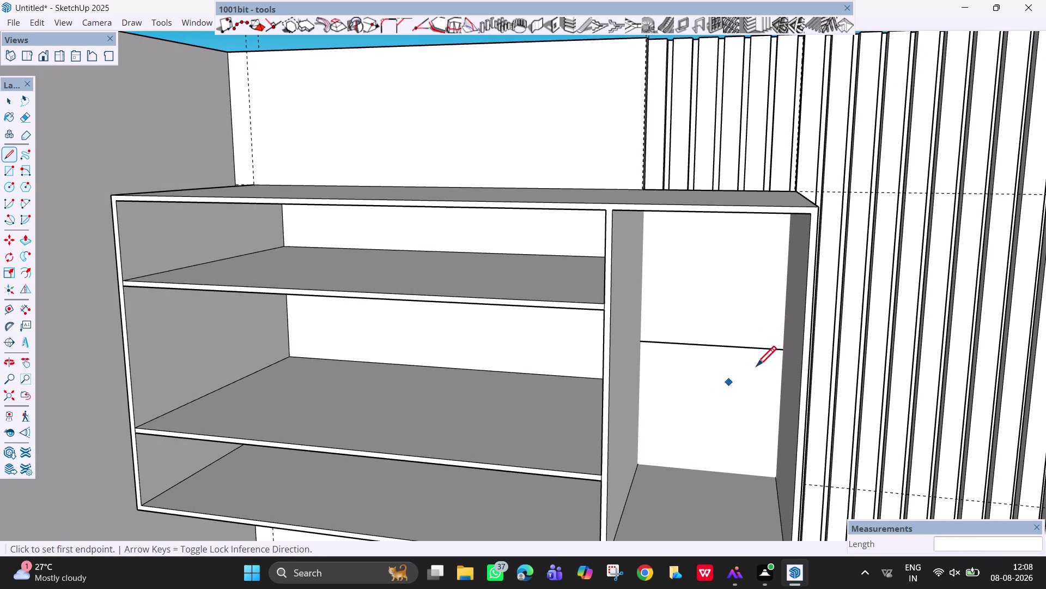
Orbit down onto the shelf unit and dismiss the security notification.
scroll(up, 3)
middle_drag(780, 350, 663, 447)
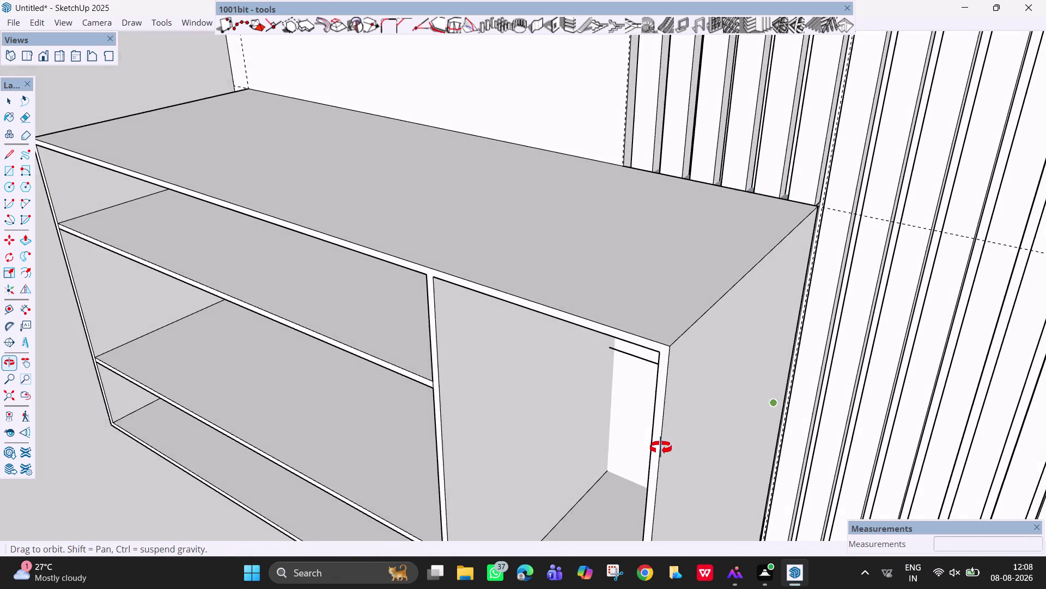
middle_drag(663, 446, 654, 442)
scroll(up, 3)
middle_drag(653, 331, 650, 351)
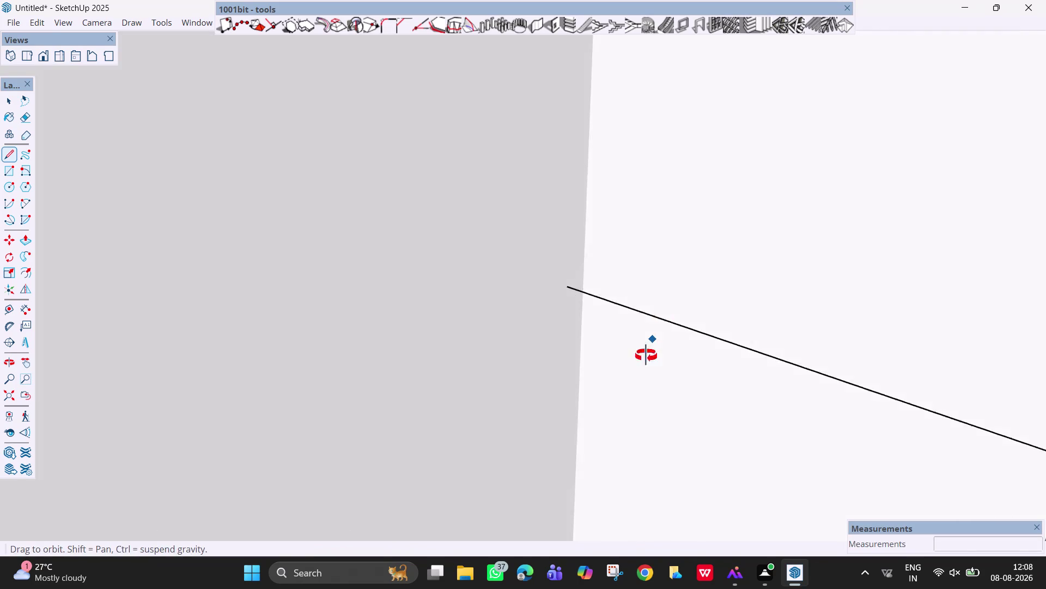
middle_drag(650, 351, 610, 382)
scroll(down, 3)
scroll(down, 3)
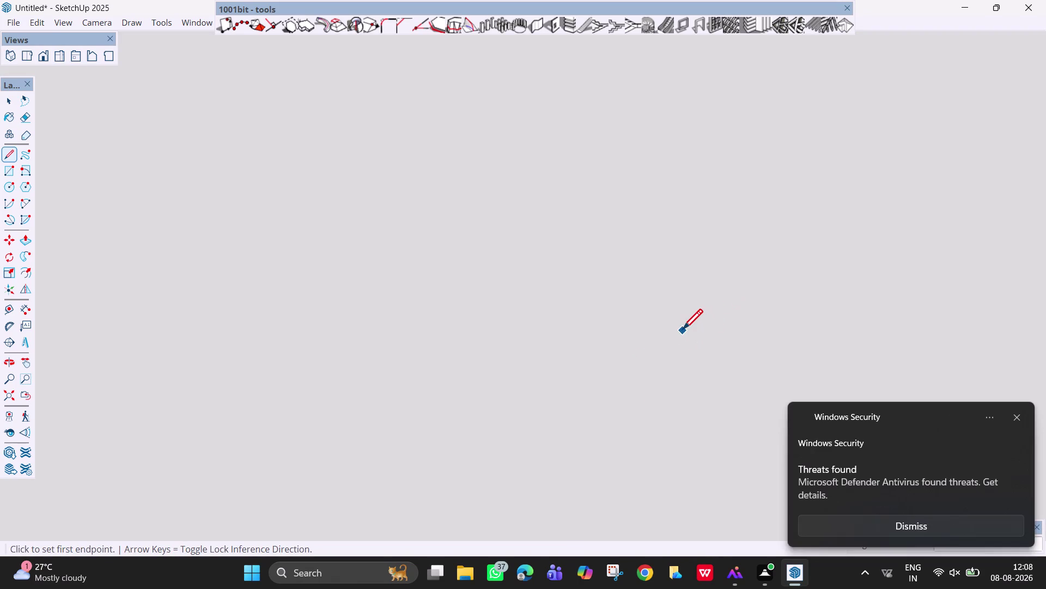
scroll(down, 3)
scroll(down, 3)
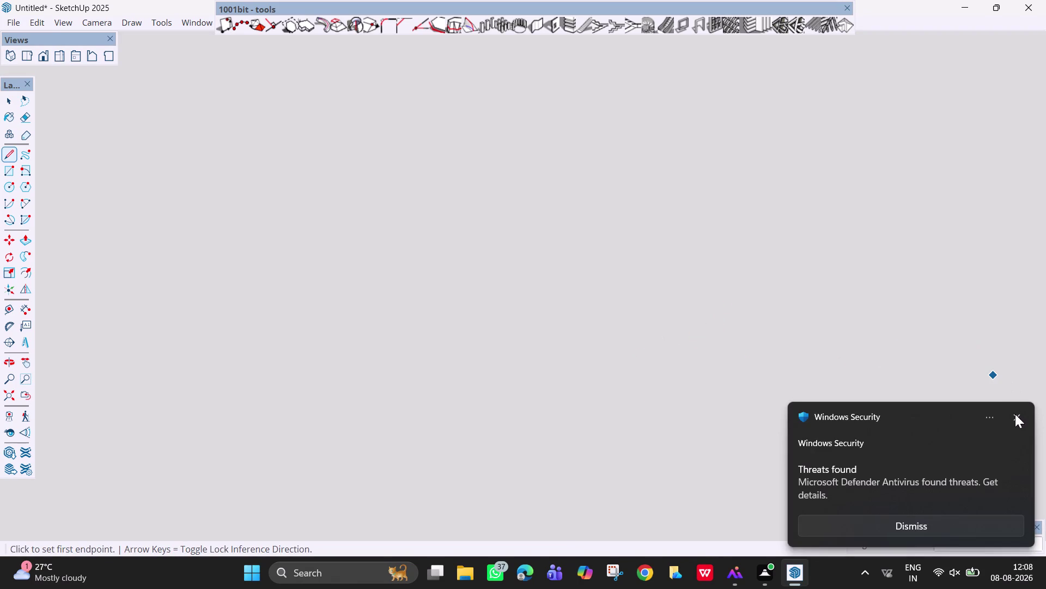
click(1015, 413)
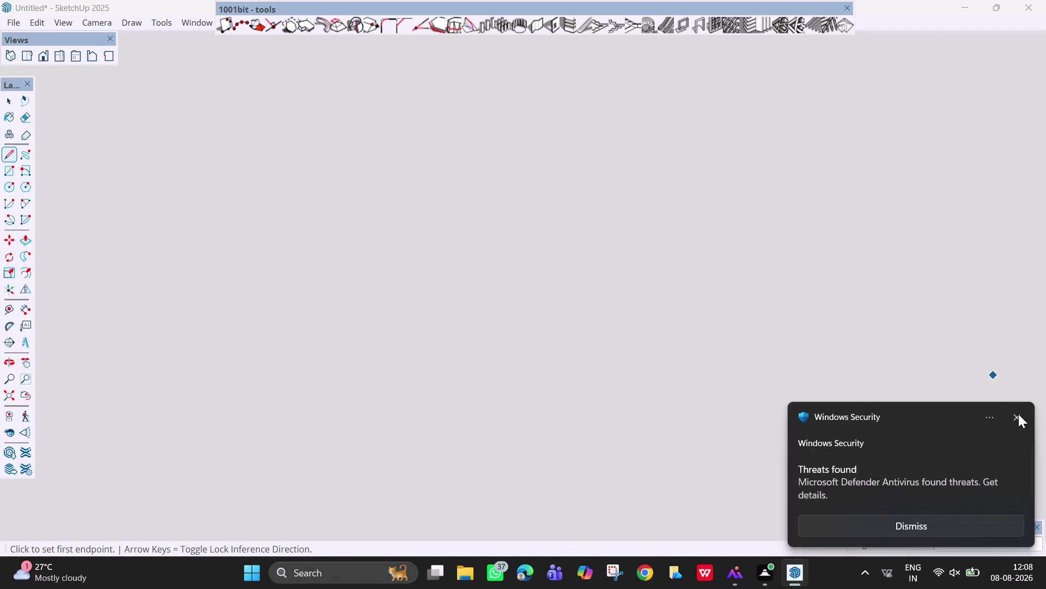
click(1018, 417)
click(1014, 418)
Erase the stray horizontal line at the back of the right compartment.
scroll(down, 3)
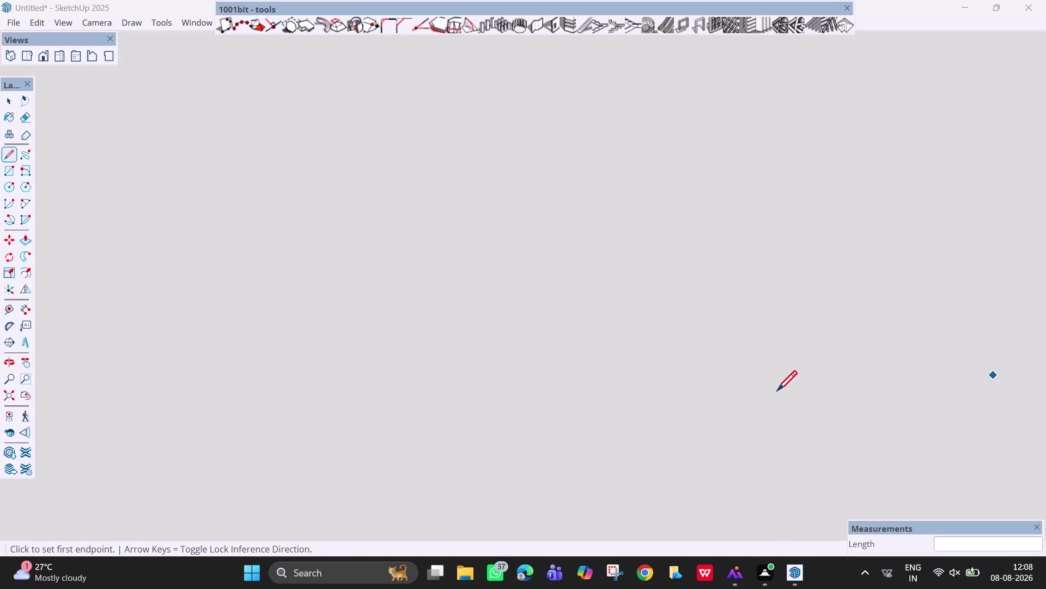
scroll(down, 3)
scroll(down, 3)
scroll(down, 3)
scroll(down, 3)
scroll(down, 3)
scroll(down, 3)
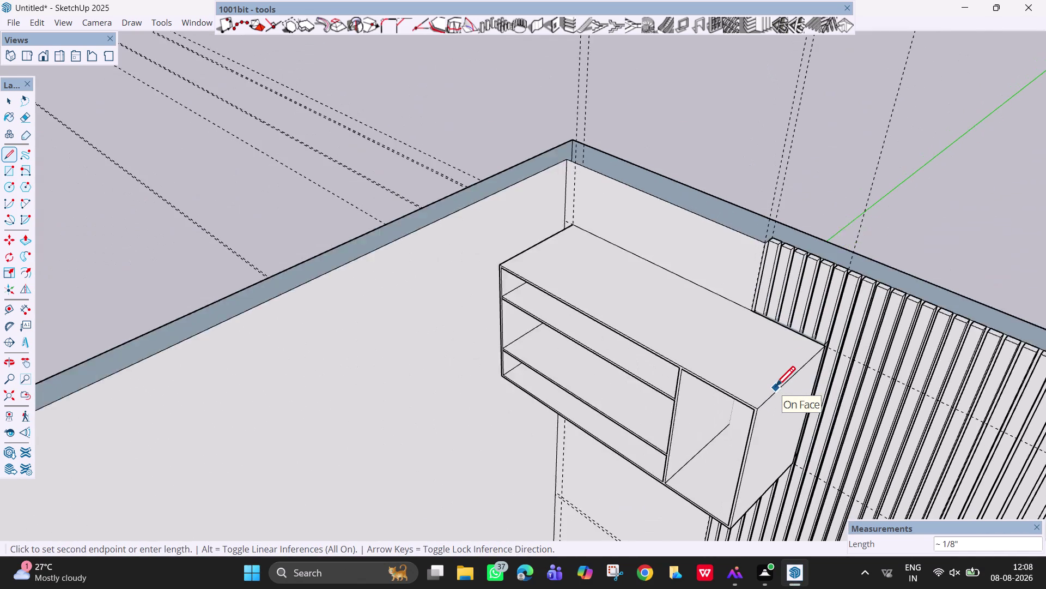
scroll(down, 3)
middle_drag(752, 412, 847, 335)
key(Escape)
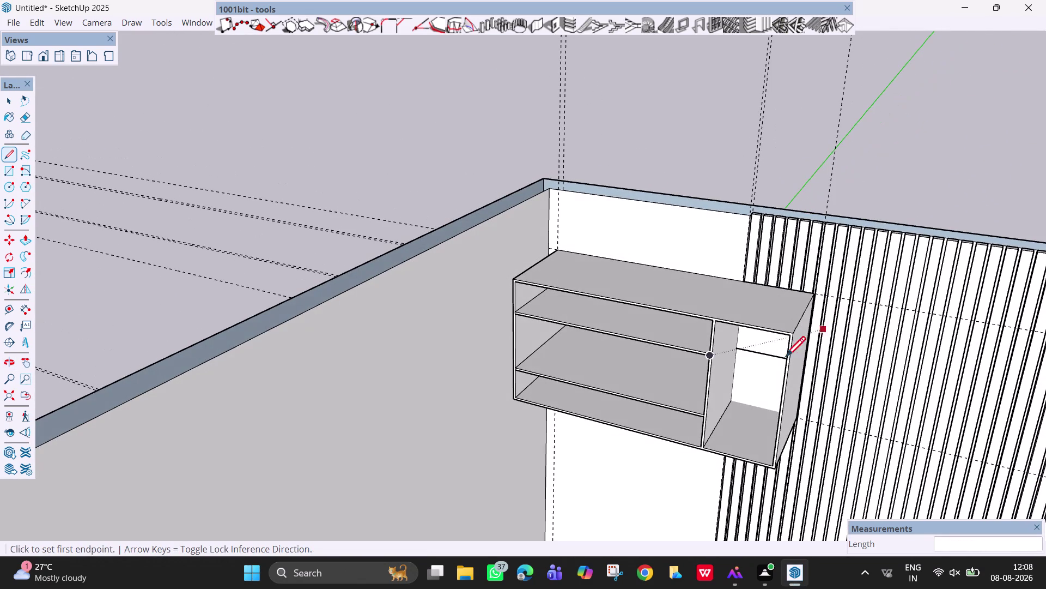
key(space)
key(e)
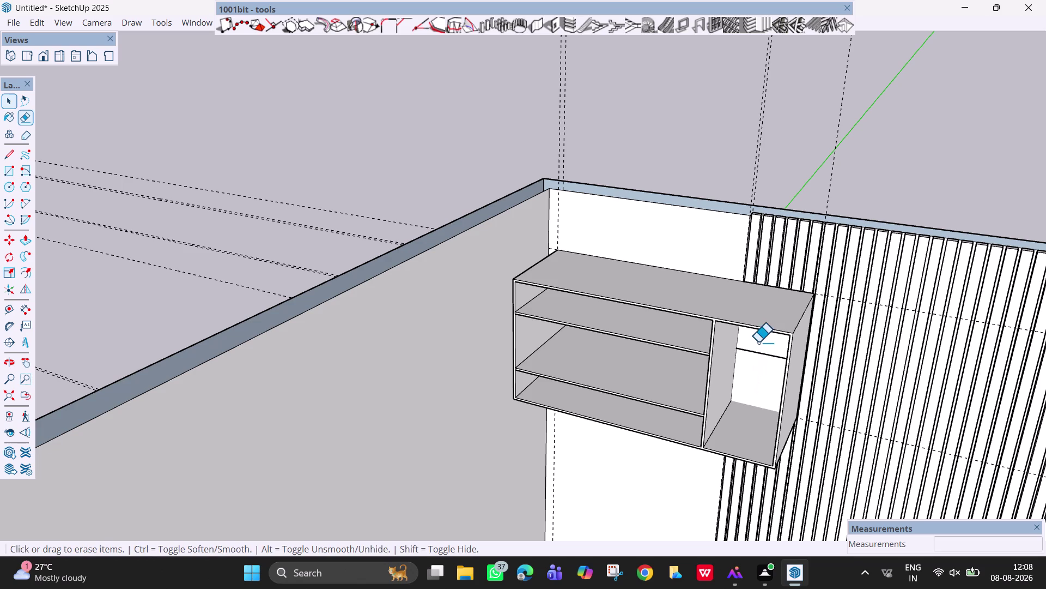
drag(760, 341, 757, 375)
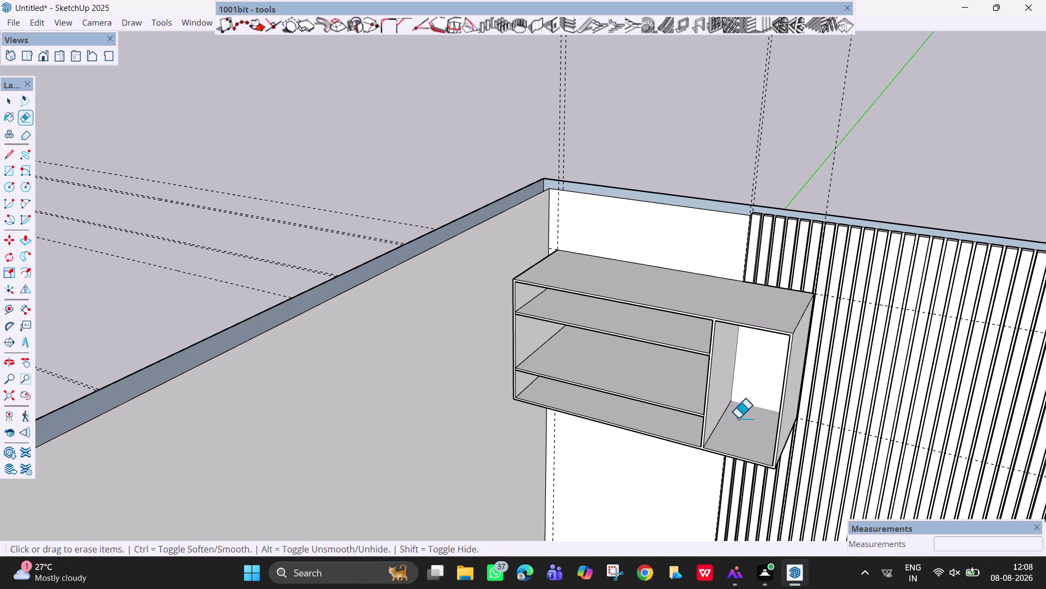
Retrace the compartment's inner corner edge with a vertical line from bottom to top.
middle_drag(740, 418, 783, 325)
scroll(up, 3)
middle_drag(730, 318, 694, 322)
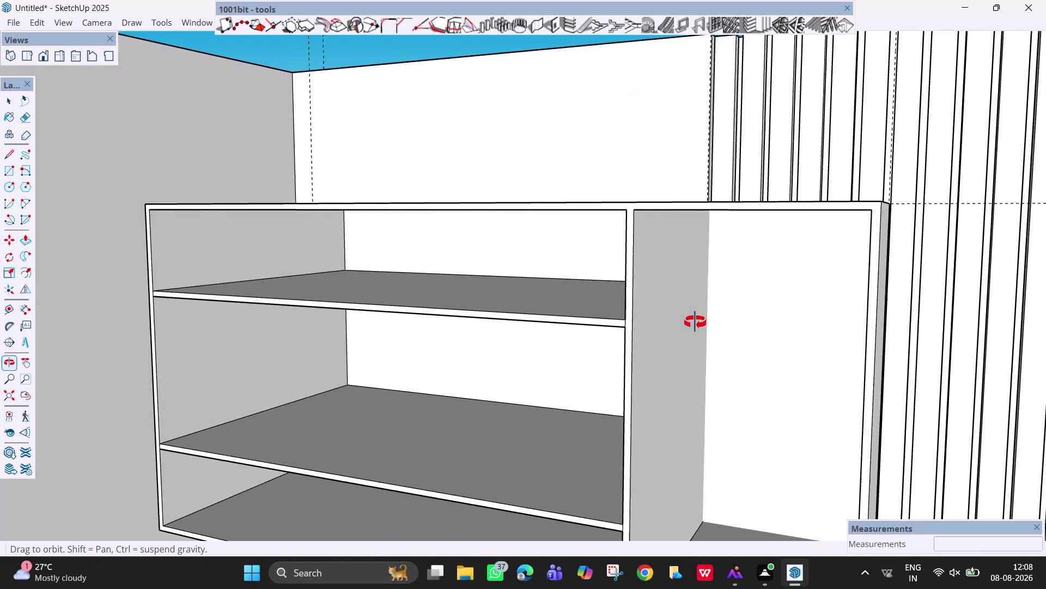
middle_drag(693, 322, 687, 323)
key(l)
middle_drag(711, 347, 712, 345)
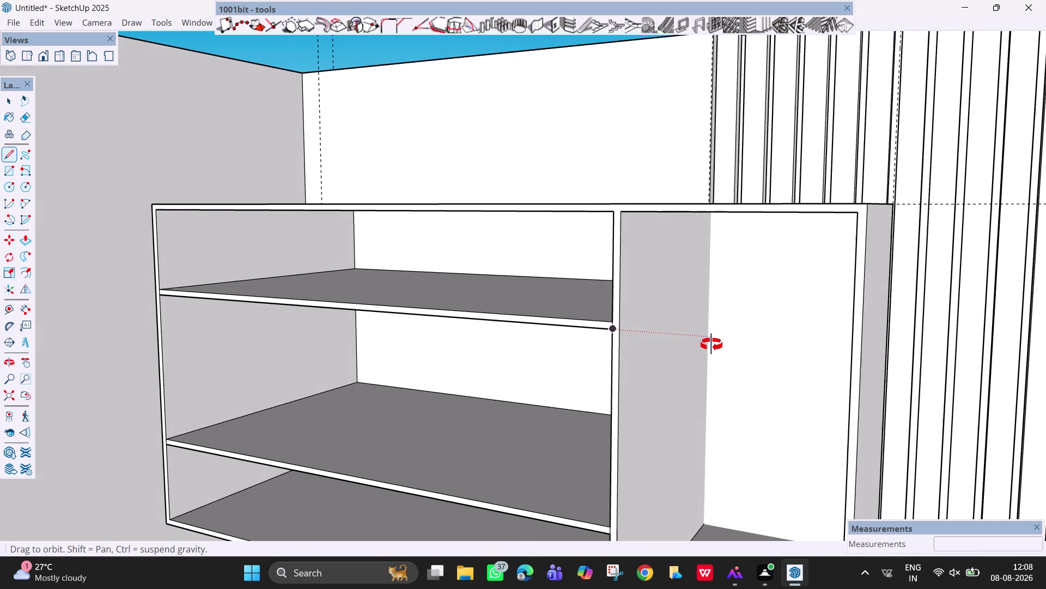
middle_drag(711, 345, 711, 327)
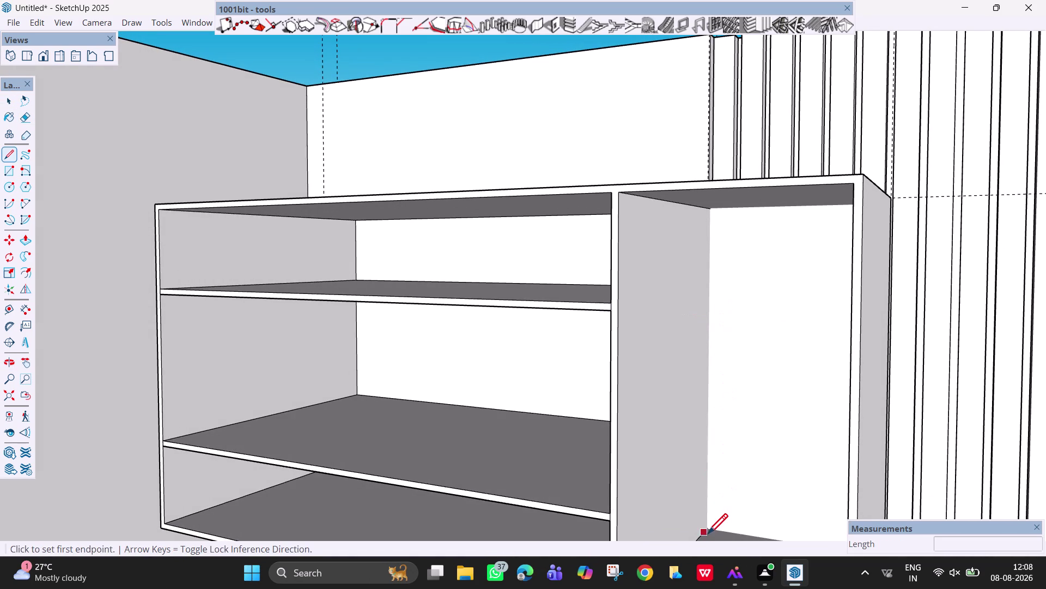
click(710, 529)
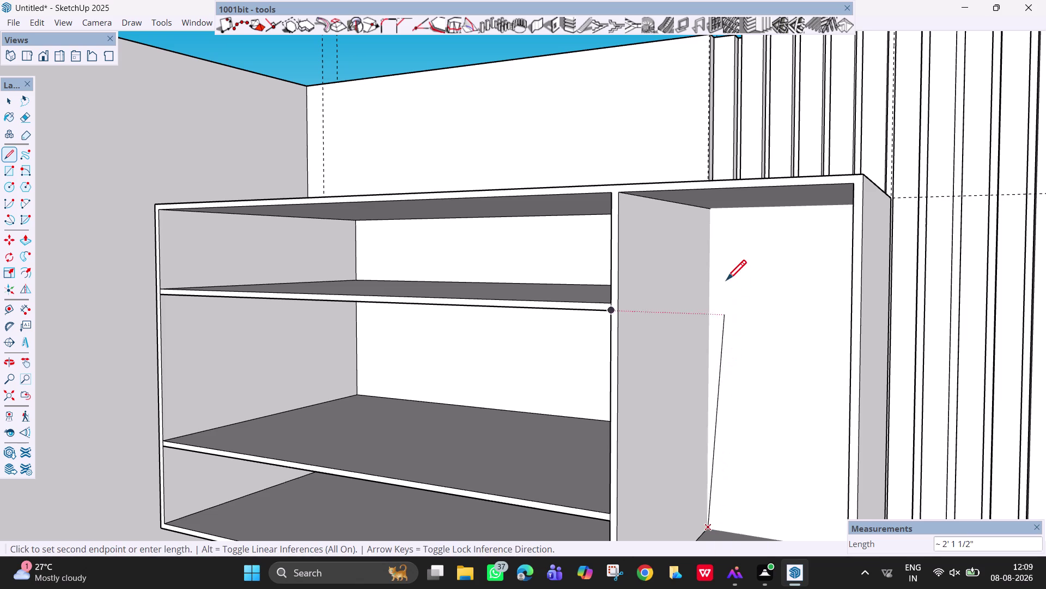
click(711, 211)
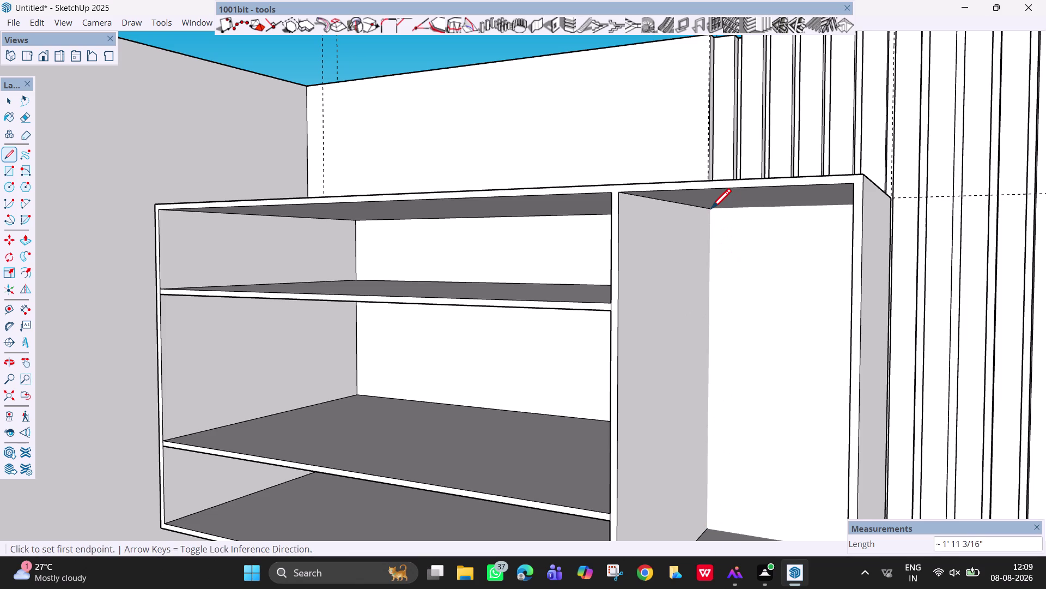
click(711, 211)
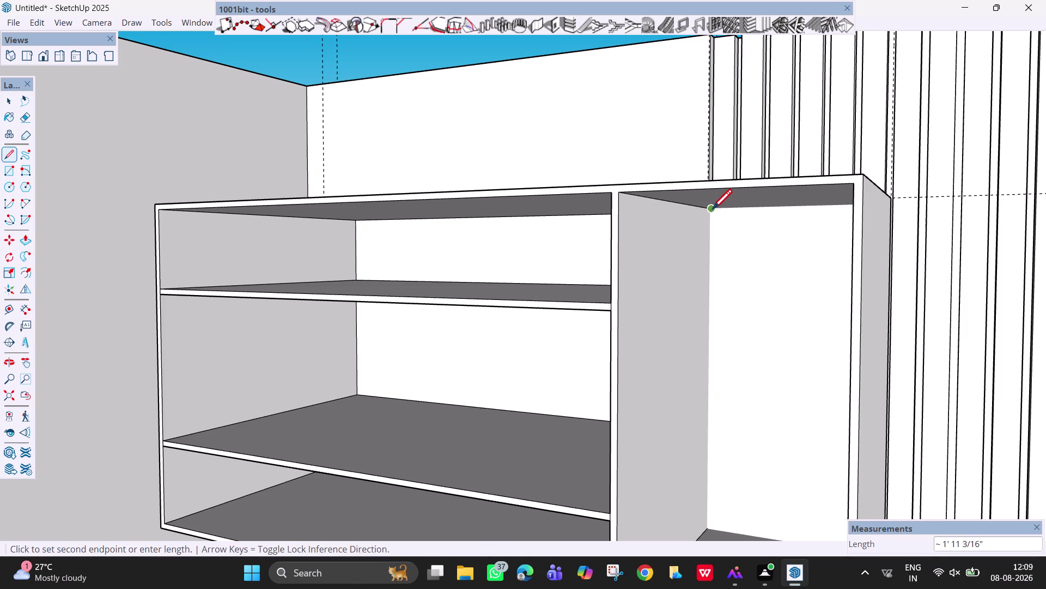
click(710, 528)
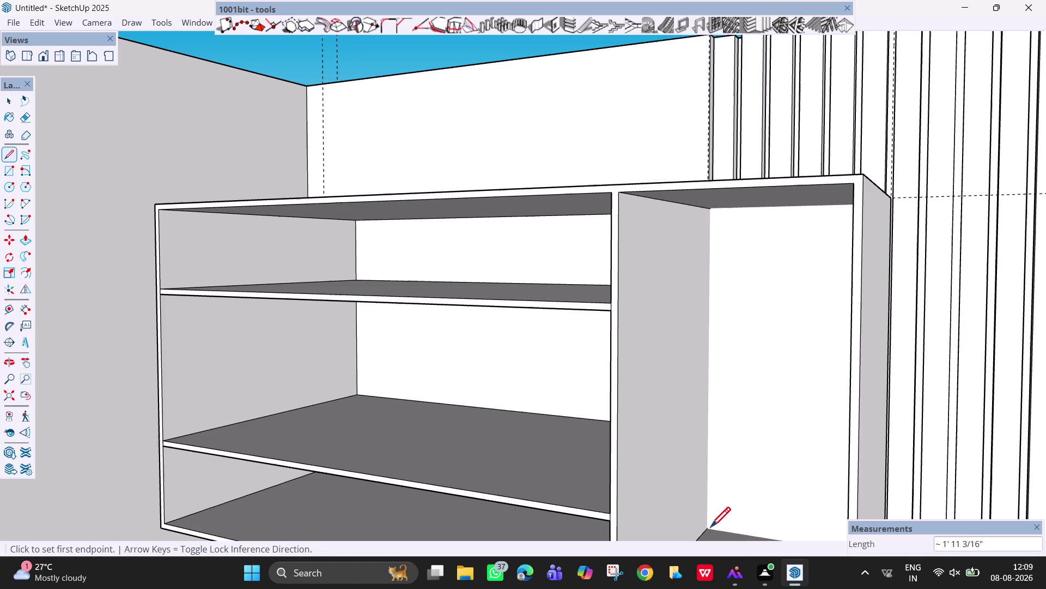
scroll(down, 3)
middle_drag(747, 387, 880, 389)
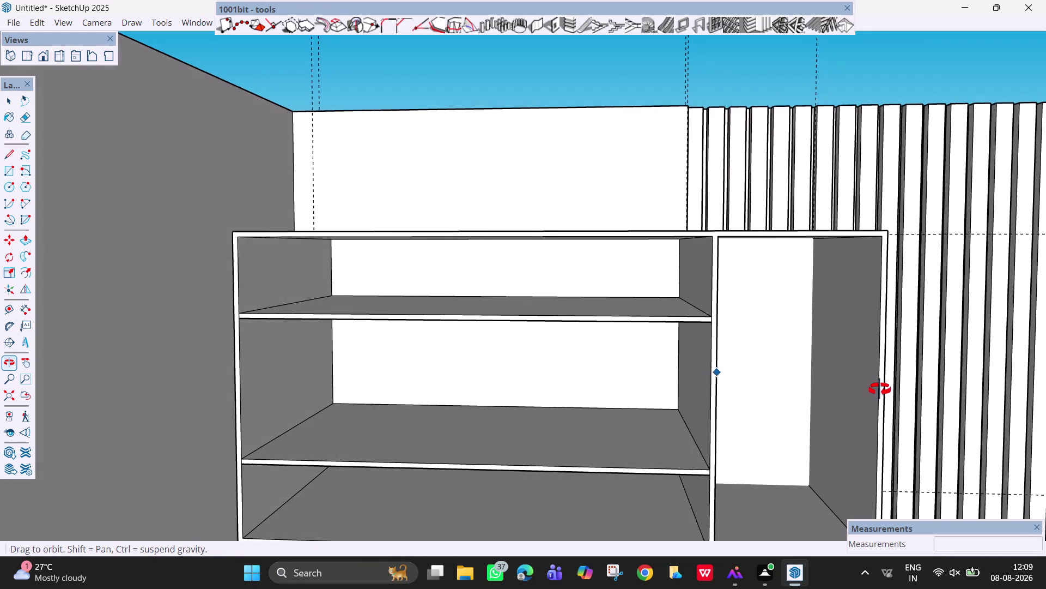
middle_drag(880, 389, 881, 389)
scroll(up, 3)
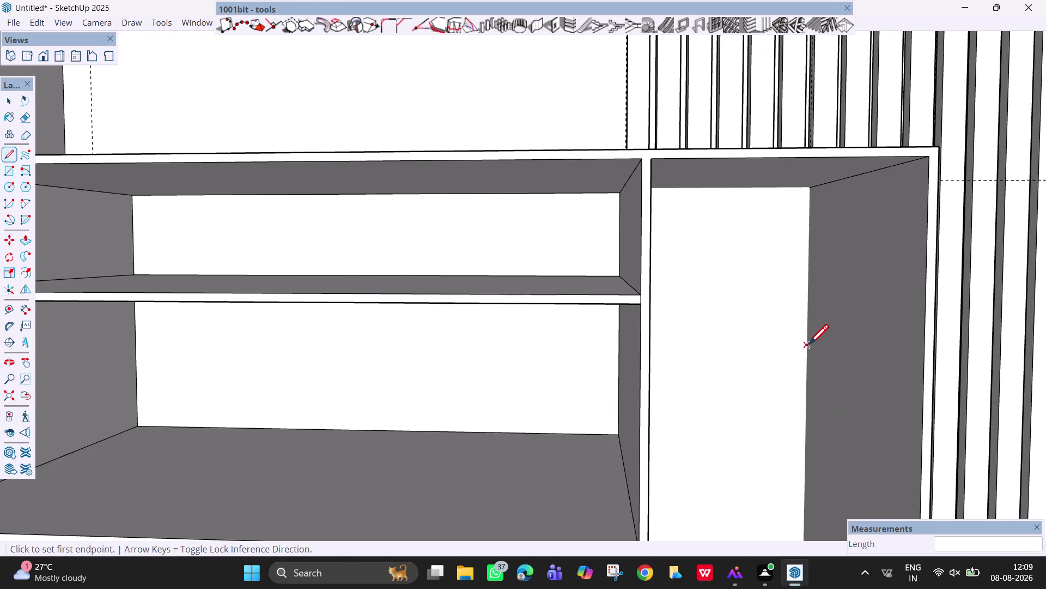
Draw a horizontal line across the back panel from its right edge to its left edge.
click(808, 346)
middle_drag(715, 362, 651, 357)
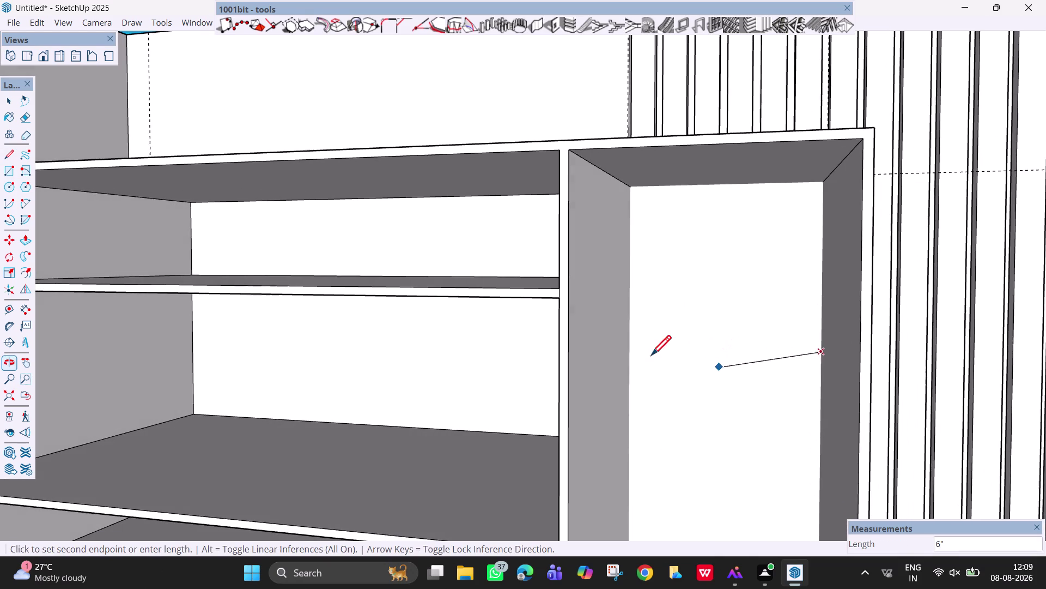
click(630, 348)
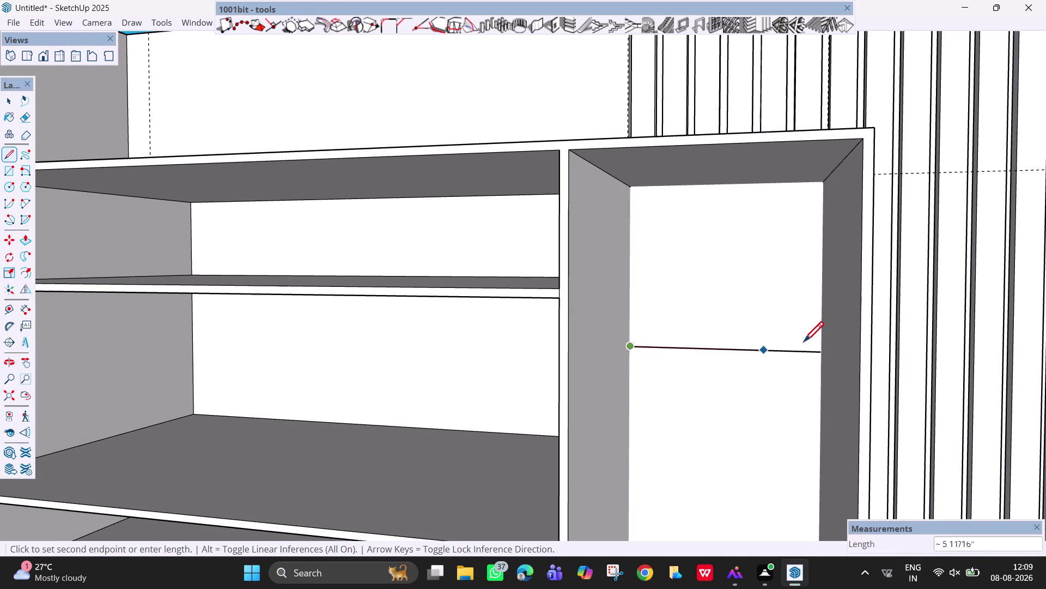
scroll(up, 3)
scroll(up, 3)
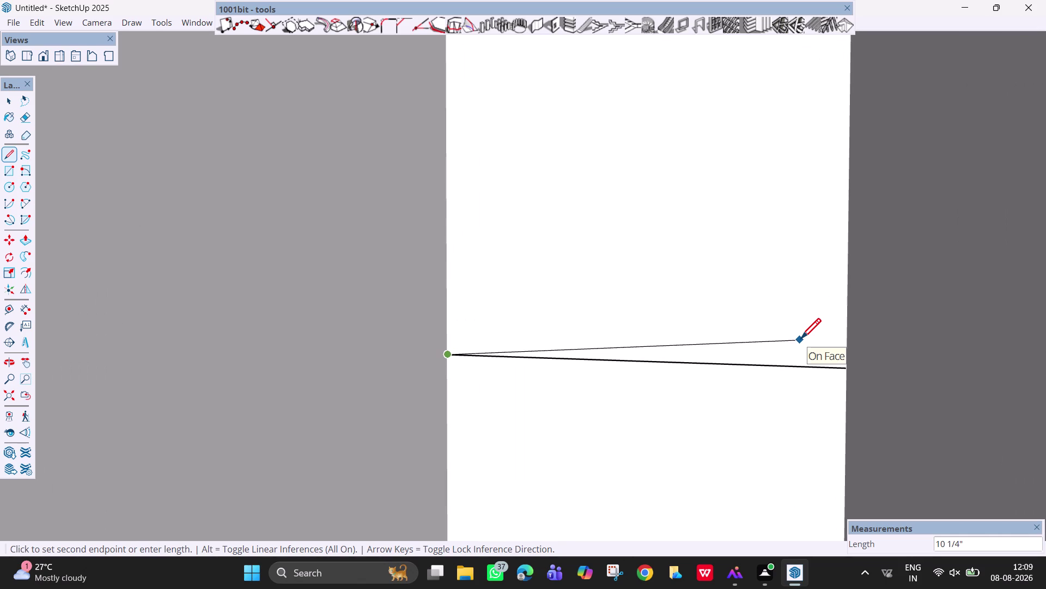
key(ctrl+z)
key(ctrl+z)
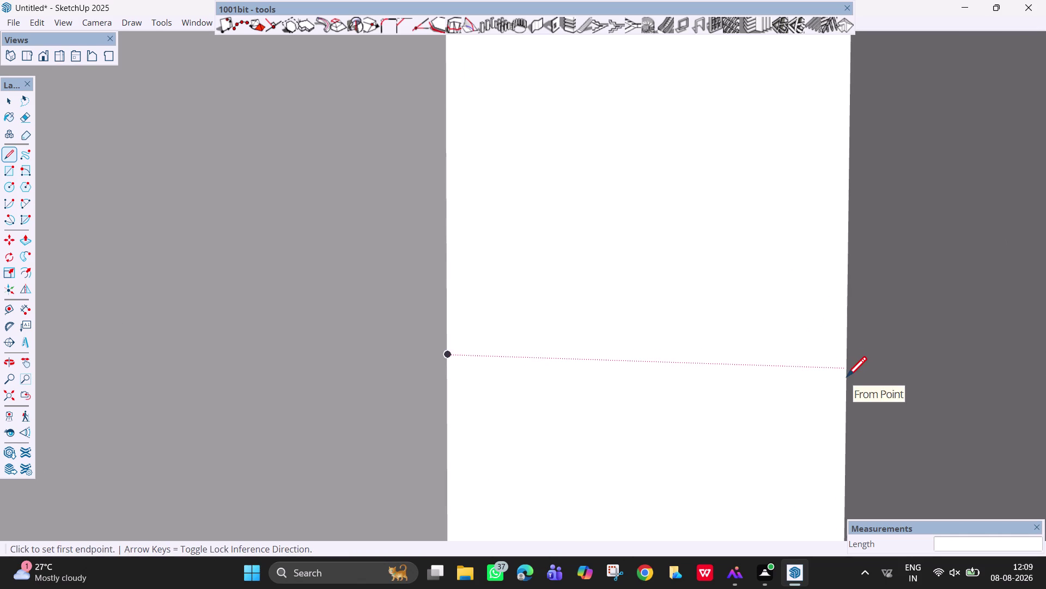
click(849, 362)
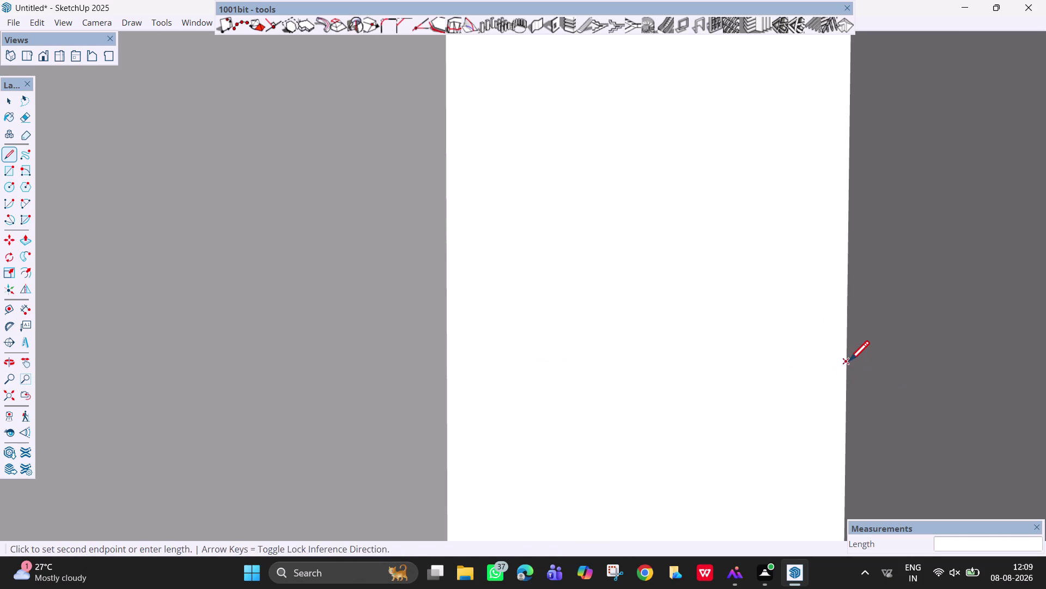
key(Right)
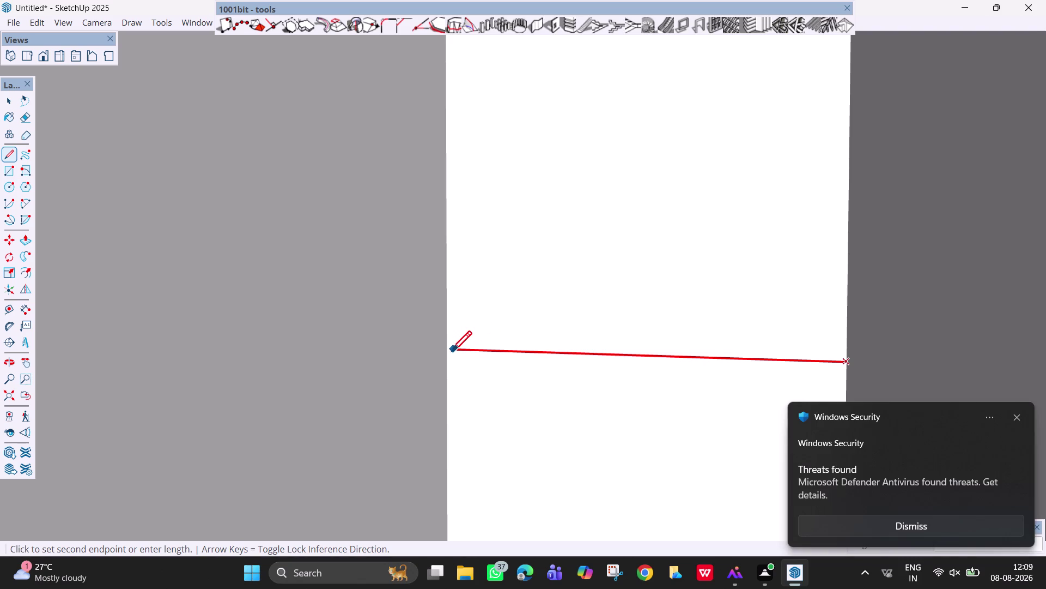
click(447, 349)
scroll(down, 3)
key(Escape)
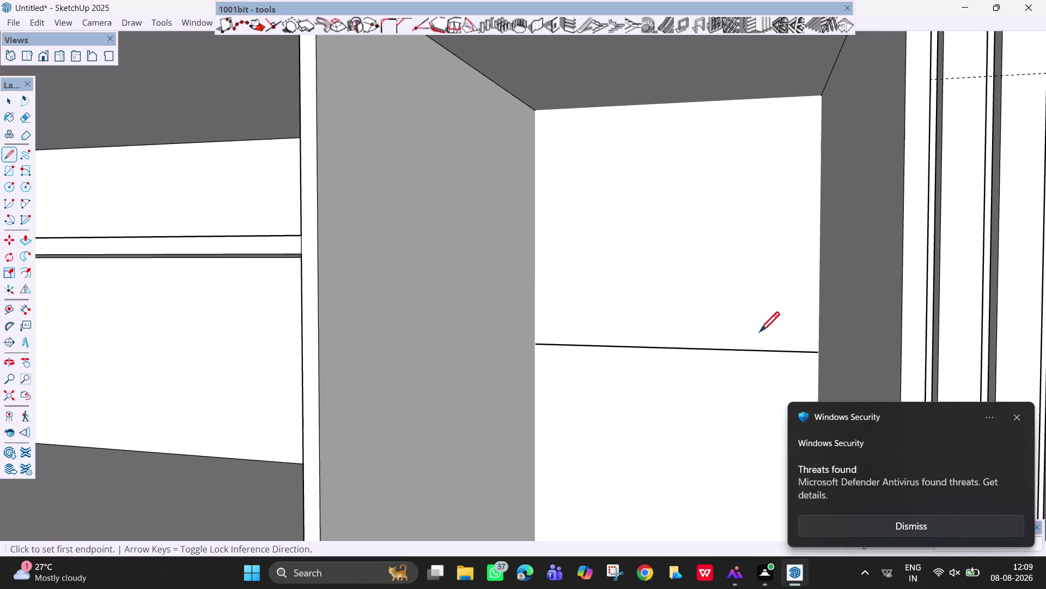
click(1019, 419)
scroll(up, 3)
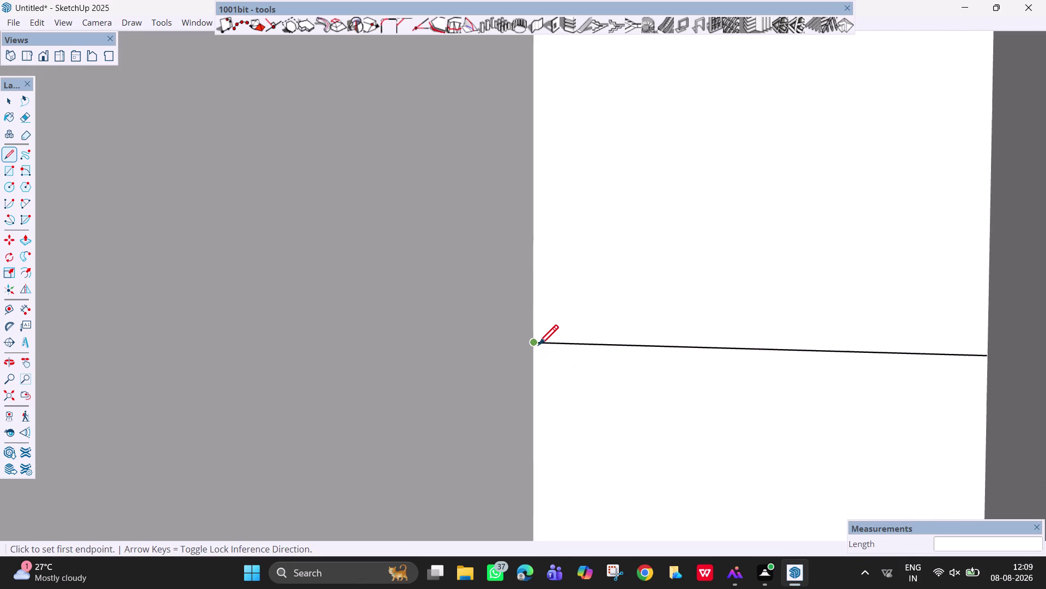
scroll(up, 3)
scroll(up, 3)
key(Escape)
Orbit out to view the whole compartment alongside the slatted wall panel.
middle_drag(770, 217, 707, 279)
scroll(down, 3)
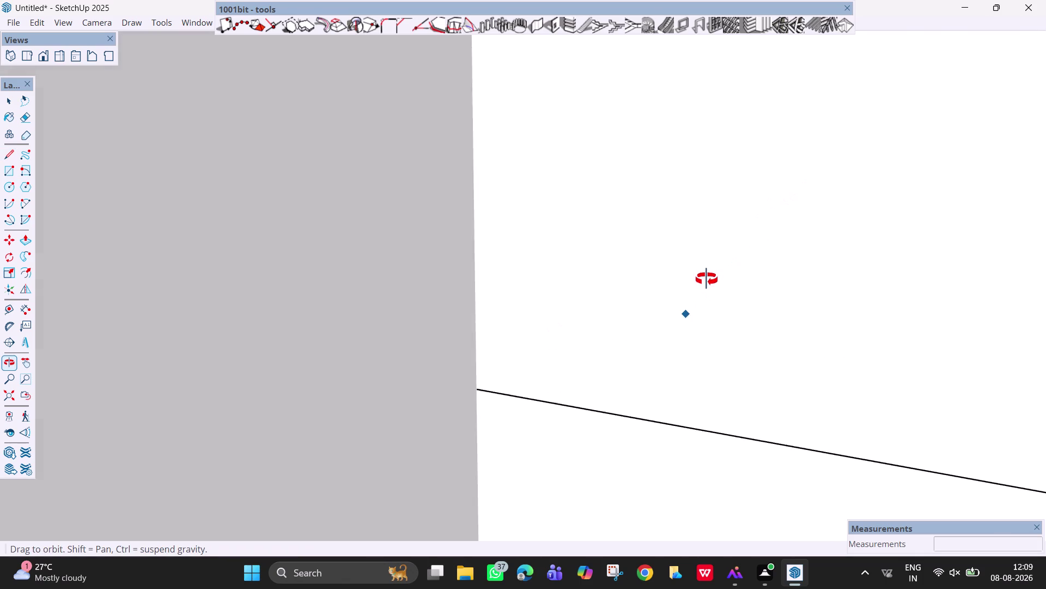
middle_drag(706, 279, 653, 299)
scroll(down, 3)
scroll(down, 3)
scroll(down, 3)
scroll(down, 3)
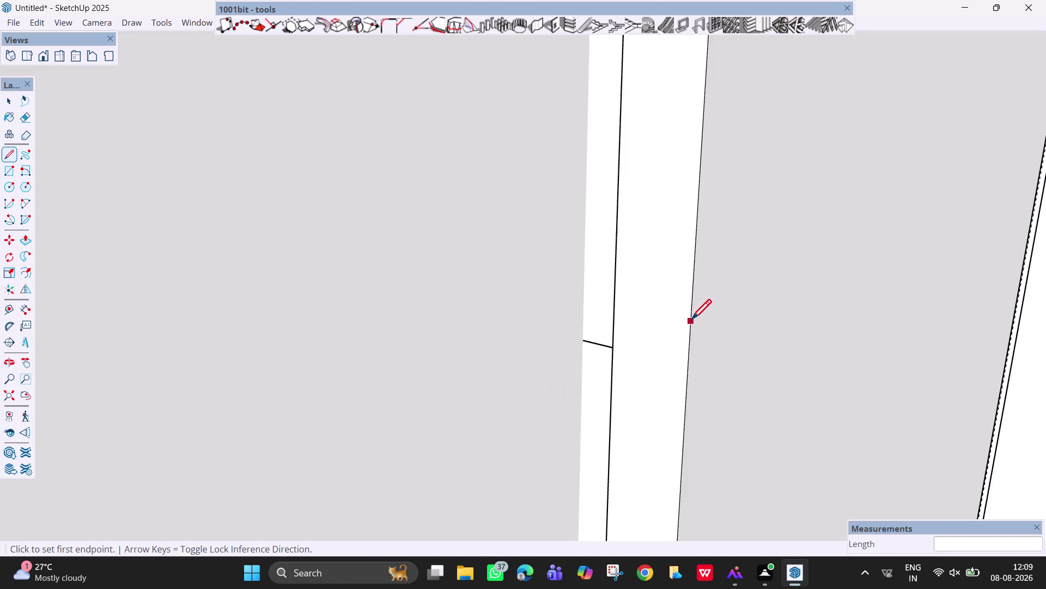
scroll(down, 3)
middle_drag(698, 327, 811, 323)
middle_drag(676, 354, 748, 365)
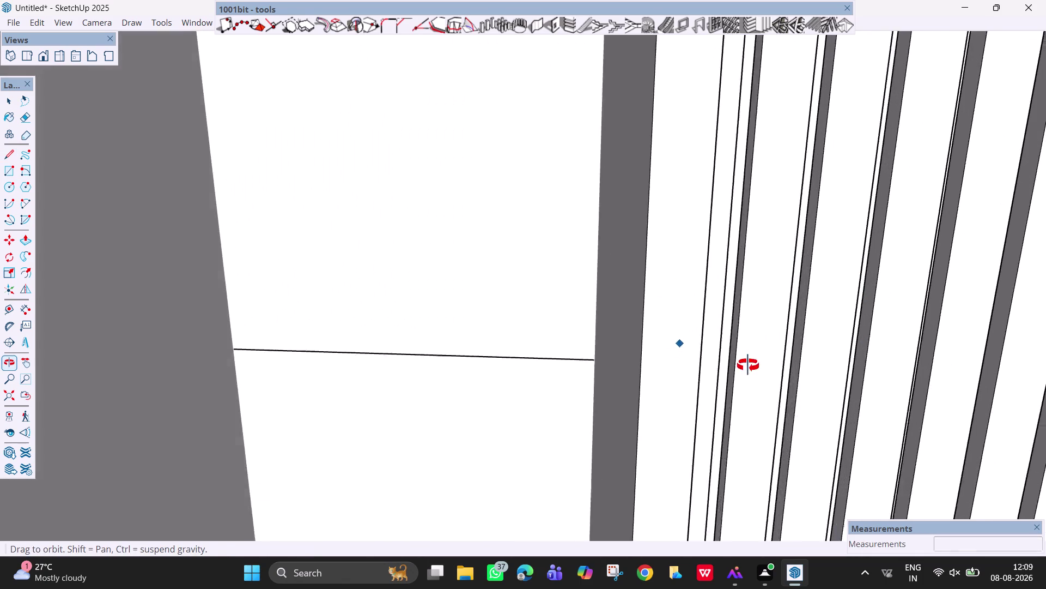
middle_drag(748, 365, 753, 359)
middle_click(739, 359)
scroll(down, 3)
scroll(down, 3)
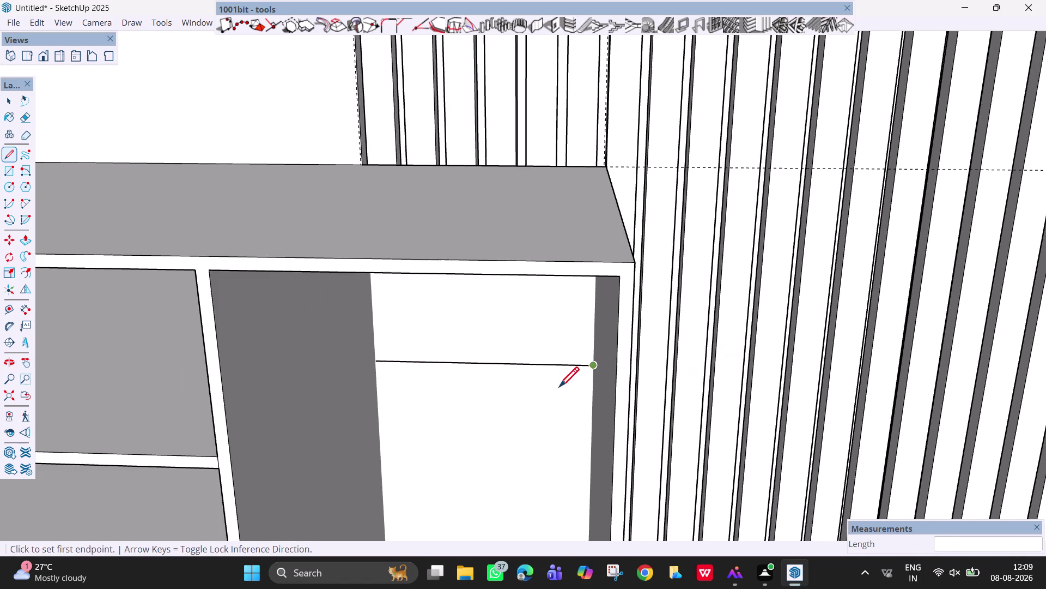
middle_drag(532, 399, 553, 317)
scroll(down, 3)
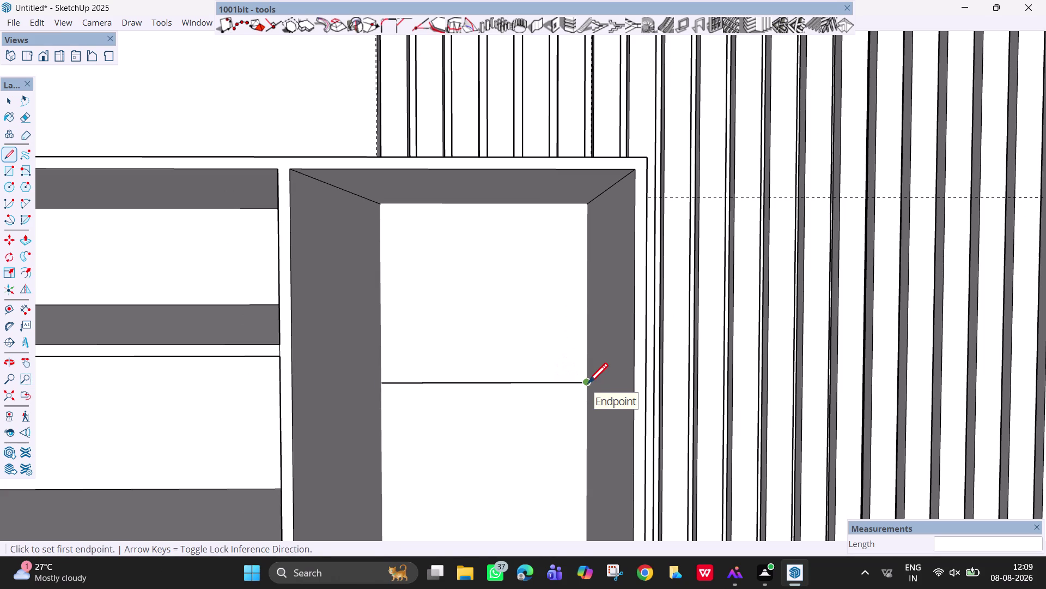
Try a move-copy from the line's end, cancelling twice when it grabs the wrong edge.
key(m)
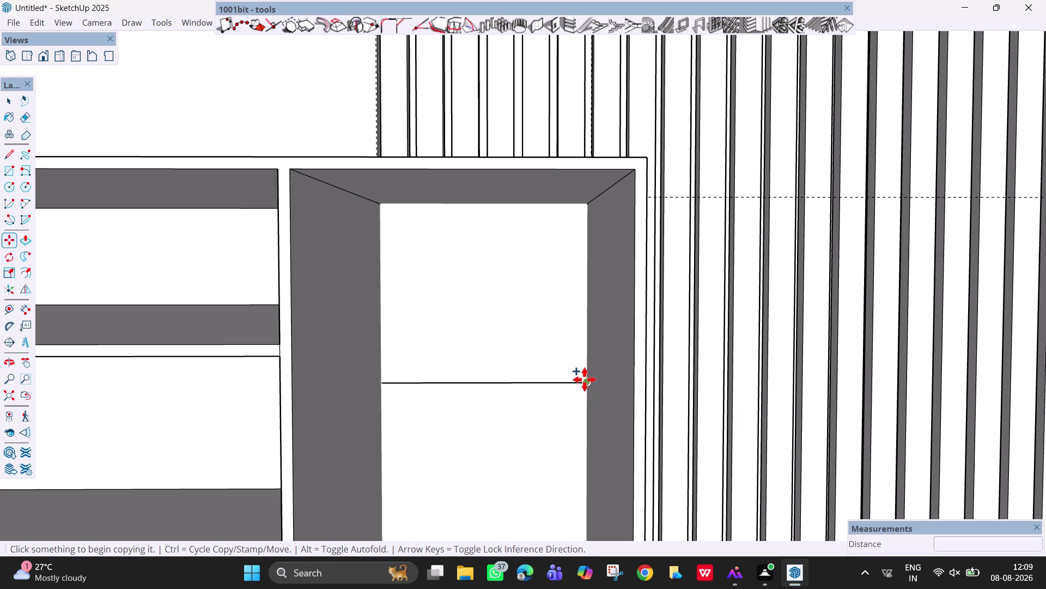
click(585, 379)
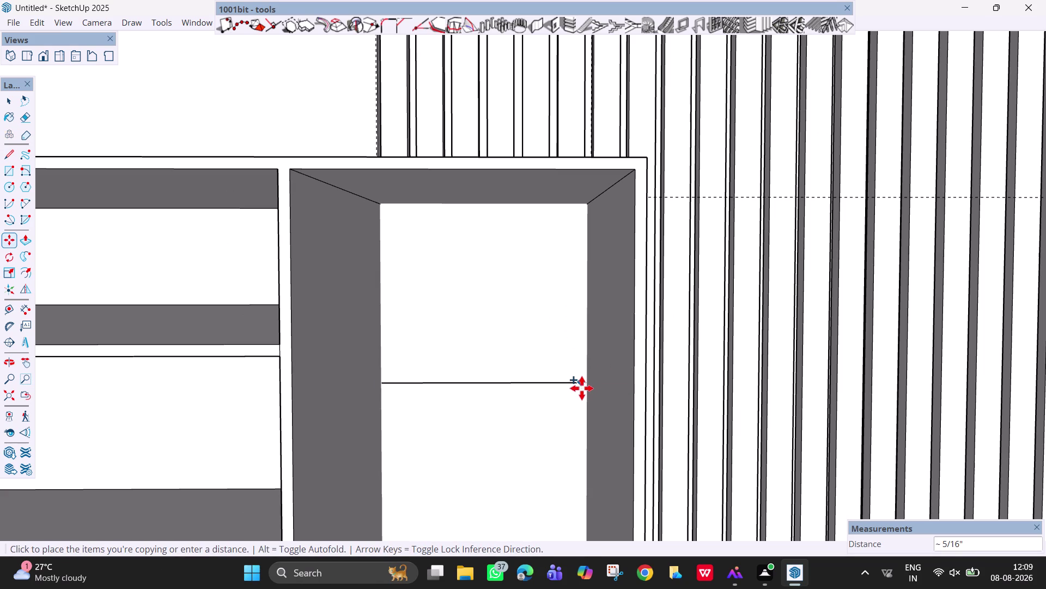
key(Escape)
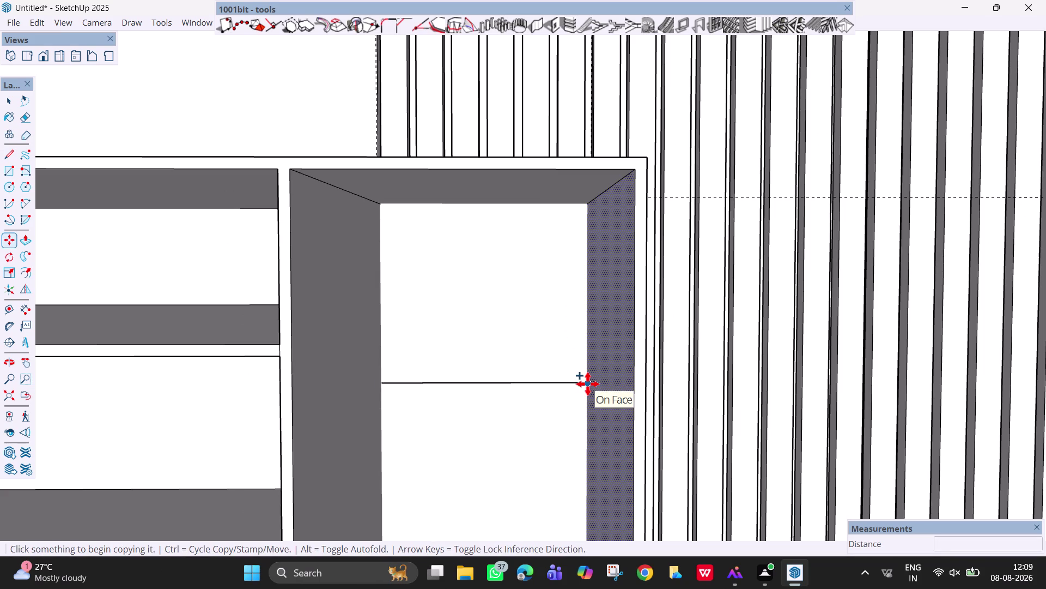
click(588, 383)
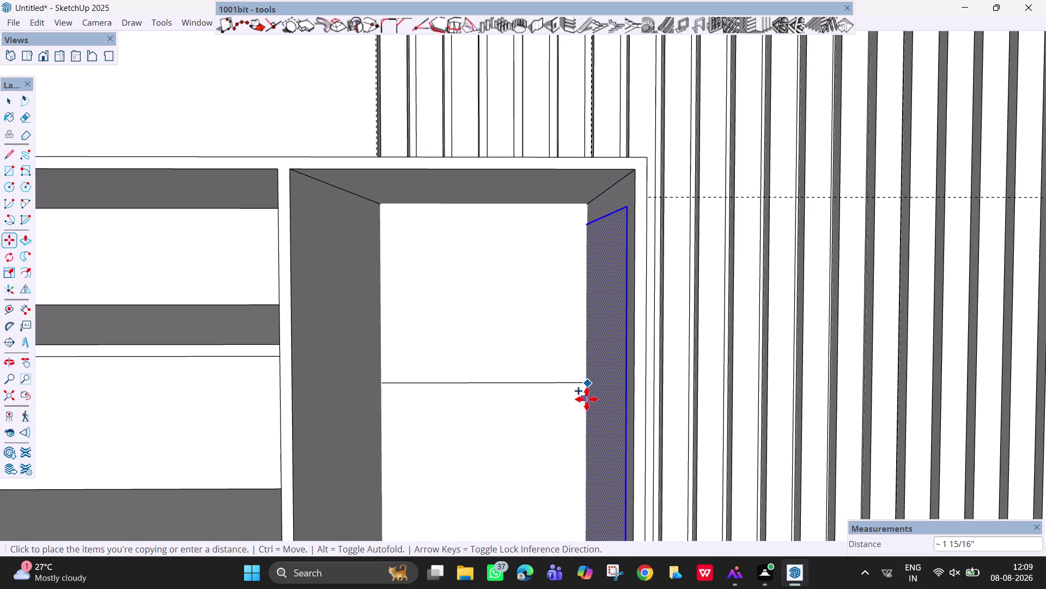
key(Escape)
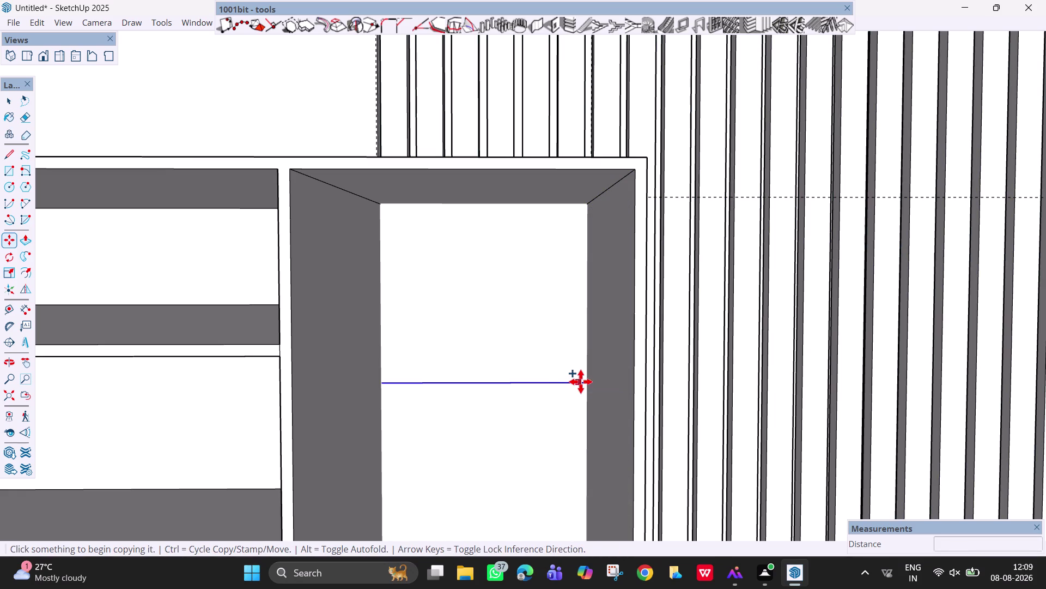
Select the horizontal line and make a first 10 mm copy attempt.
key(space)
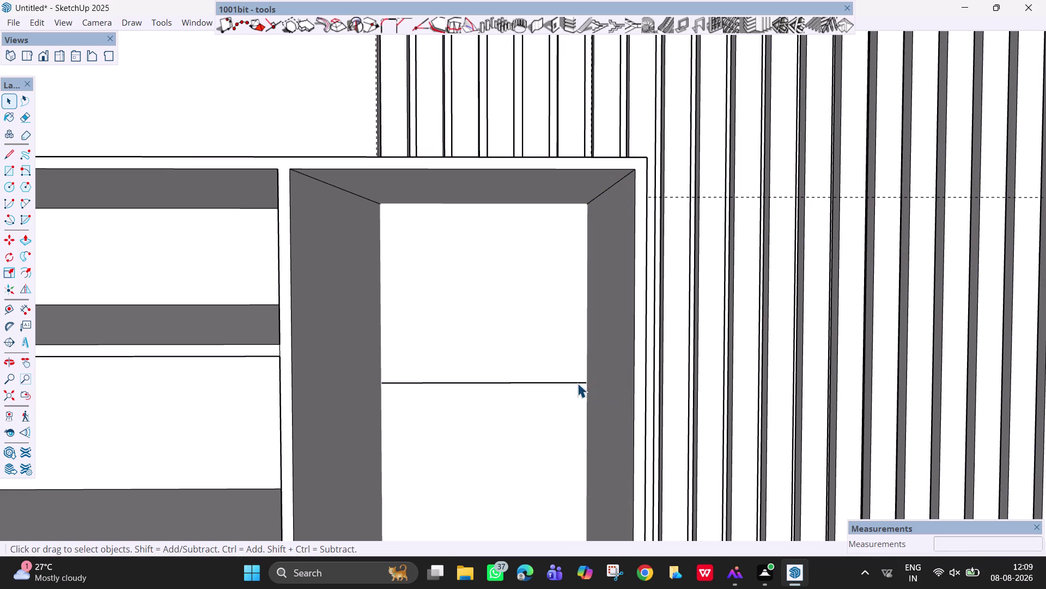
click(578, 382)
key(m)
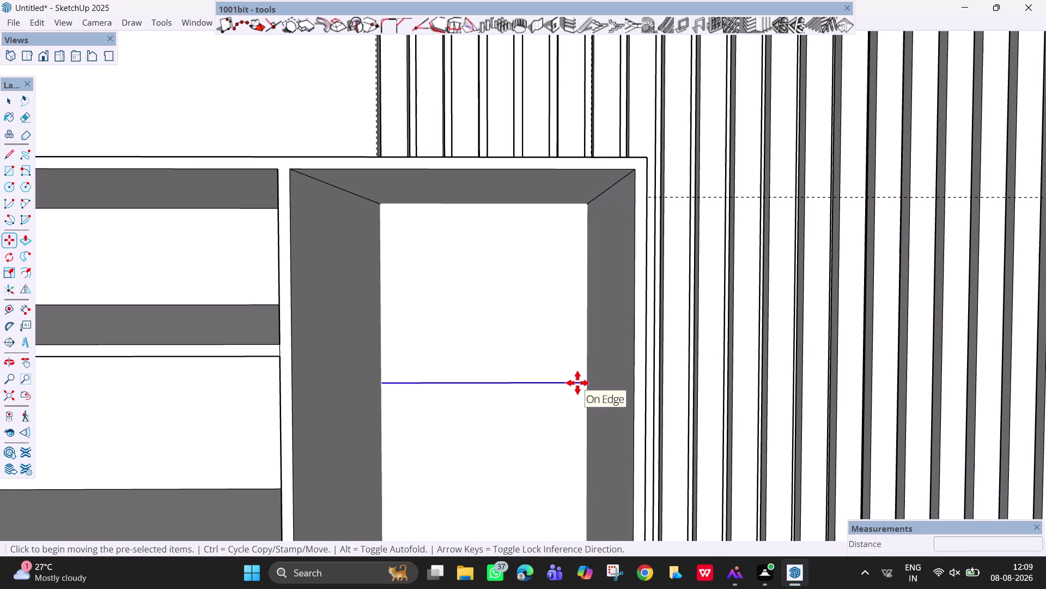
click(582, 382)
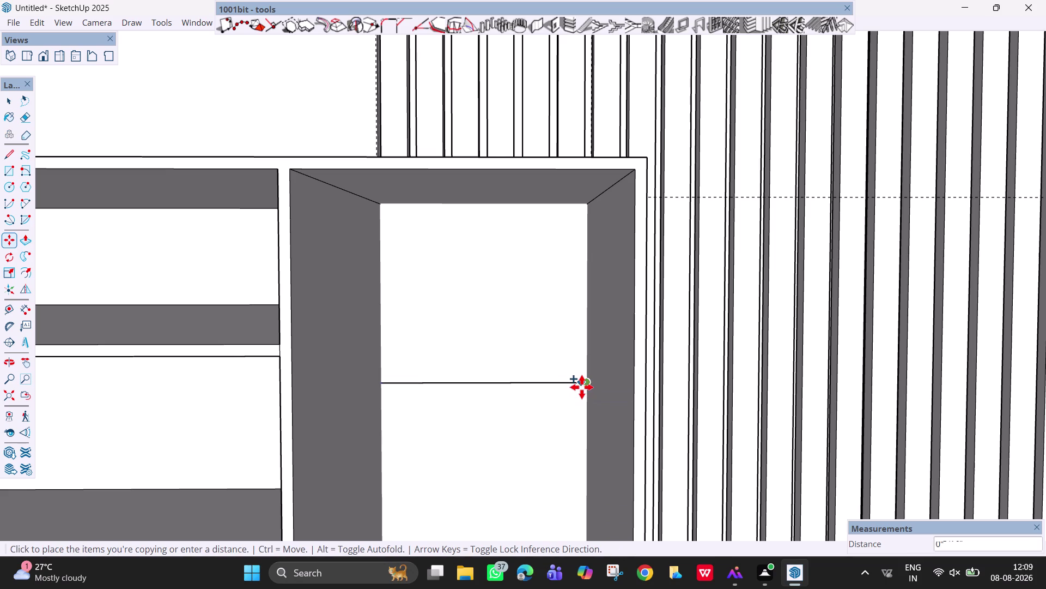
text(1)
text(0mm)
key(Return)
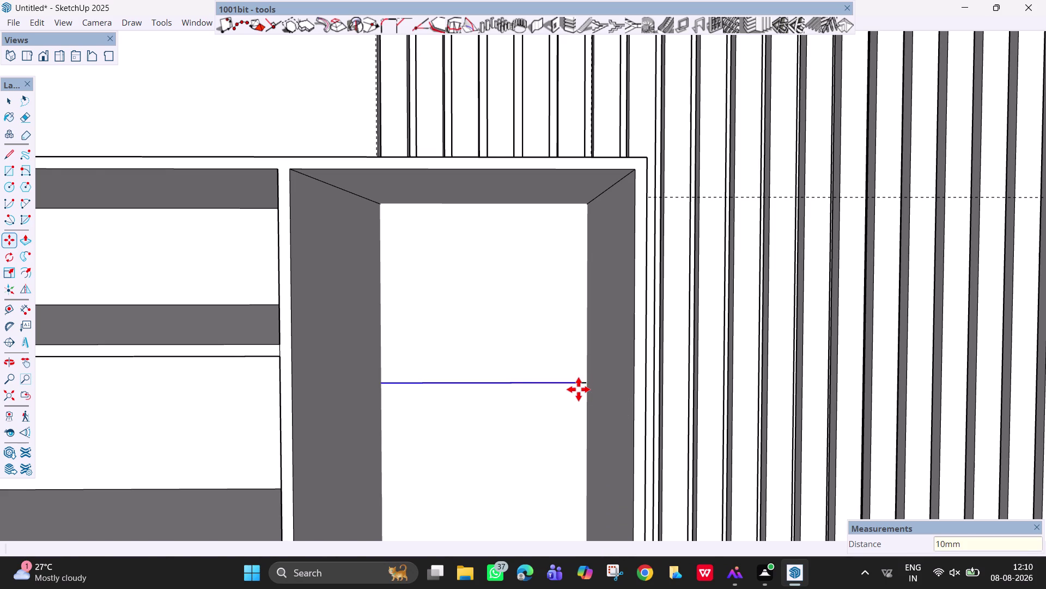
scroll(up, 3)
key(Escape)
scroll(up, 3)
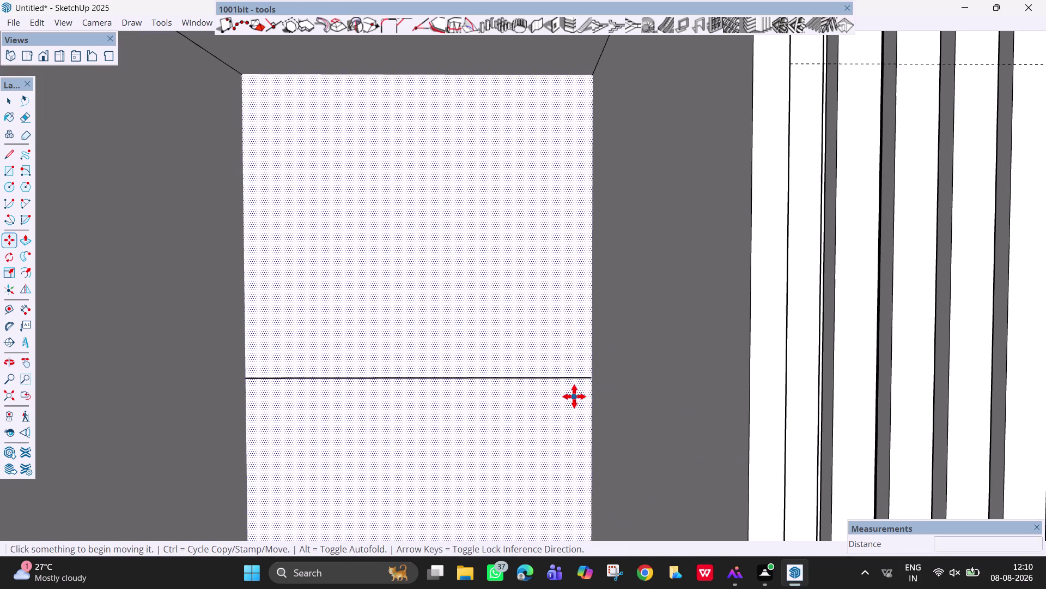
Reselect the line and place a copy 10 mm below it, then inspect both lines.
key(space)
click(590, 370)
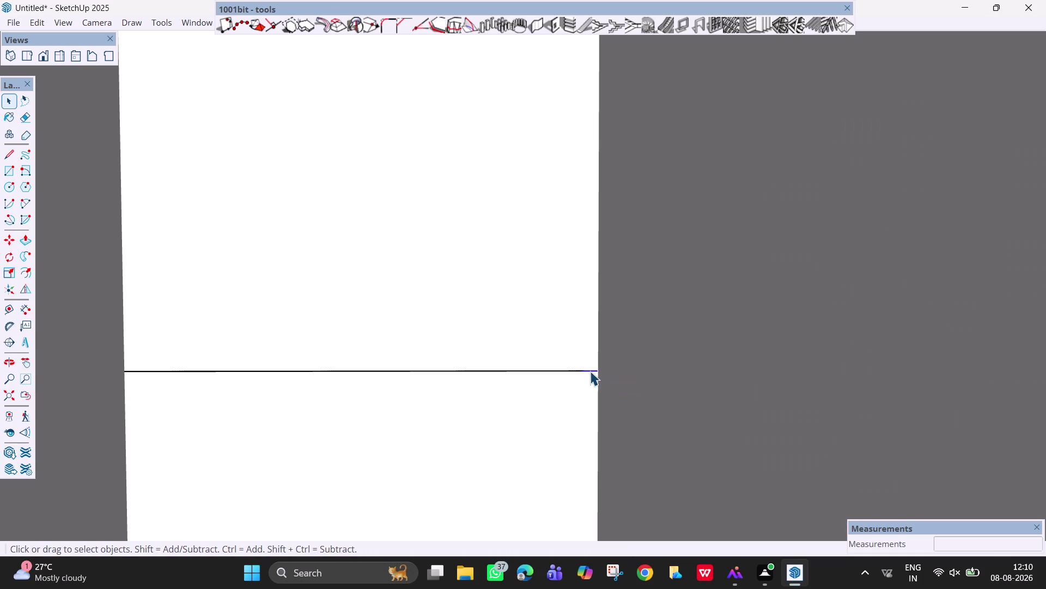
click(578, 371)
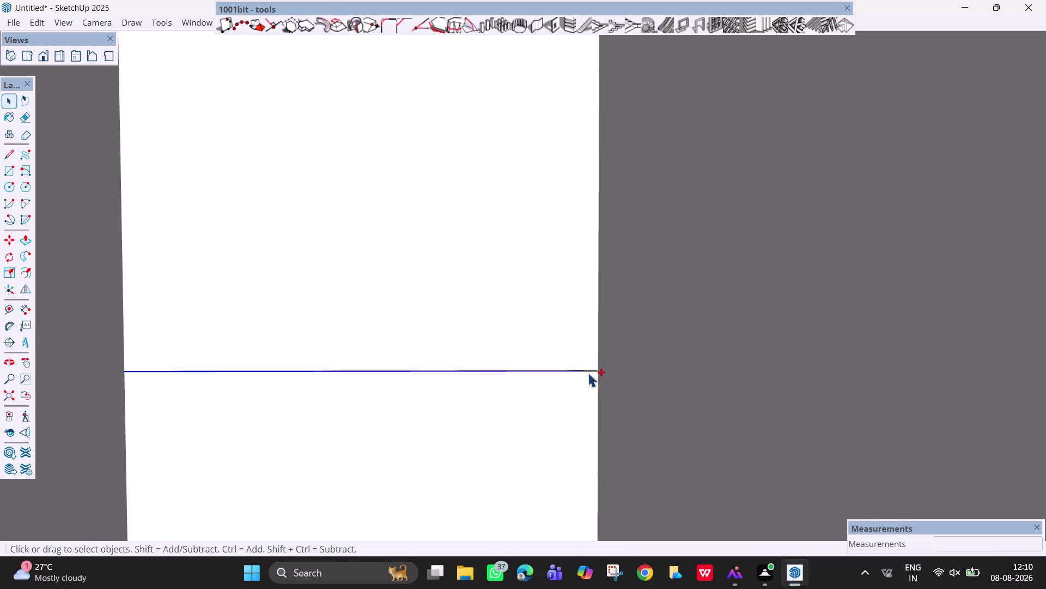
click(590, 371)
key(m)
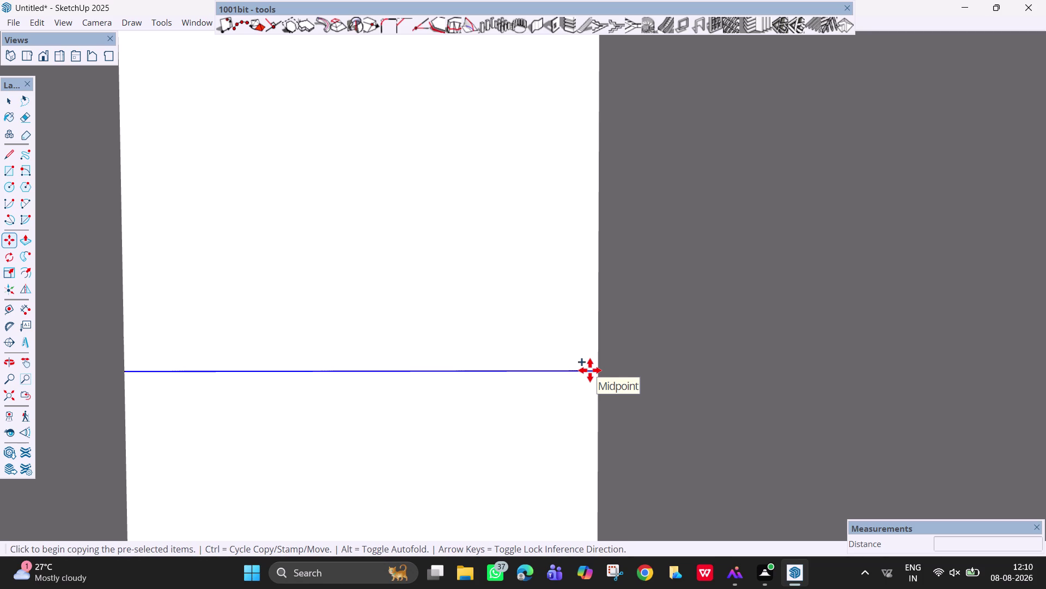
click(596, 370)
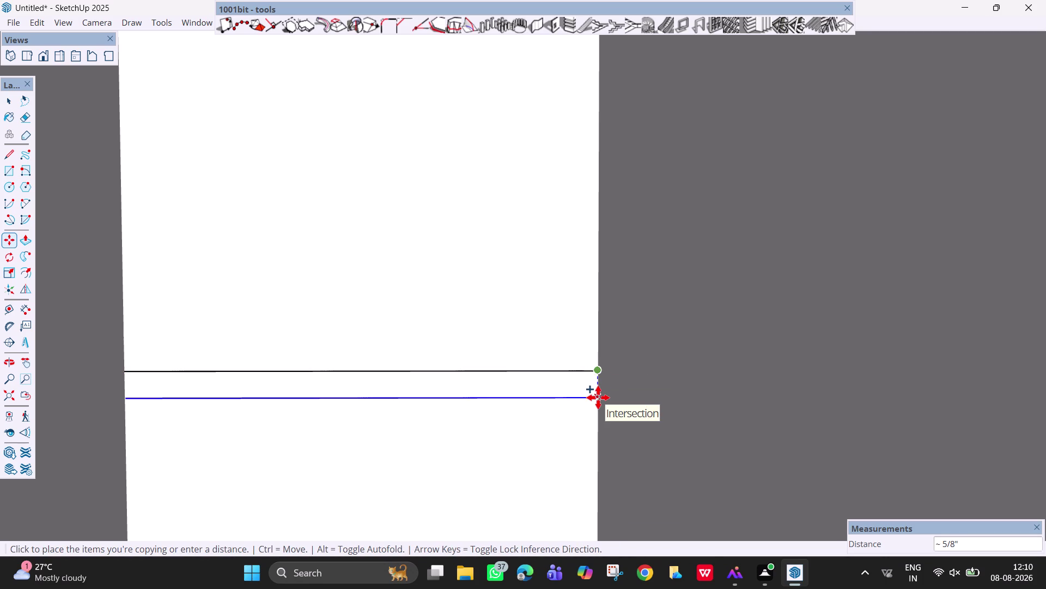
scroll(up, 3)
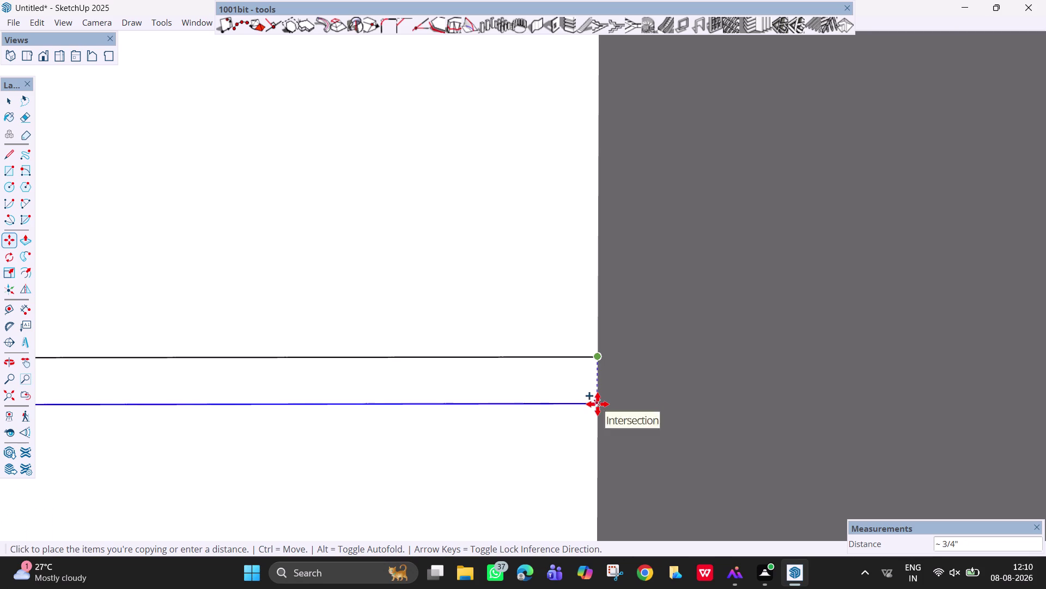
text(10m)
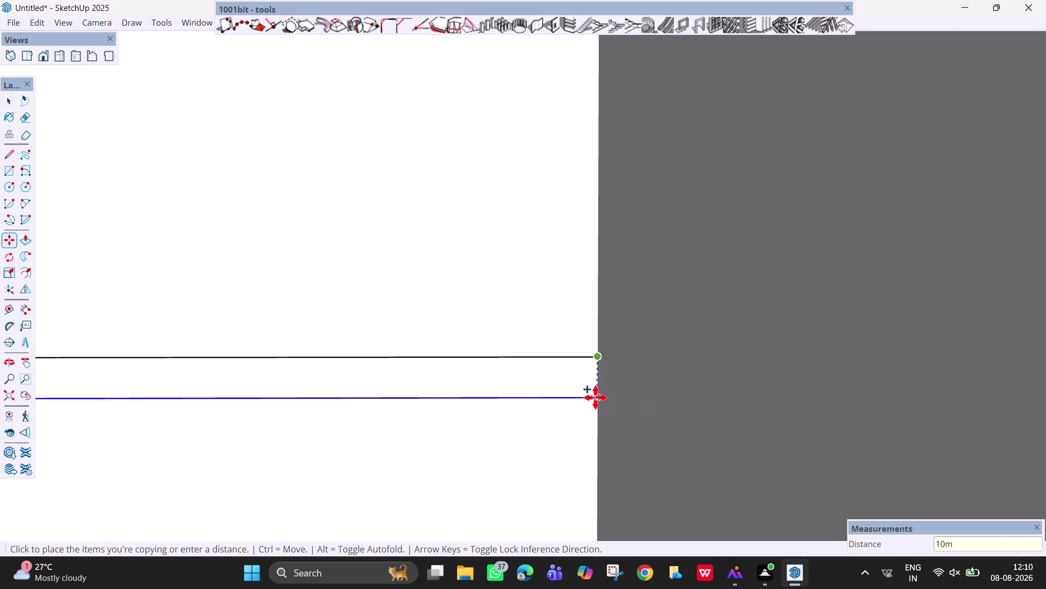
text(m)
key(Return)
scroll(down, 3)
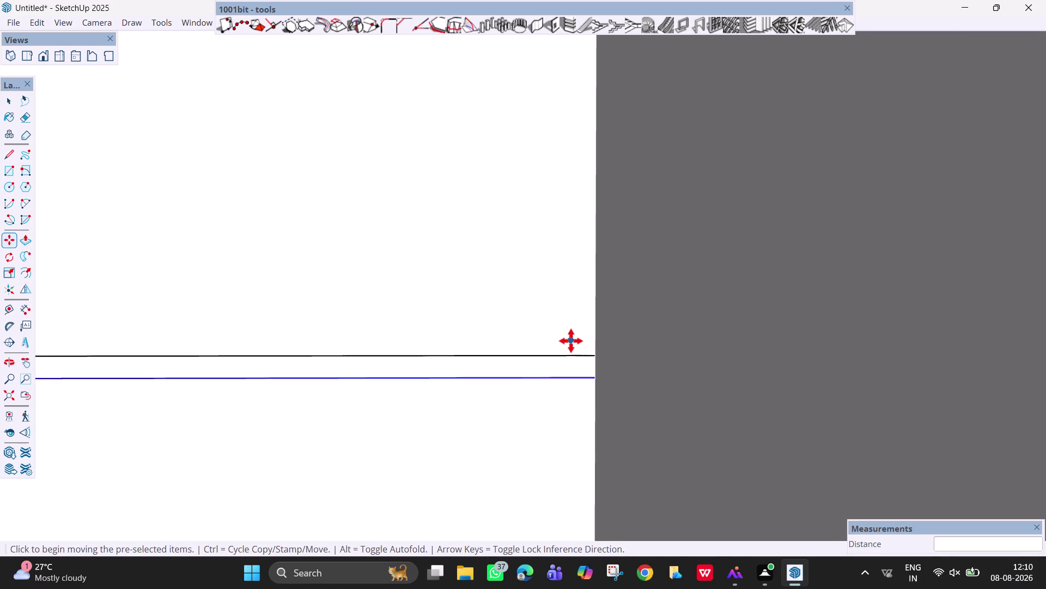
scroll(up, 3)
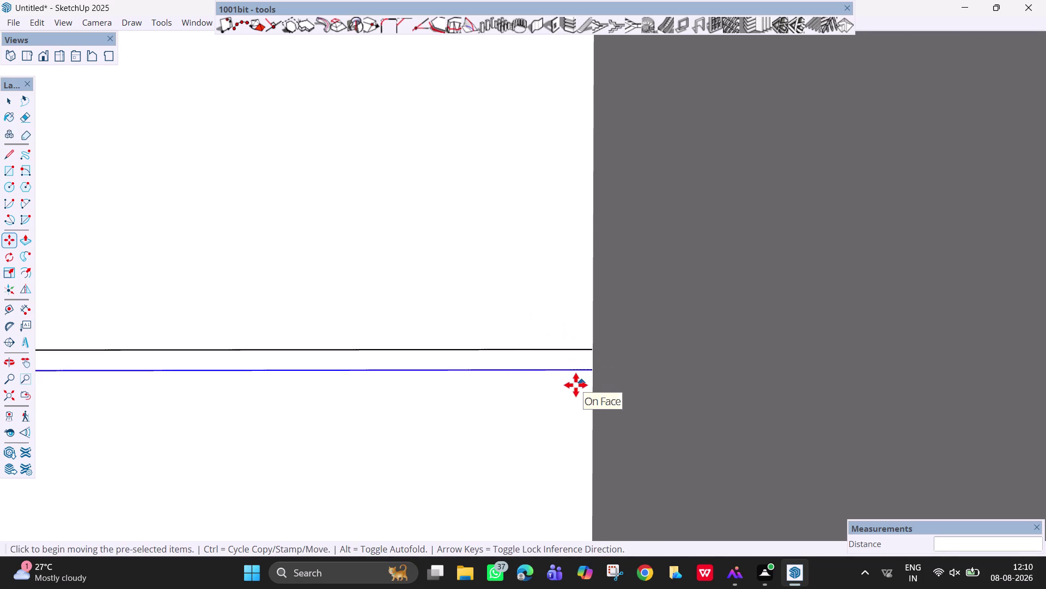
key(Escape)
scroll(up, 3)
key(space)
scroll(up, 3)
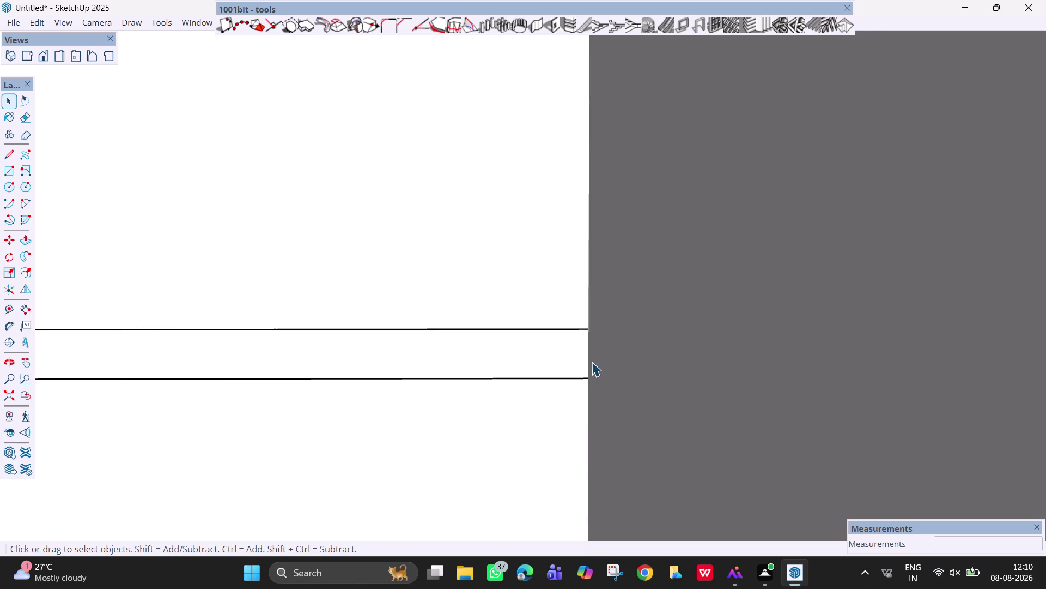
scroll(up, 3)
middle_drag(592, 361, 612, 373)
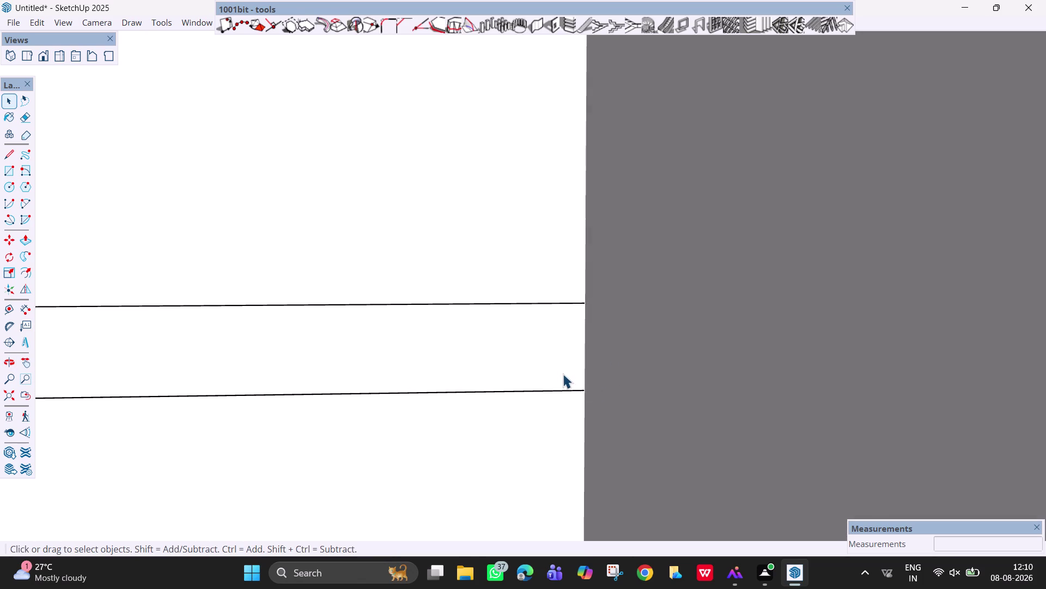
Draw a line joining the right ends of the strip's two lines.
scroll(down, 3)
scroll(down, 3)
scroll(up, 3)
key(l)
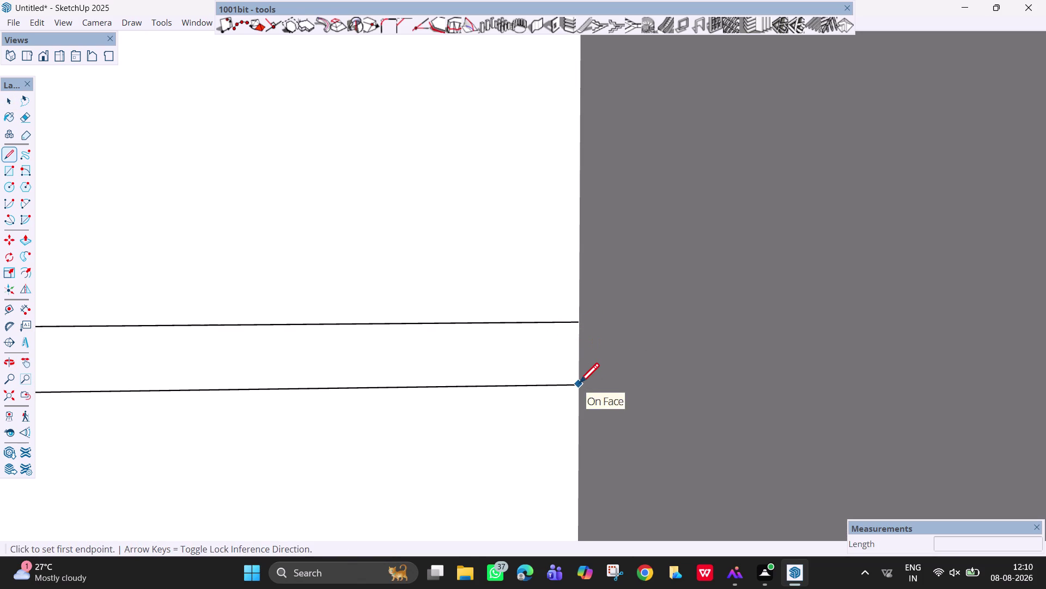
click(579, 325)
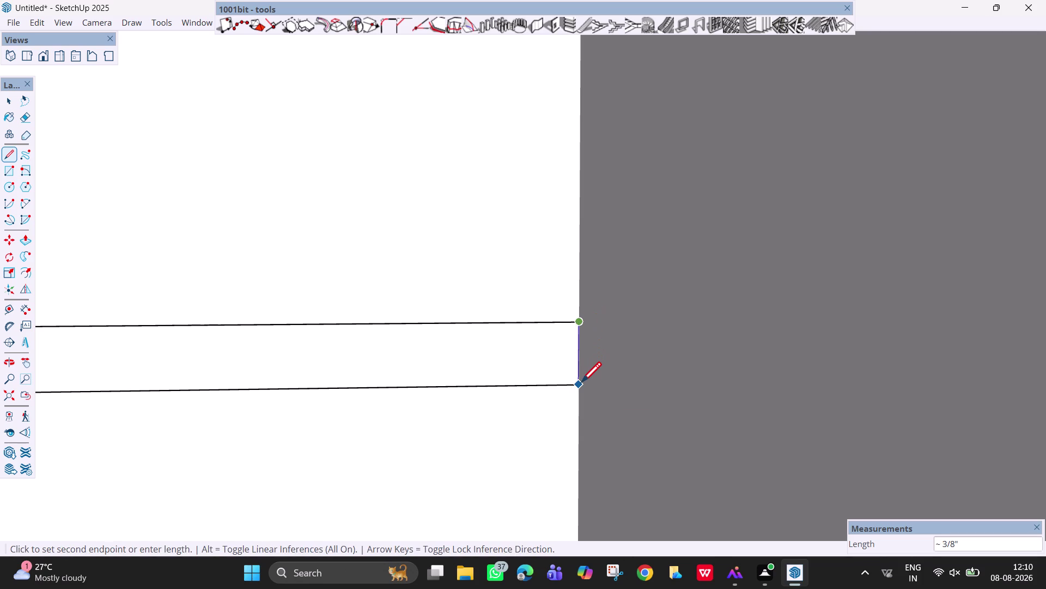
click(581, 386)
scroll(down, 3)
middle_drag(550, 338, 522, 344)
scroll(up, 3)
scroll(up, 3)
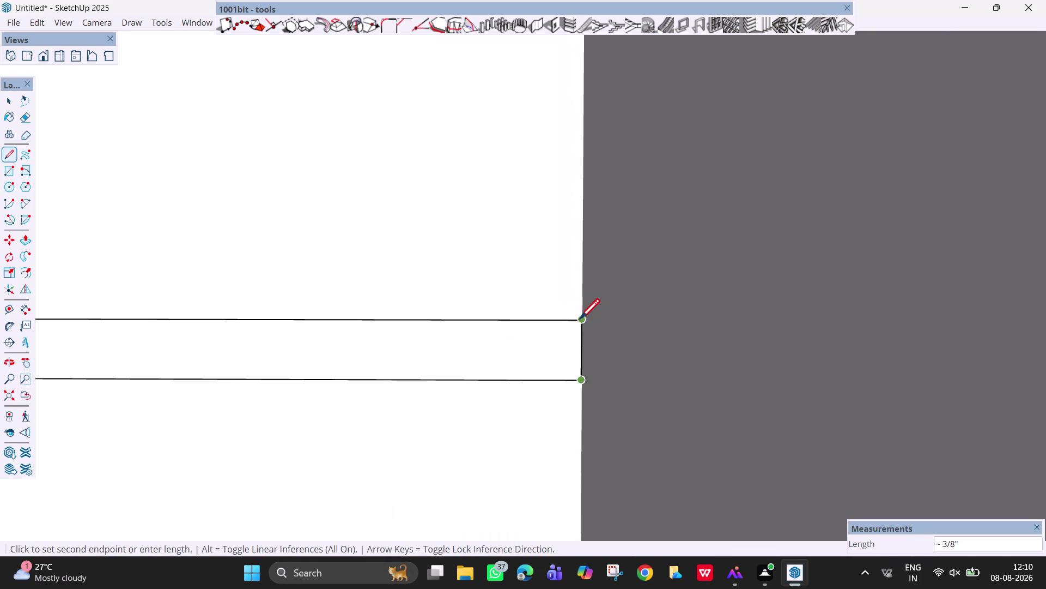
scroll(up, 3)
scroll(up, 3)
middle_drag(580, 321, 549, 321)
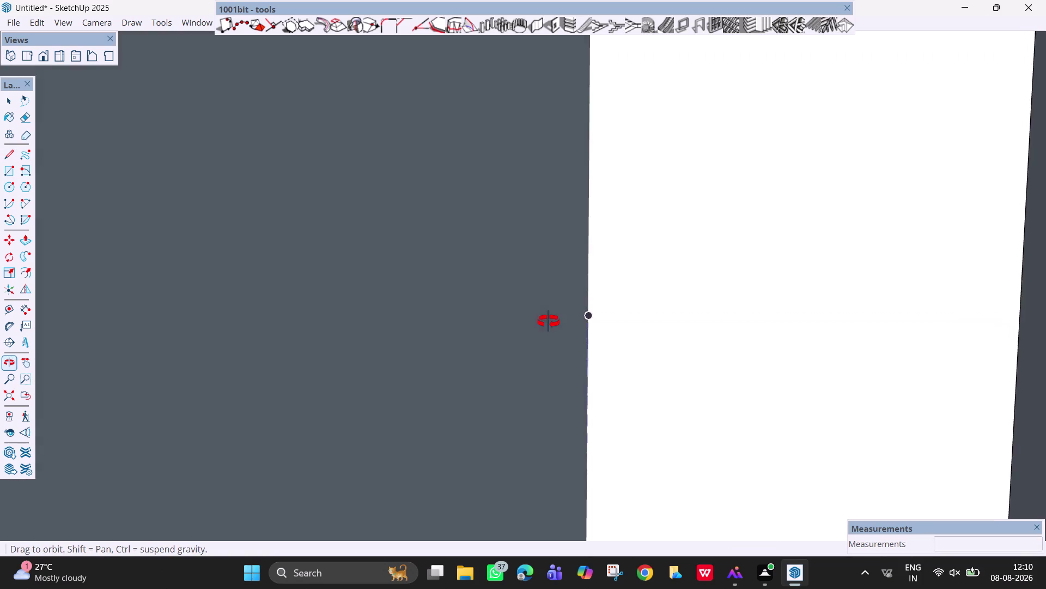
middle_drag(548, 322, 574, 328)
key(Escape)
scroll(down, 3)
scroll(down, 3)
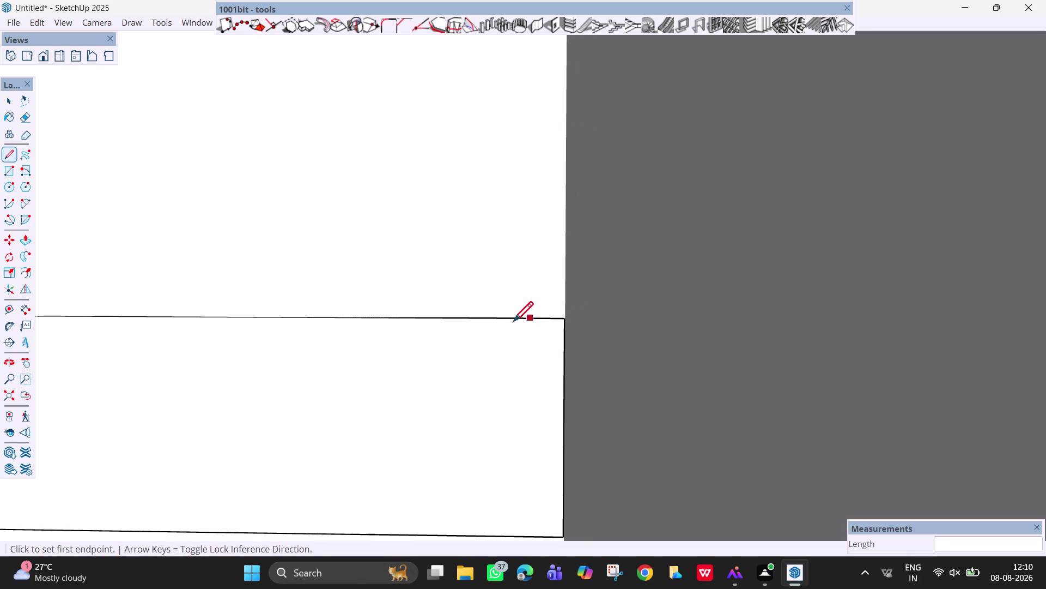
Pan to the strip's left end and close it with a line.
key(h)
drag(317, 343, 723, 327)
drag(105, 415, 568, 389)
drag(185, 438, 629, 397)
drag(269, 423, 656, 432)
drag(173, 452, 620, 473)
drag(168, 484, 553, 463)
drag(156, 499, 679, 476)
drag(292, 501, 601, 534)
drag(234, 488, 660, 505)
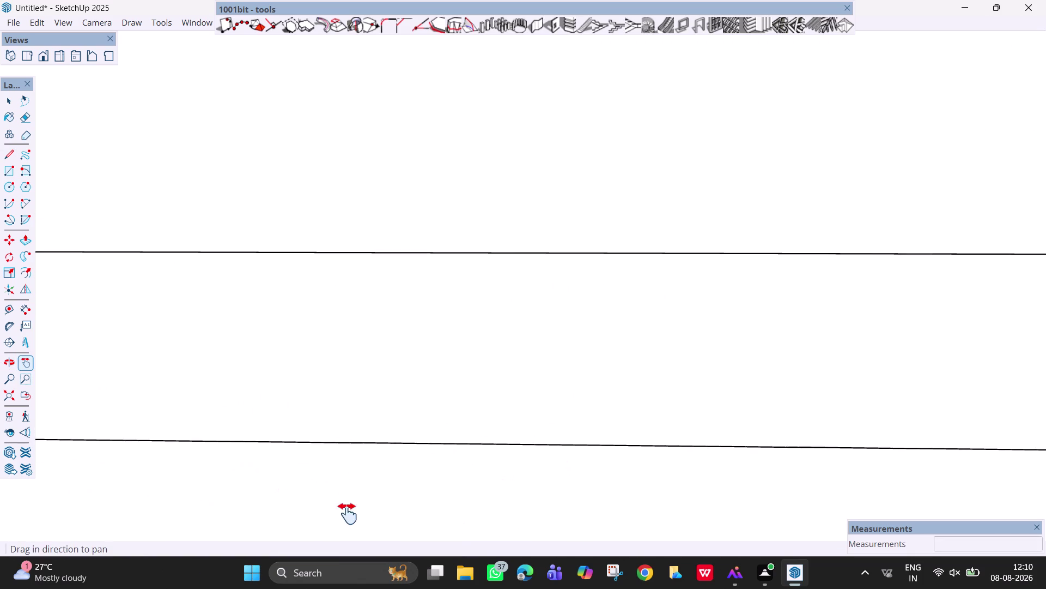
drag(660, 505, 705, 484)
drag(415, 490, 801, 459)
scroll(down, 3)
drag(440, 415, 949, 417)
scroll(up, 3)
key(l)
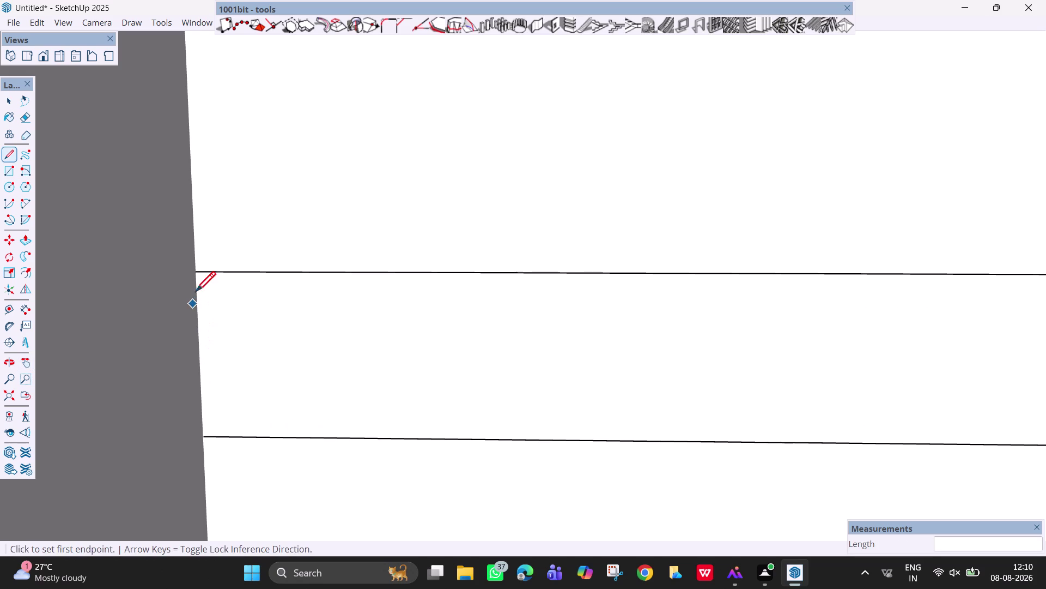
click(197, 273)
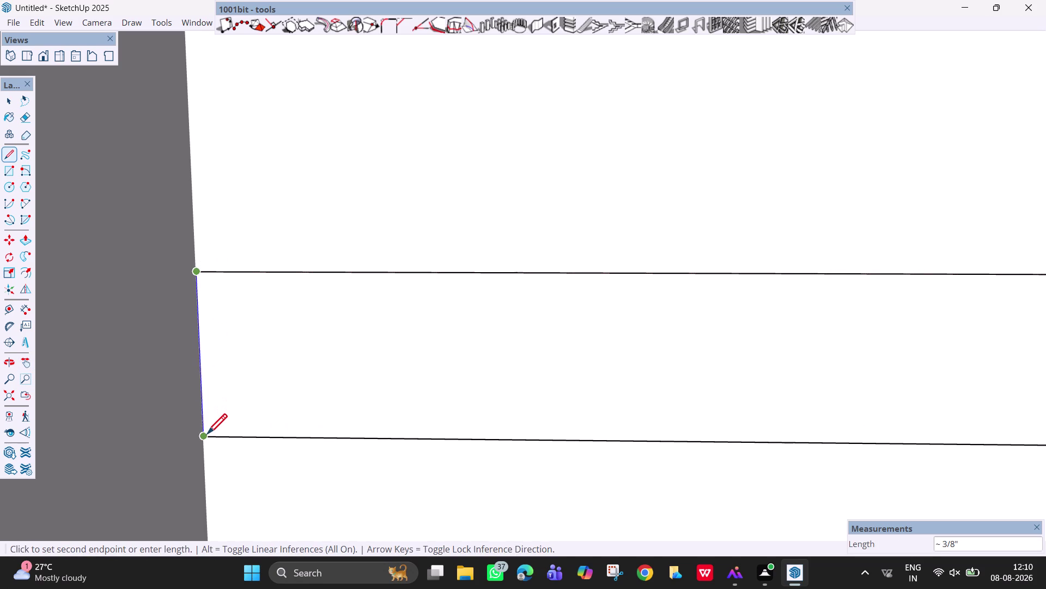
click(205, 437)
scroll(down, 3)
scroll(down, 3)
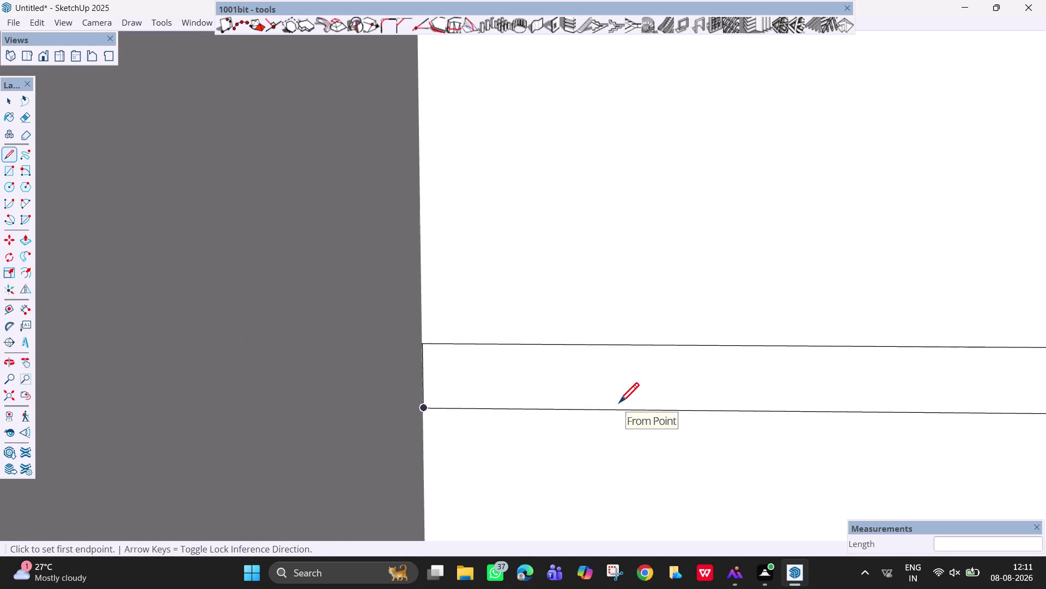
scroll(down, 3)
Erase the stray line crossing the wall panel's edge.
key(h)
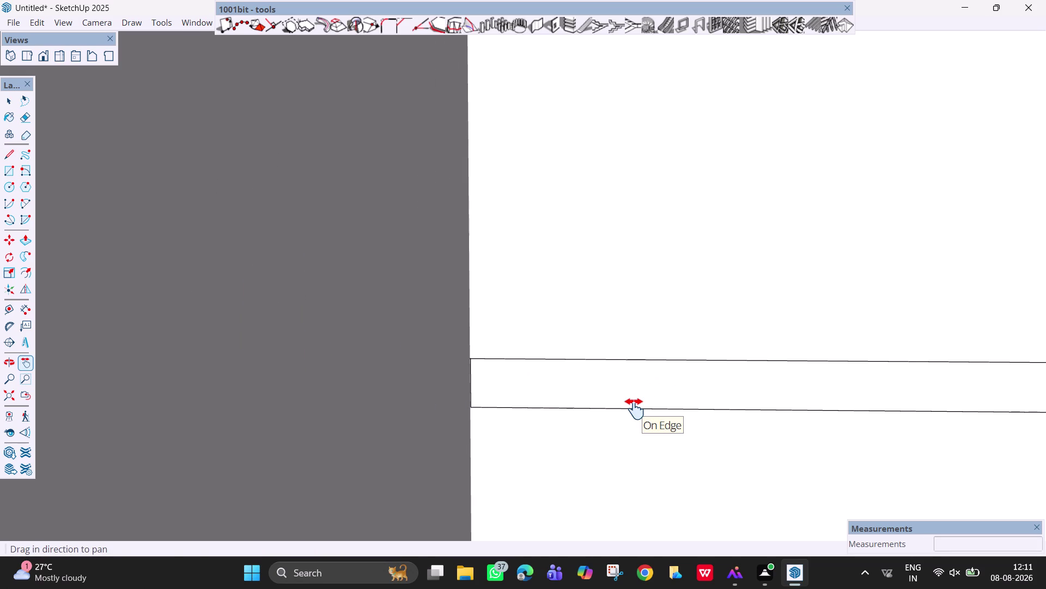
middle_drag(642, 400, 694, 384)
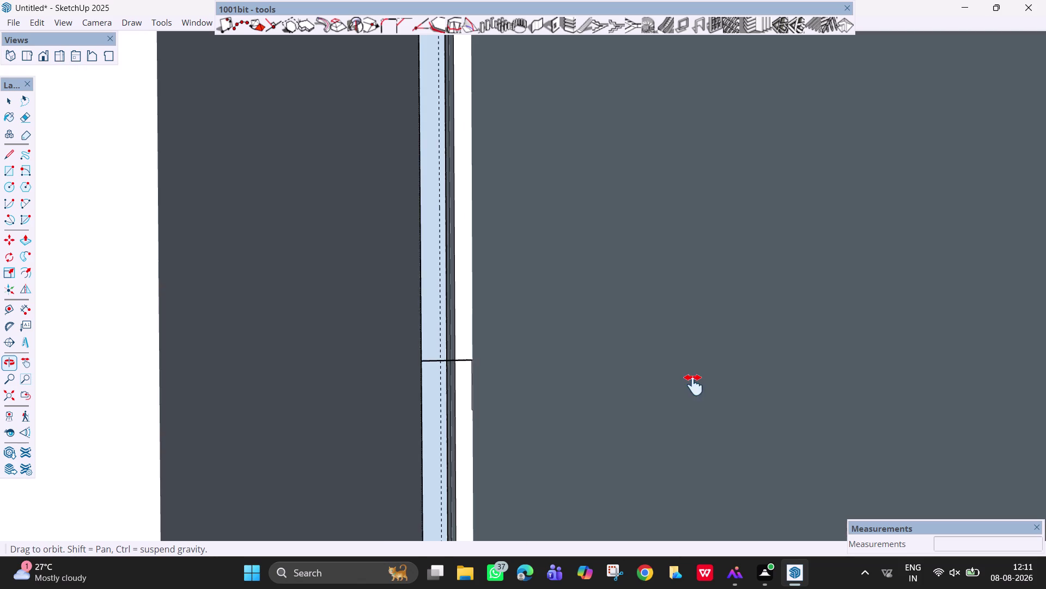
middle_drag(688, 372, 594, 370)
drag(705, 373, 333, 342)
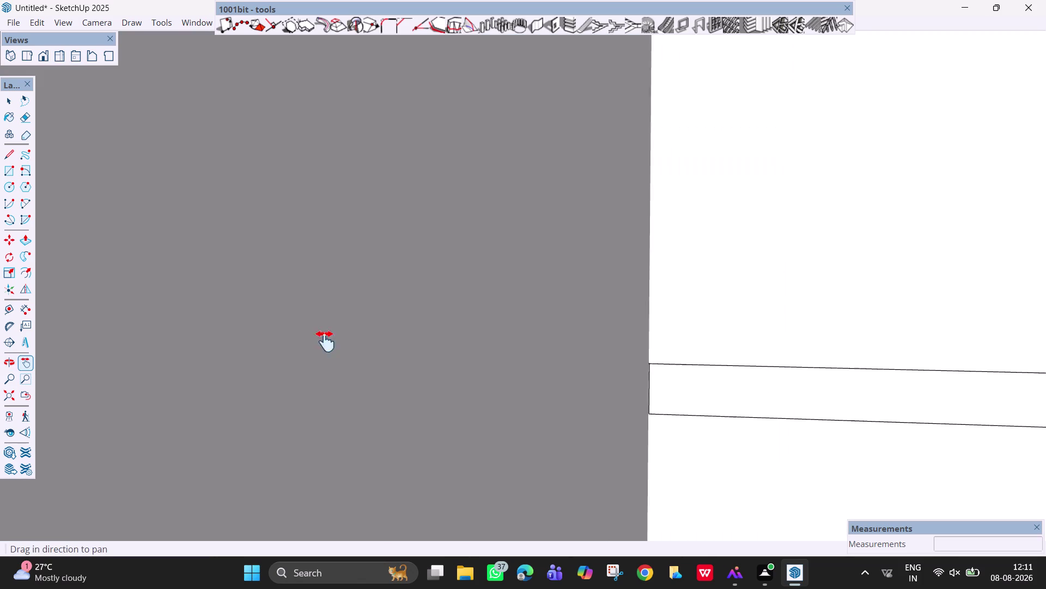
drag(333, 342, 678, 372)
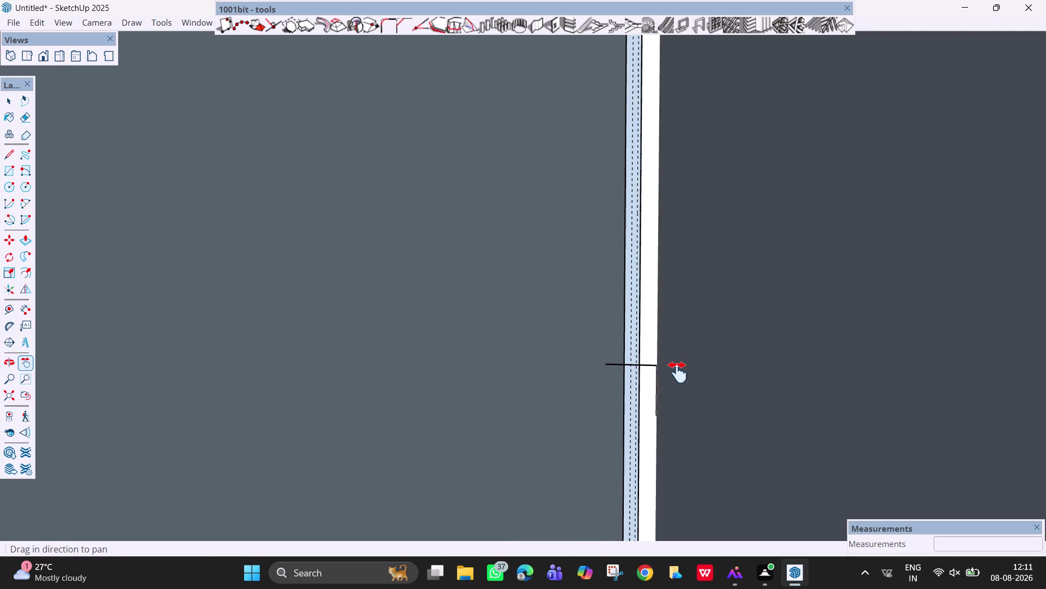
drag(678, 372, 687, 375)
key(e)
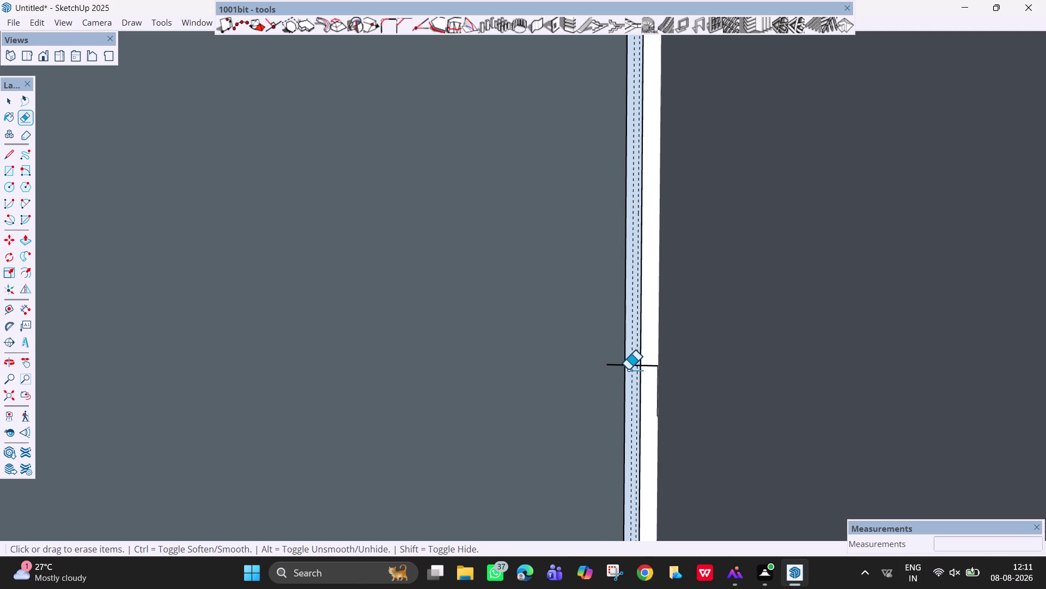
click(629, 364)
click(648, 366)
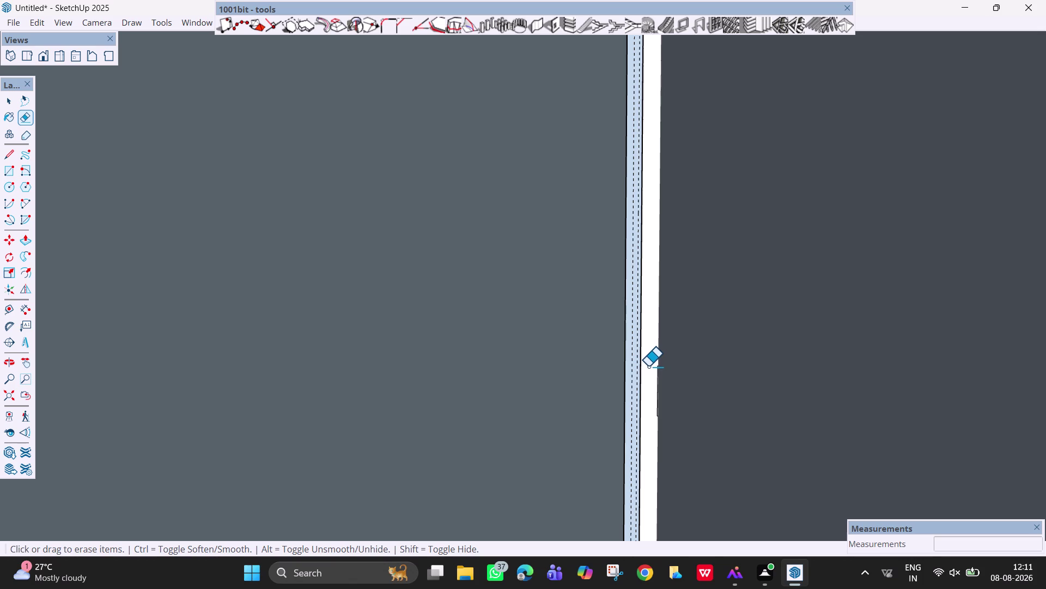
Pan back to bring the whole thin shelf outline into view.
scroll(down, 3)
scroll(down, 3)
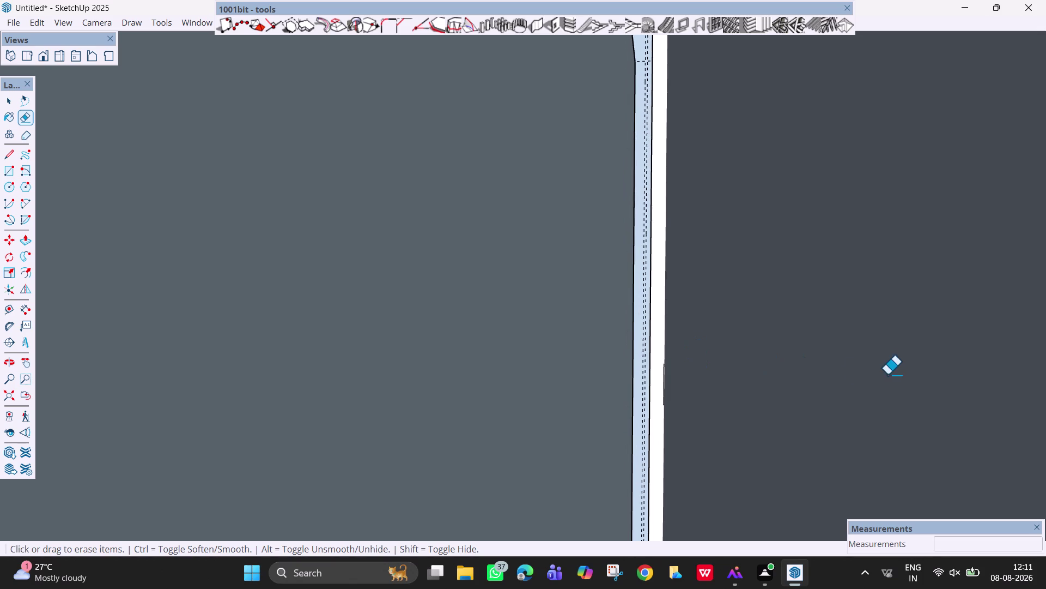
scroll(down, 3)
key(h)
drag(824, 395, 325, 430)
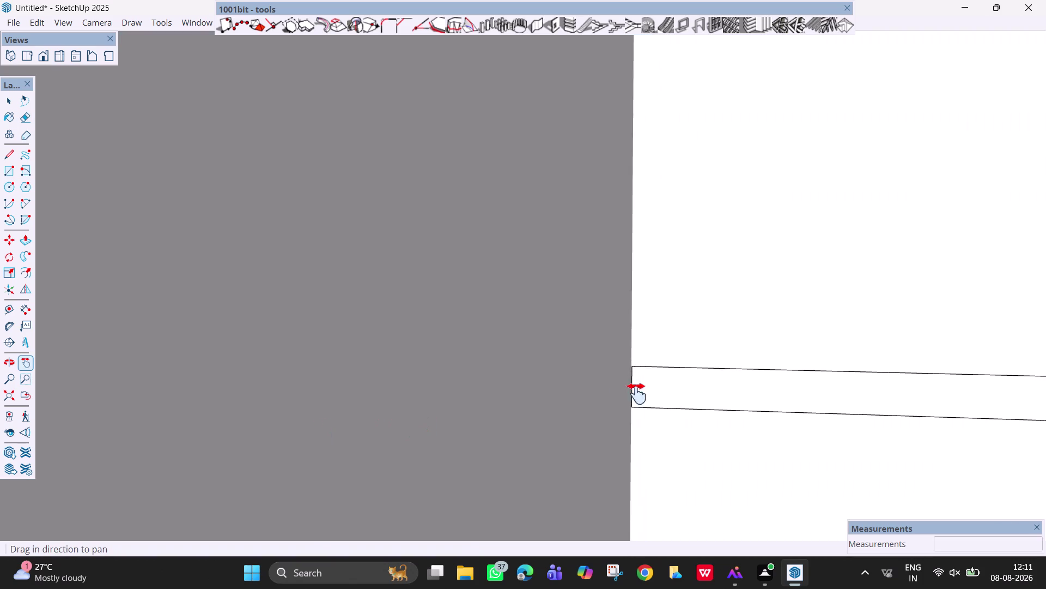
drag(689, 374, 160, 311)
scroll(down, 3)
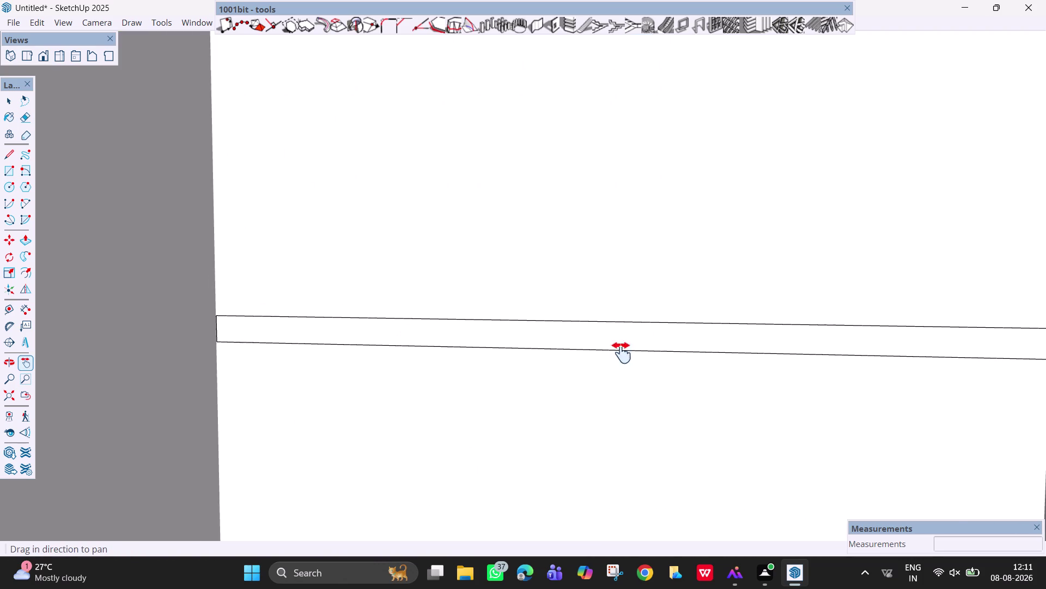
scroll(down, 3)
drag(727, 346, 679, 345)
Push/Pull the outline face 2', then undo the too-deep extrusion.
key(p)
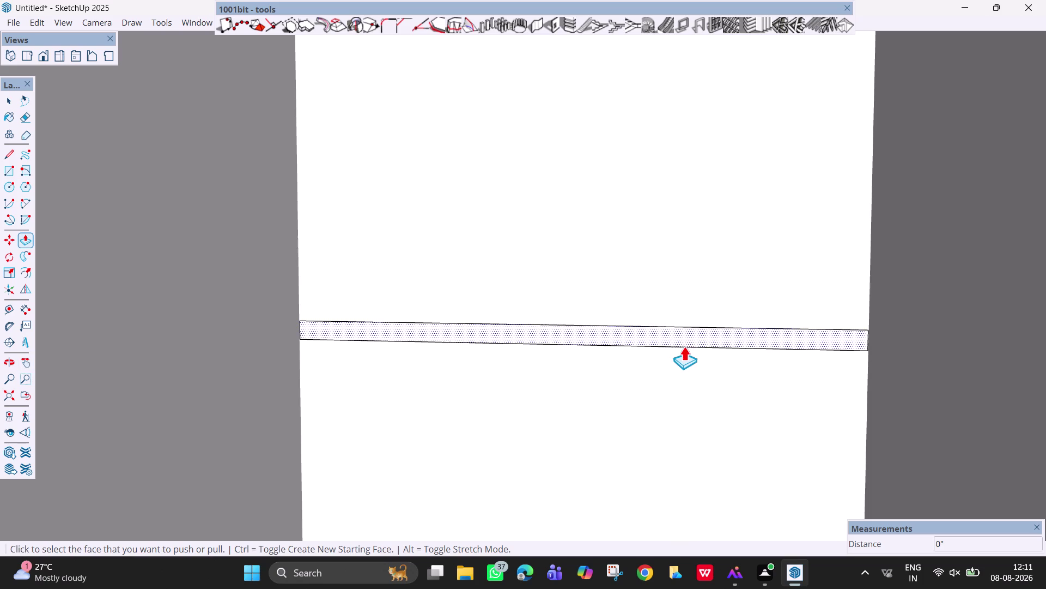
click(697, 333)
scroll(down, 3)
scroll(down, 3)
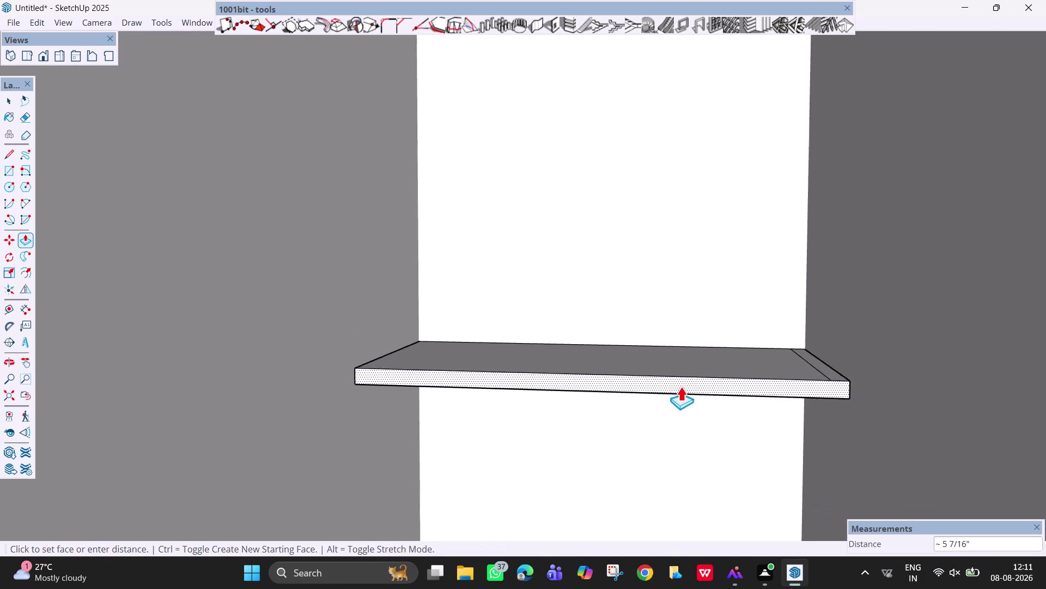
scroll(down, 3)
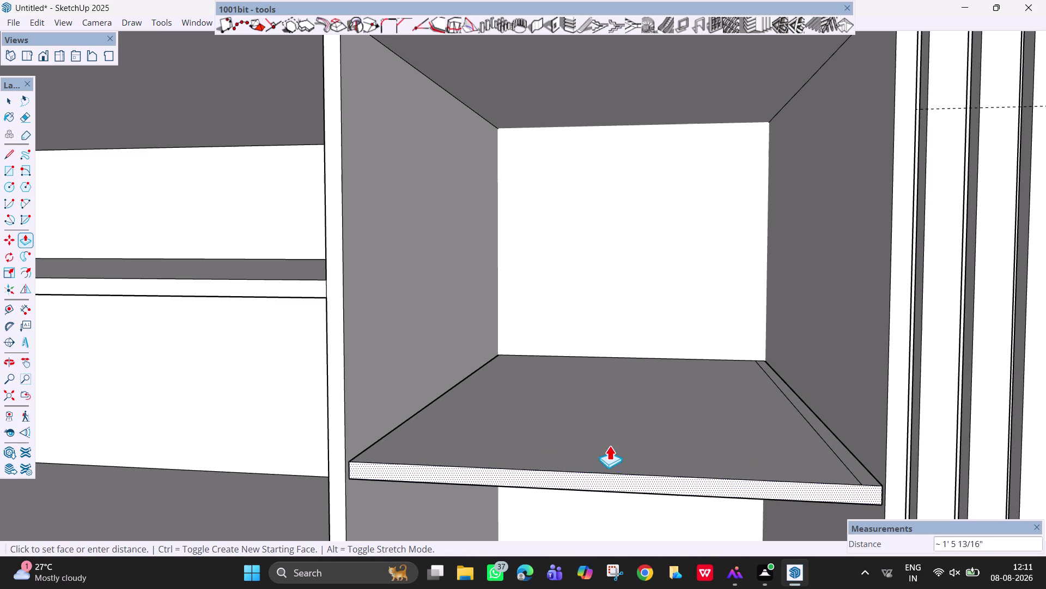
text(2')
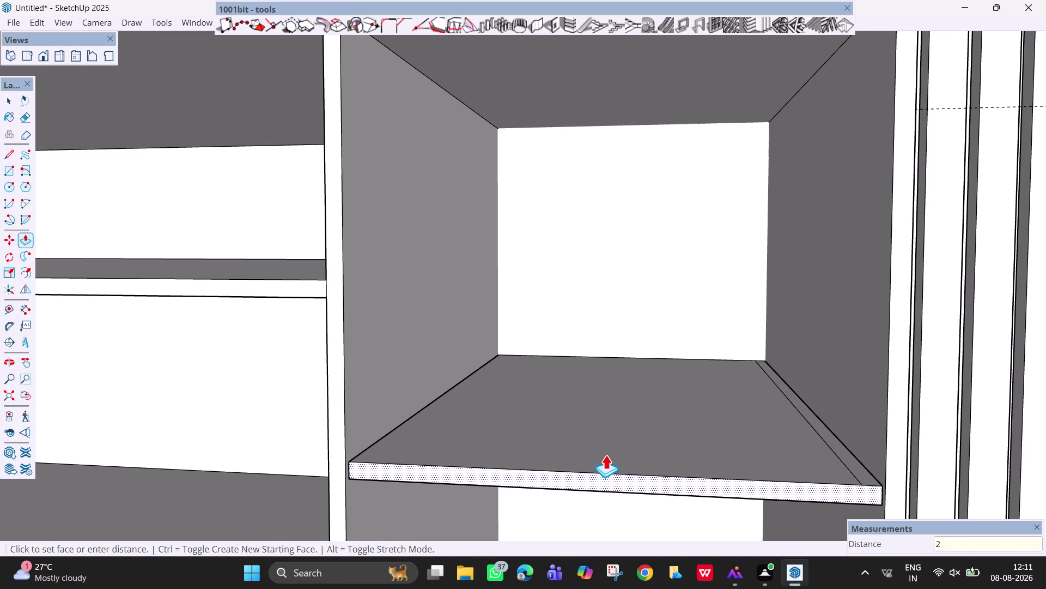
key(Return)
scroll(down, 3)
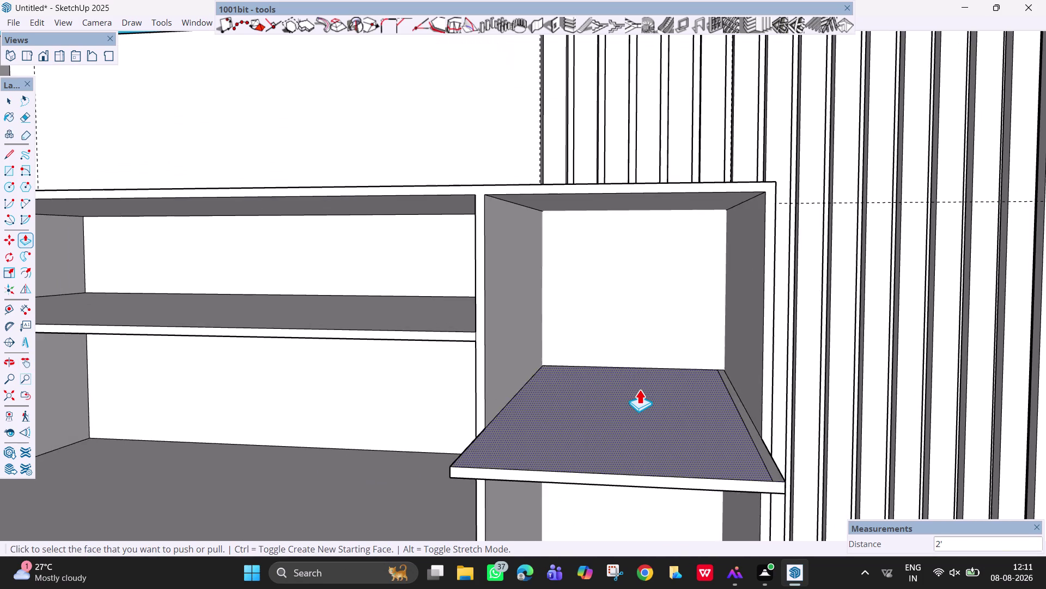
scroll(down, 3)
middle_drag(704, 425, 632, 411)
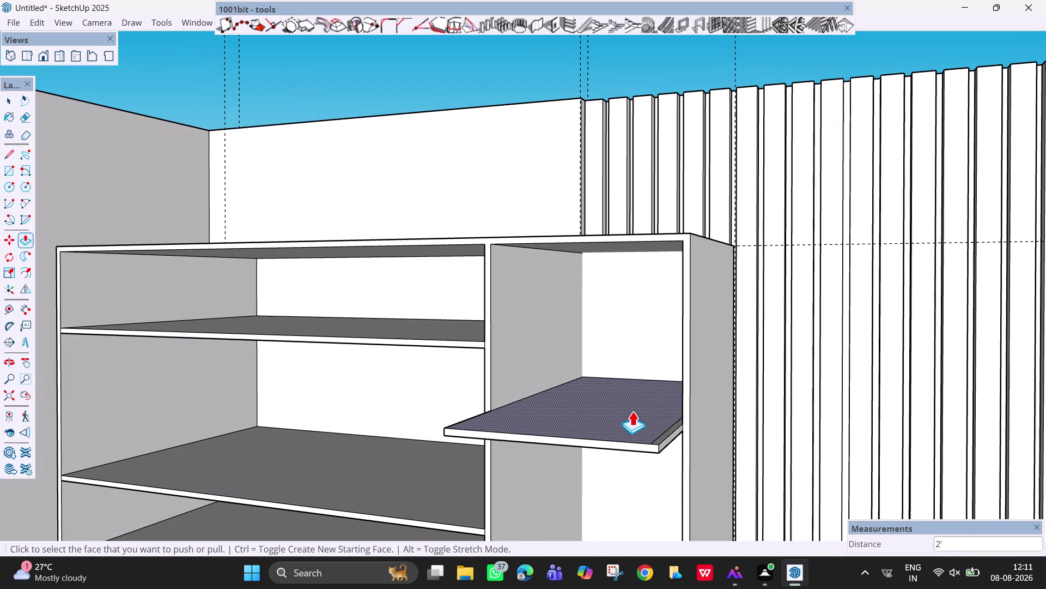
key(ctrl+z)
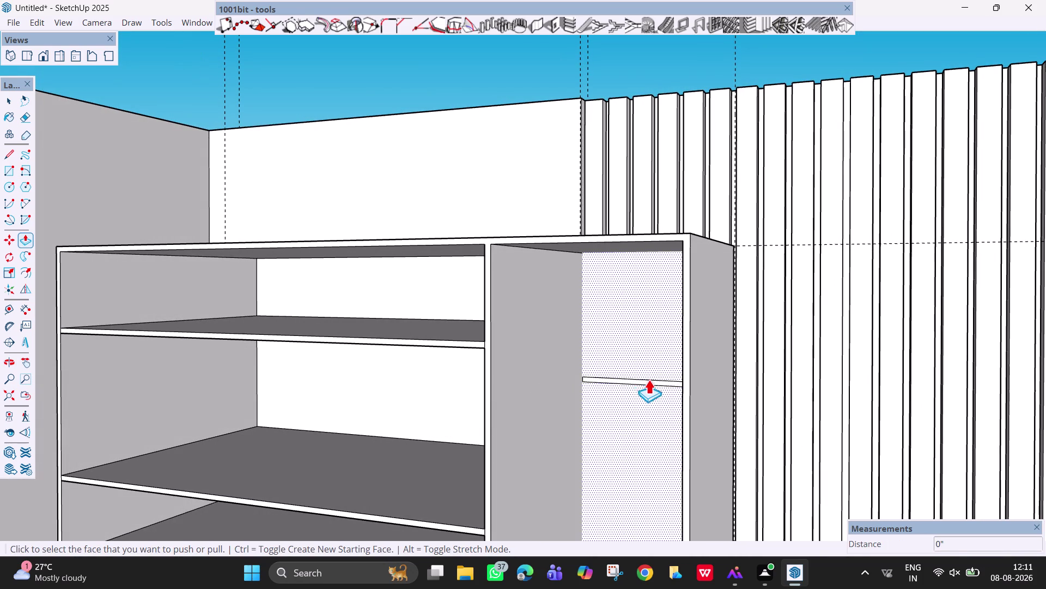
Extrude the outline 1' 6" into the dividing shelf and orbit to inspect it.
click(653, 383)
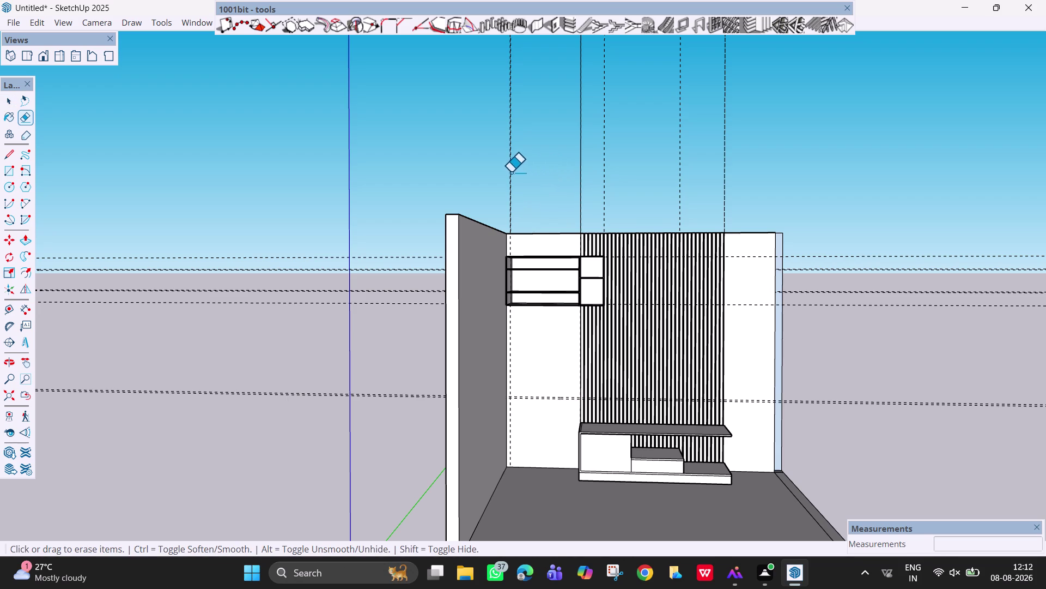
Erase the guide lines above the room and the unwanted horizontal guides.
drag(490, 172, 612, 171)
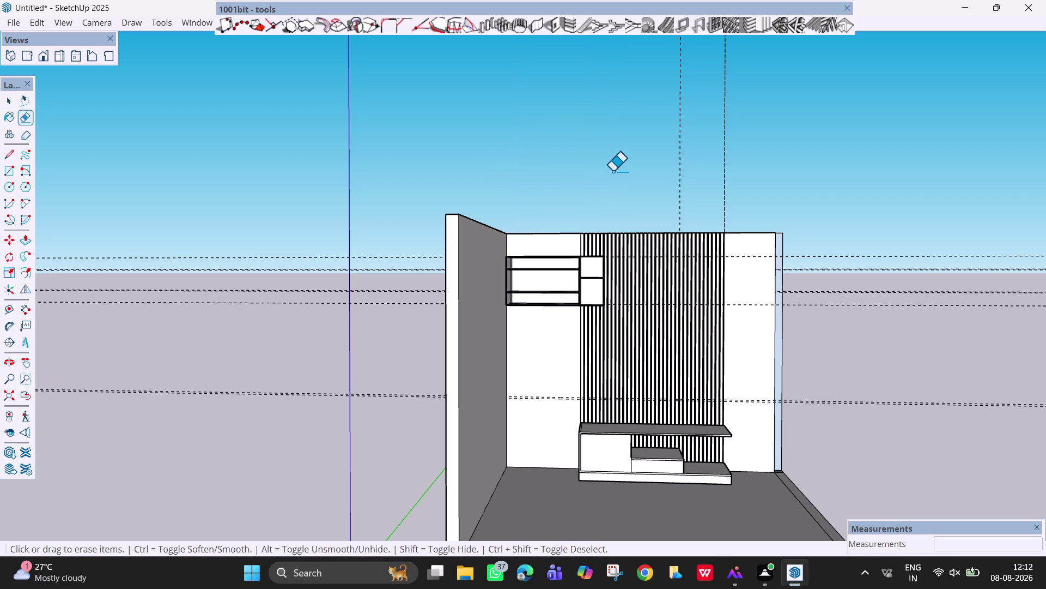
drag(687, 183, 645, 185)
drag(729, 187, 711, 187)
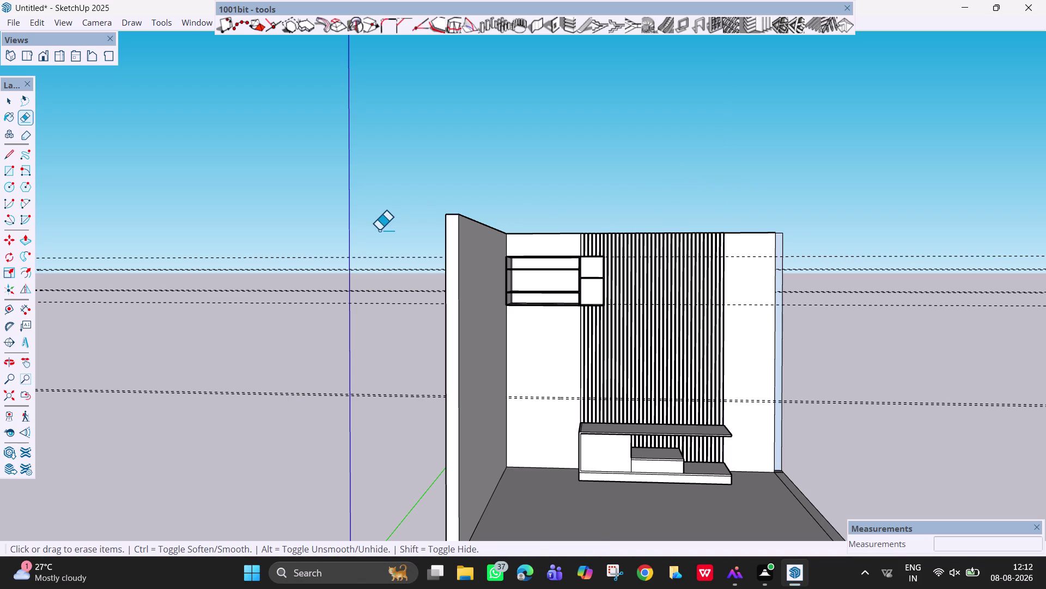
drag(410, 226, 440, 321)
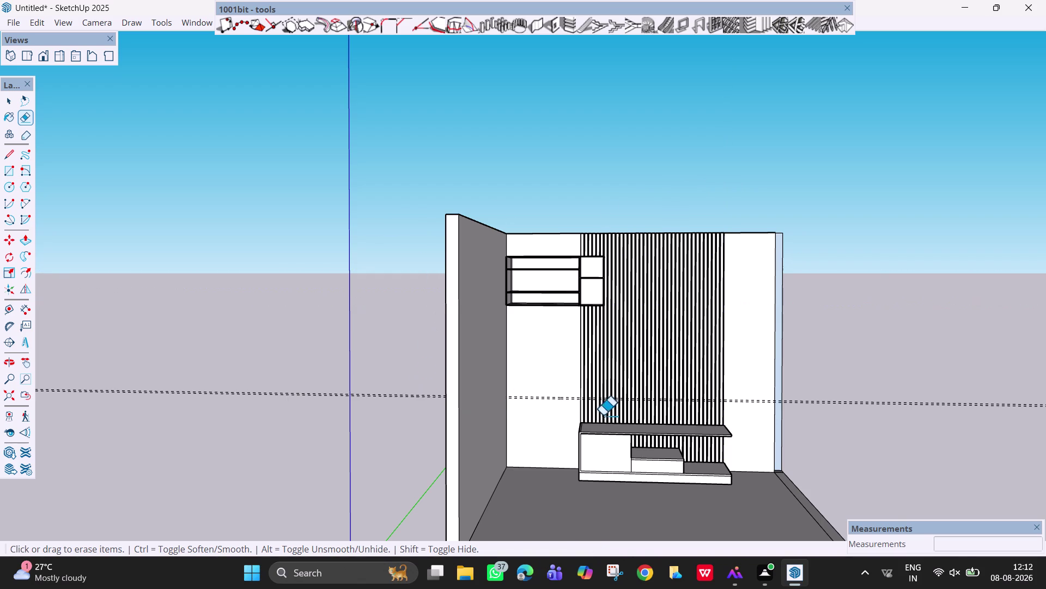
Zoom in on the slatted wall.
scroll(up, 3)
scroll(up, 3)
scroll(up, 3)
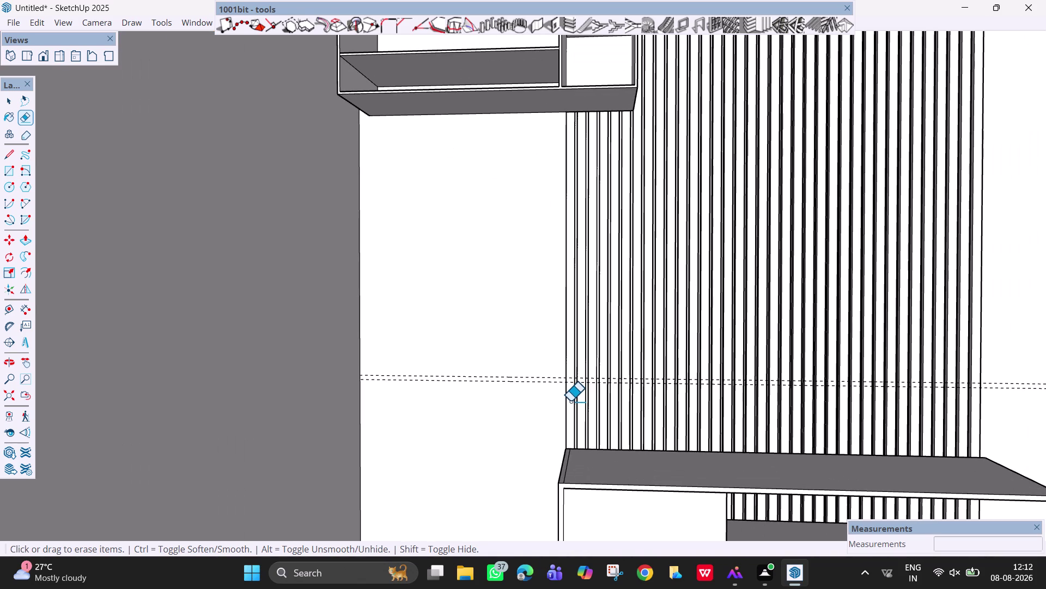
scroll(down, 3)
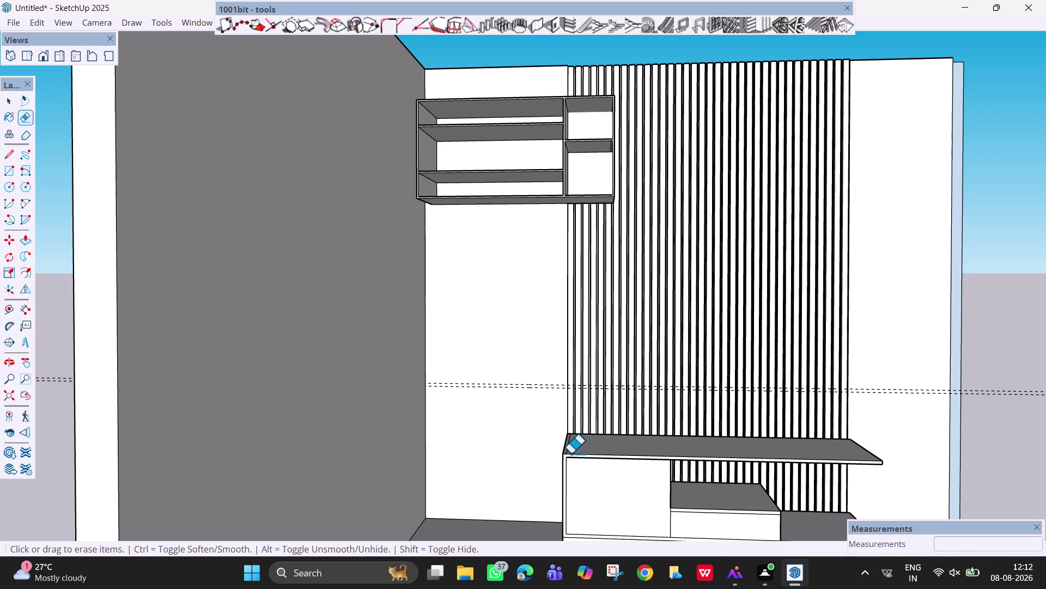
key(space)
scroll(up, 3)
Place a tape measure guide 50 mm in from the side wall edge.
middle_drag(443, 392, 445, 392)
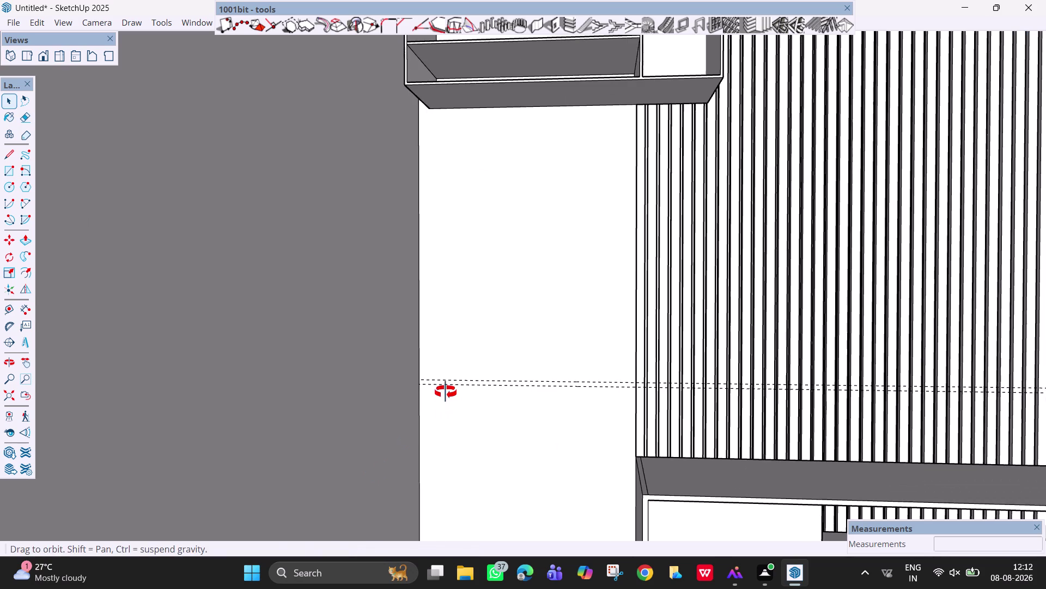
middle_drag(446, 392, 458, 392)
key(t)
click(412, 370)
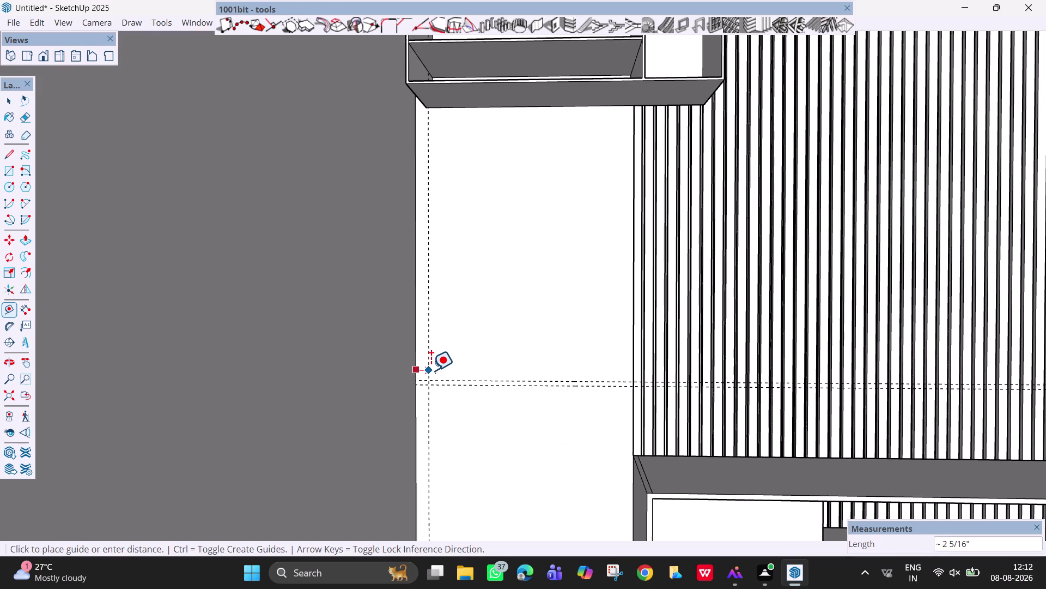
text(50)
text(mm)
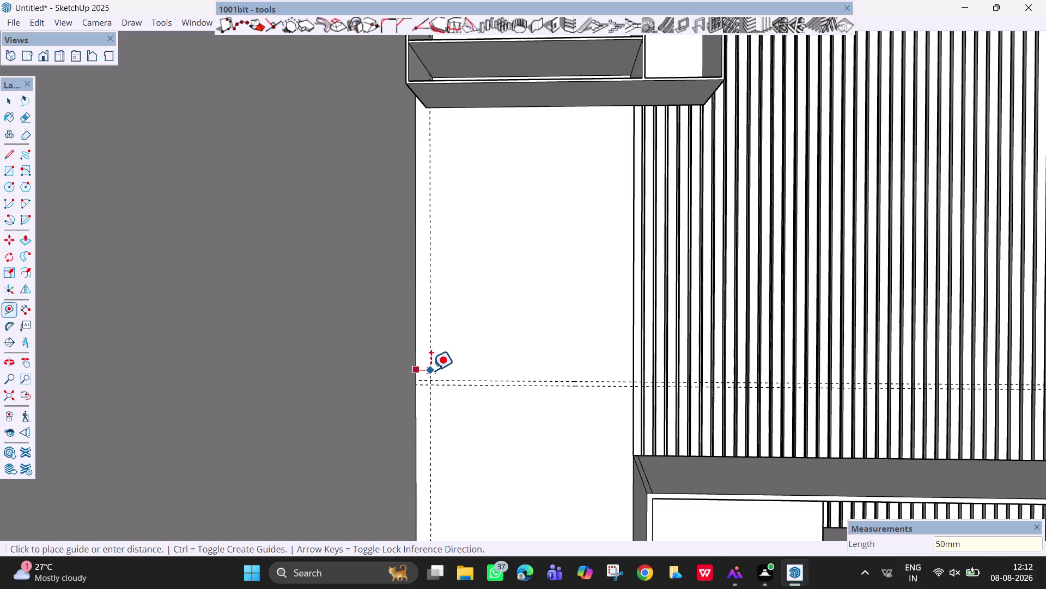
key(Return)
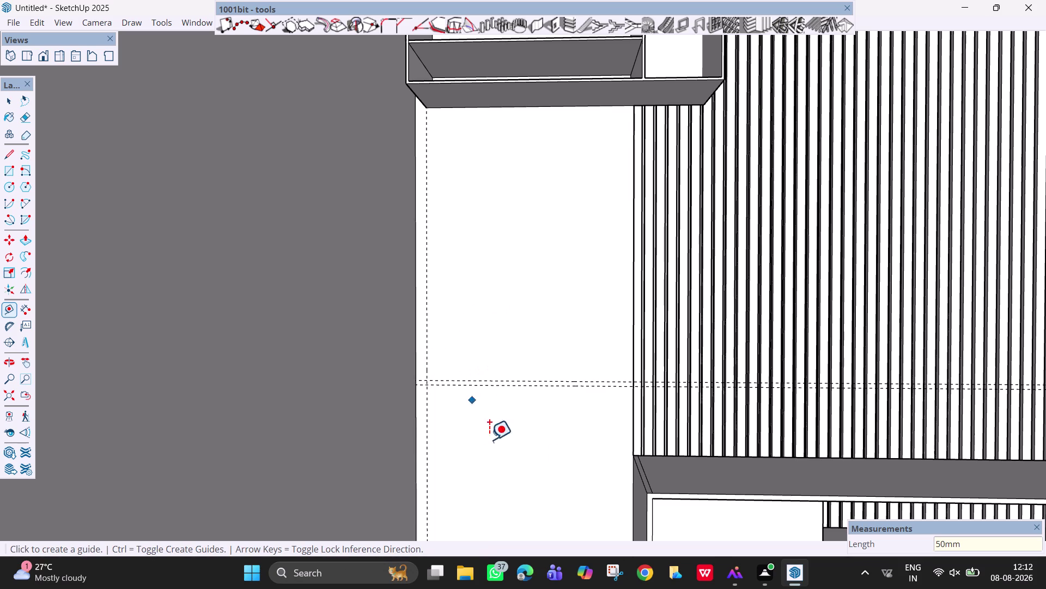
Place a guide level with the TV unit top, then try and undo a 3' guide.
click(597, 385)
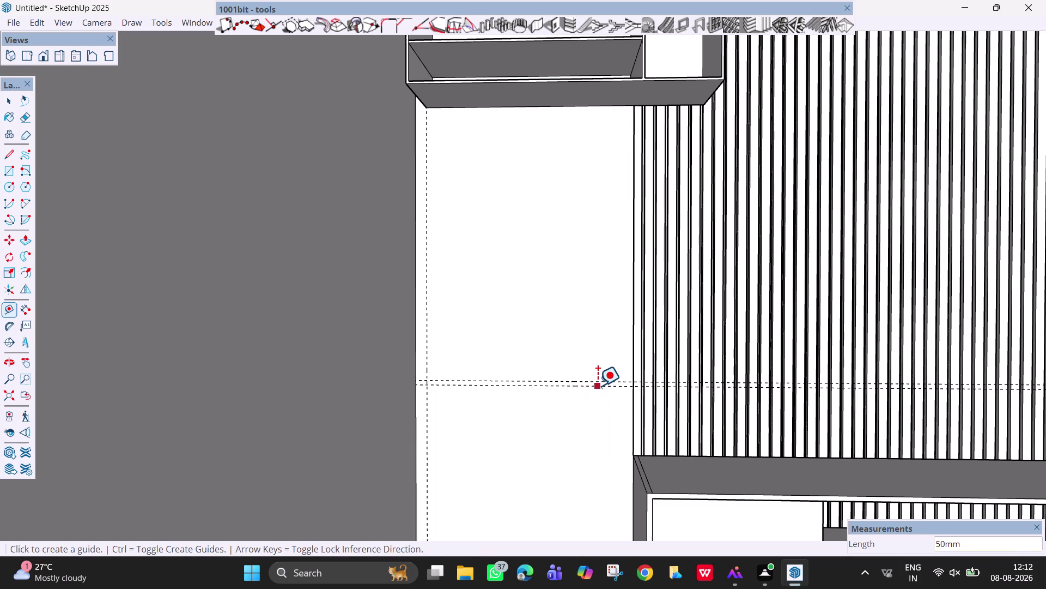
scroll(up, 3)
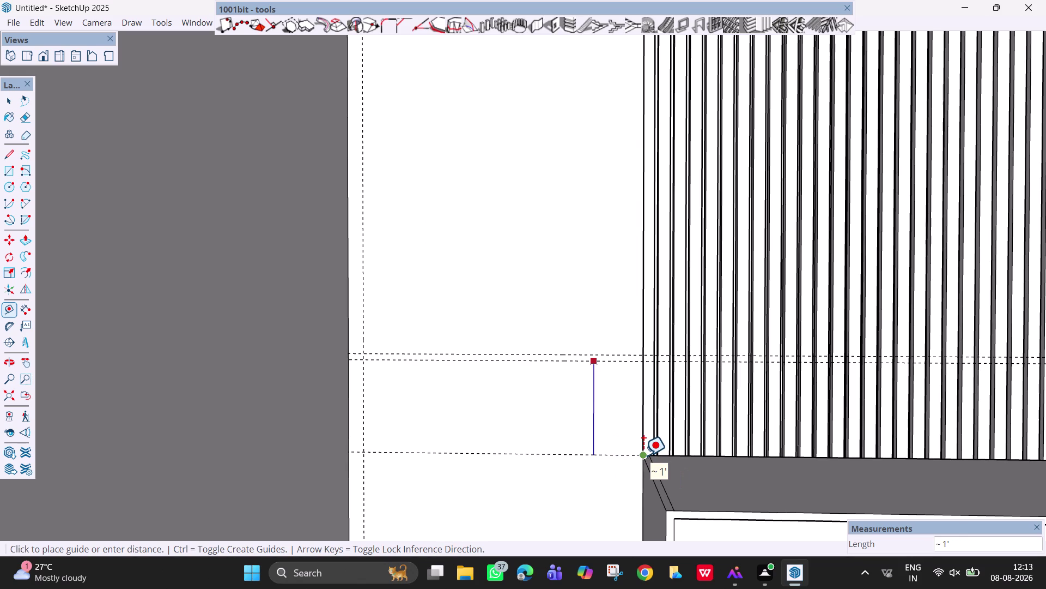
click(643, 455)
key(Escape)
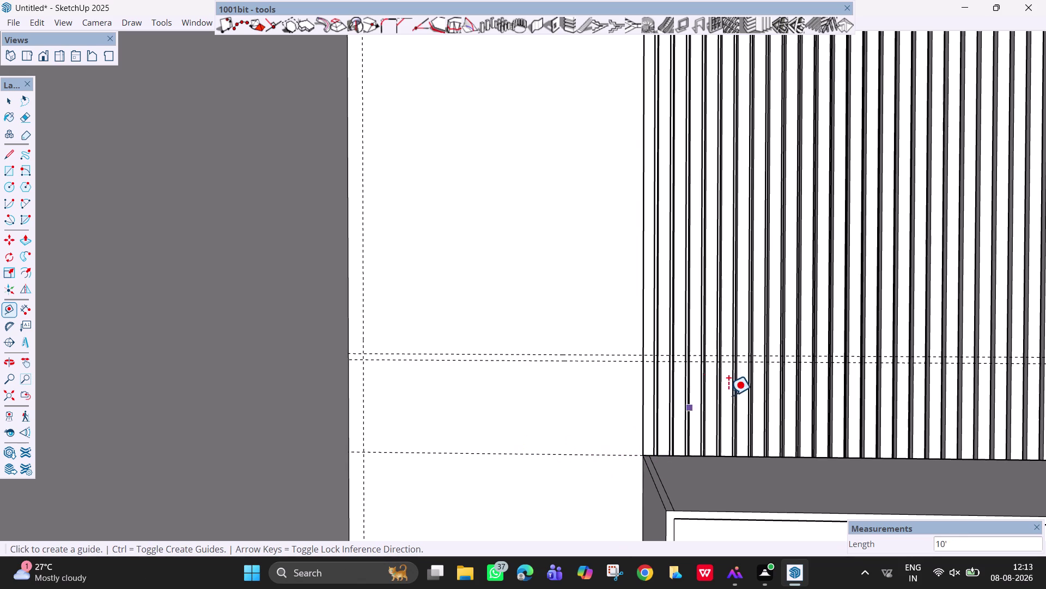
click(366, 377)
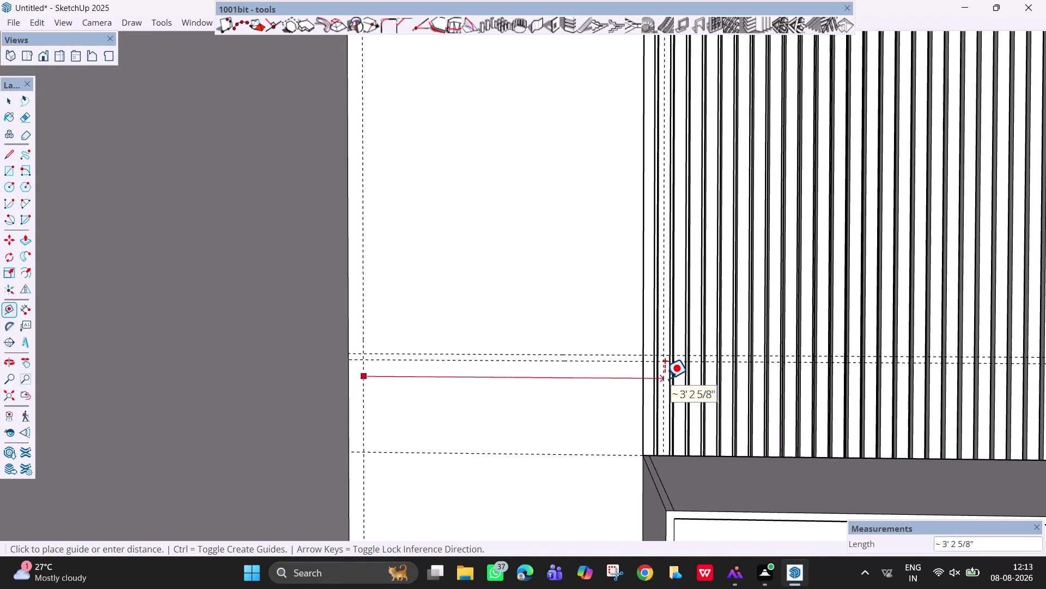
text(3')
key(Return)
scroll(up, 3)
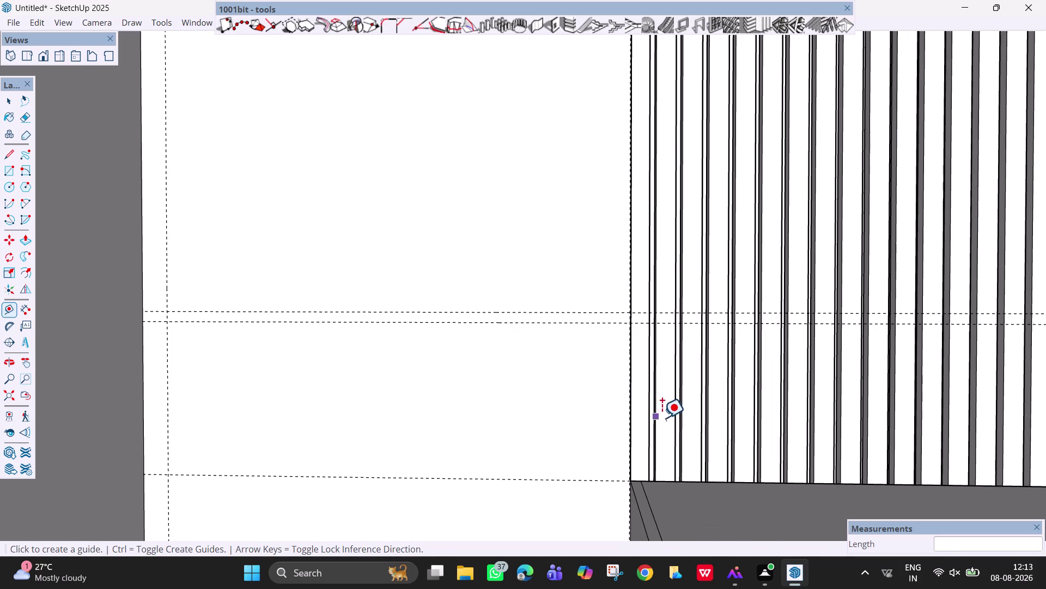
key(ctrl+z)
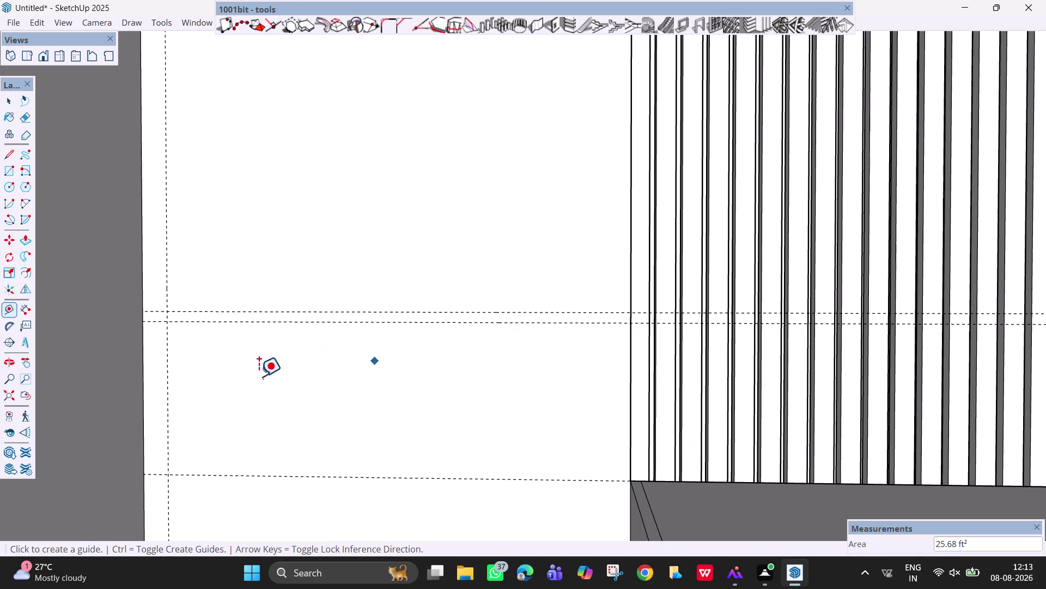
Place a vertical guide 3'6" across from the left guide.
click(167, 368)
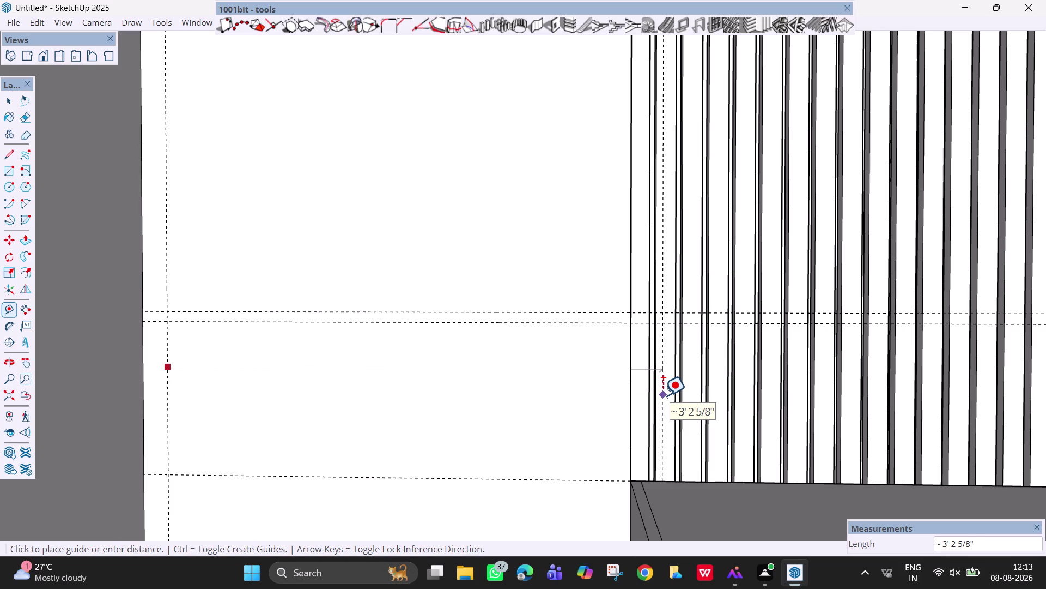
text(3'6)
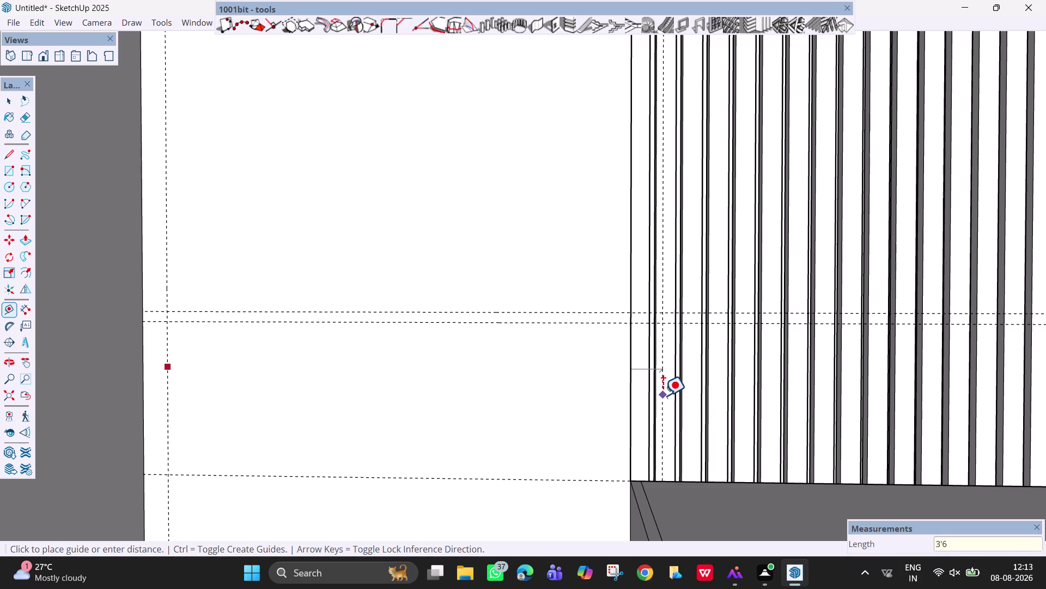
text(")
key(Return)
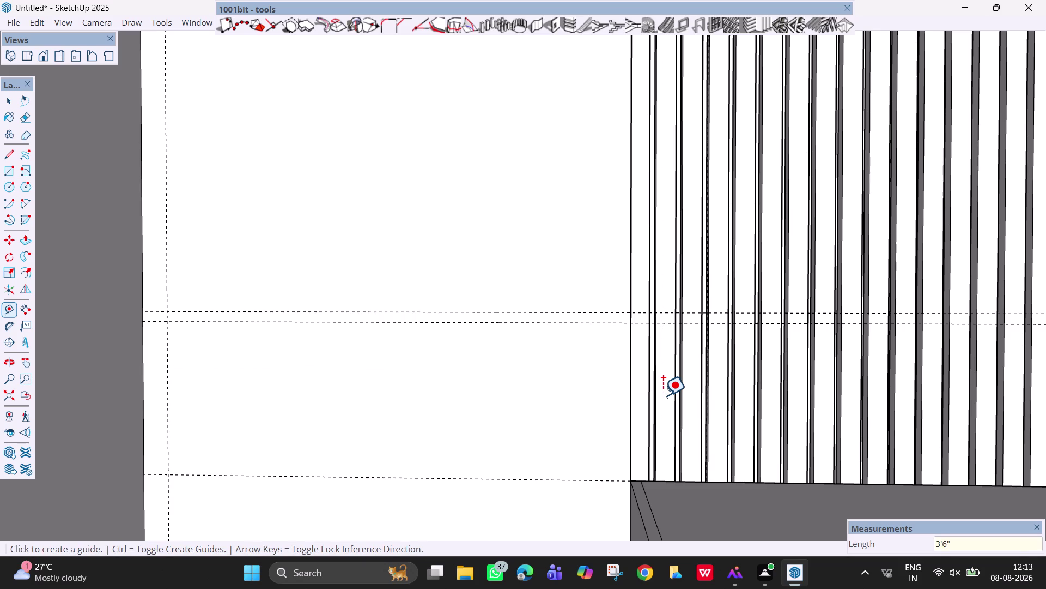
middle_drag(710, 390, 642, 395)
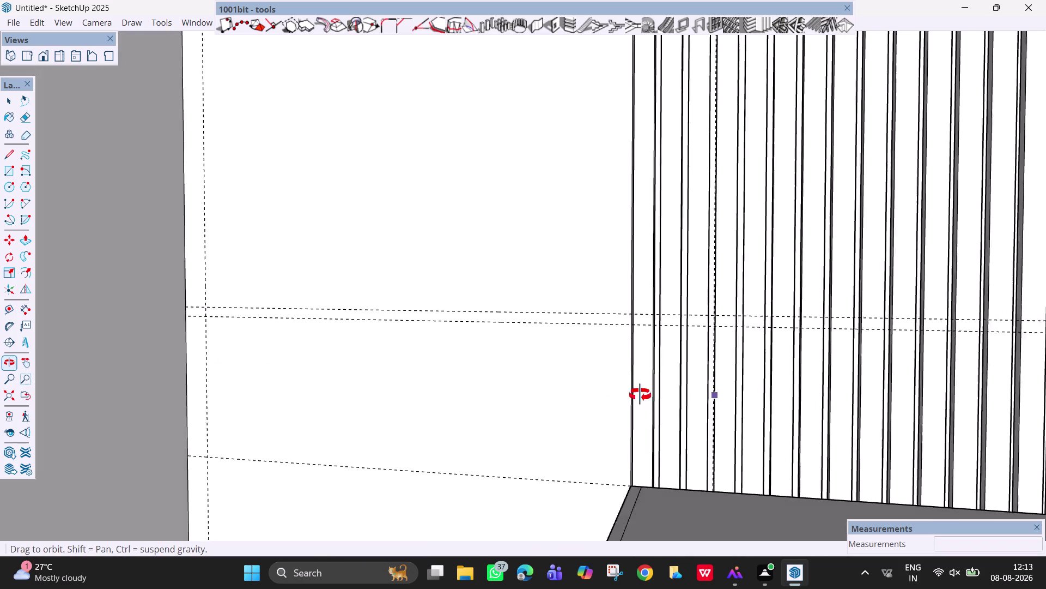
middle_drag(642, 394, 624, 403)
scroll(up, 3)
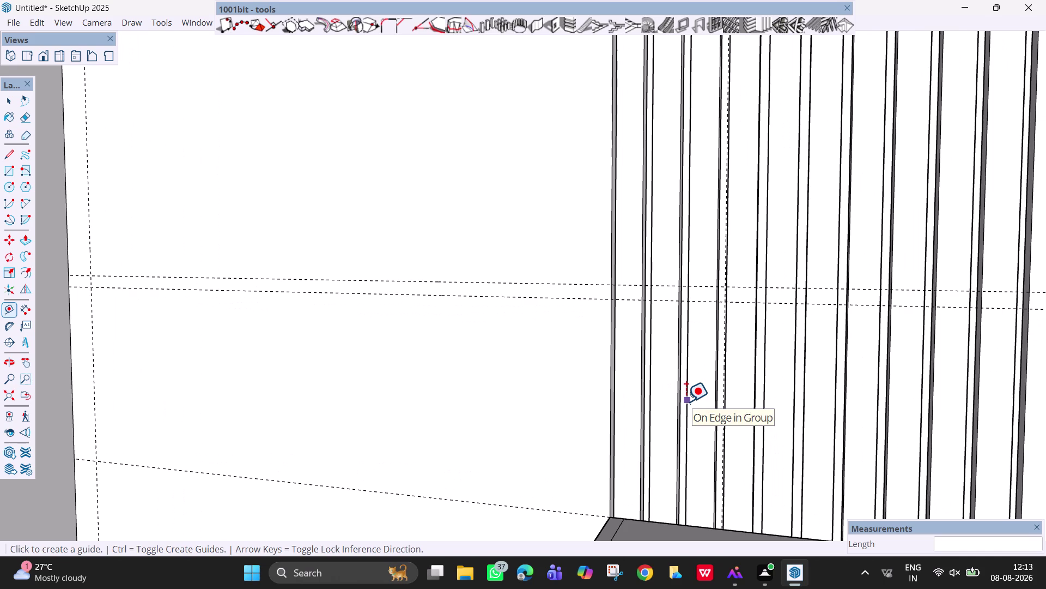
scroll(down, 3)
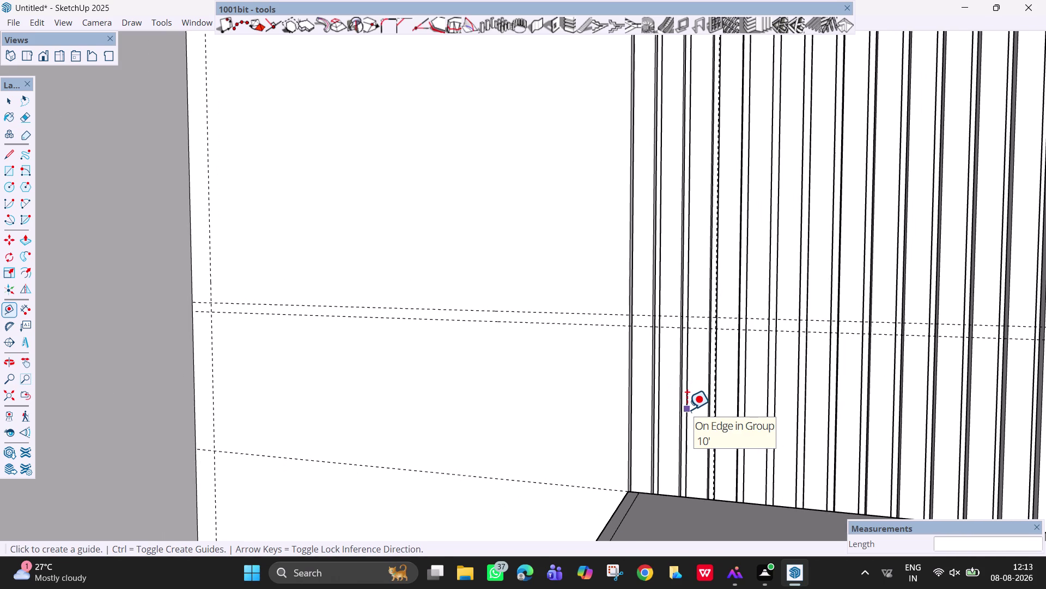
key(Escape)
key(space)
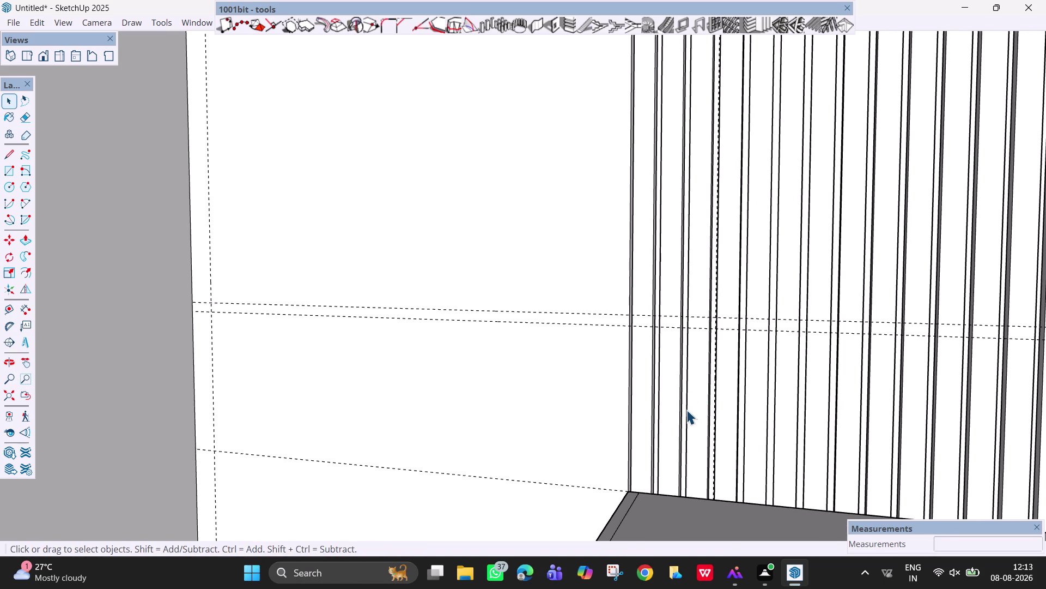
Draw a rectangle between the guides on the wall left of the slats.
key(r)
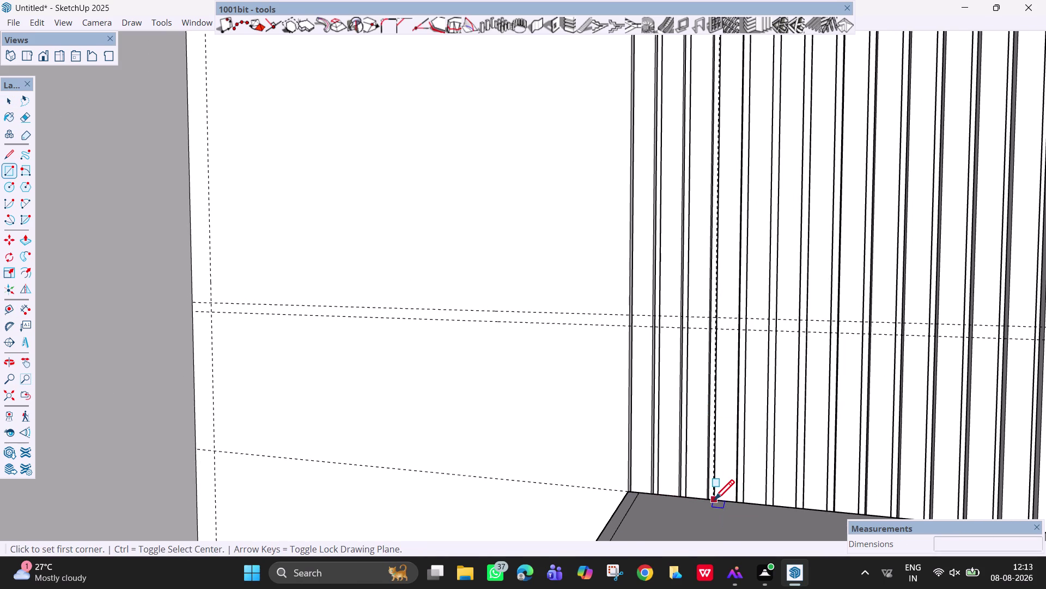
scroll(up, 3)
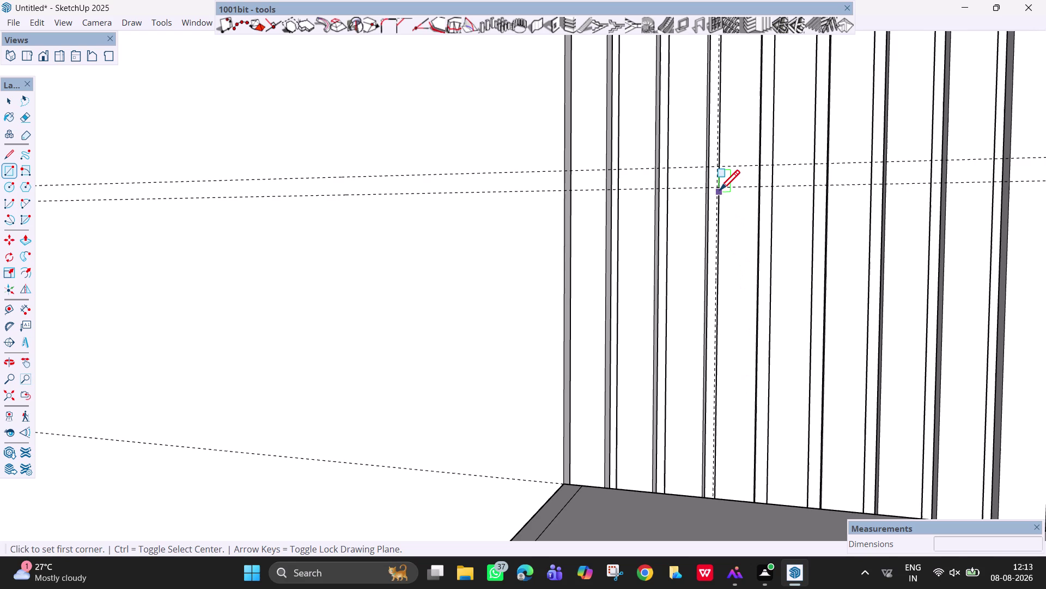
scroll(up, 3)
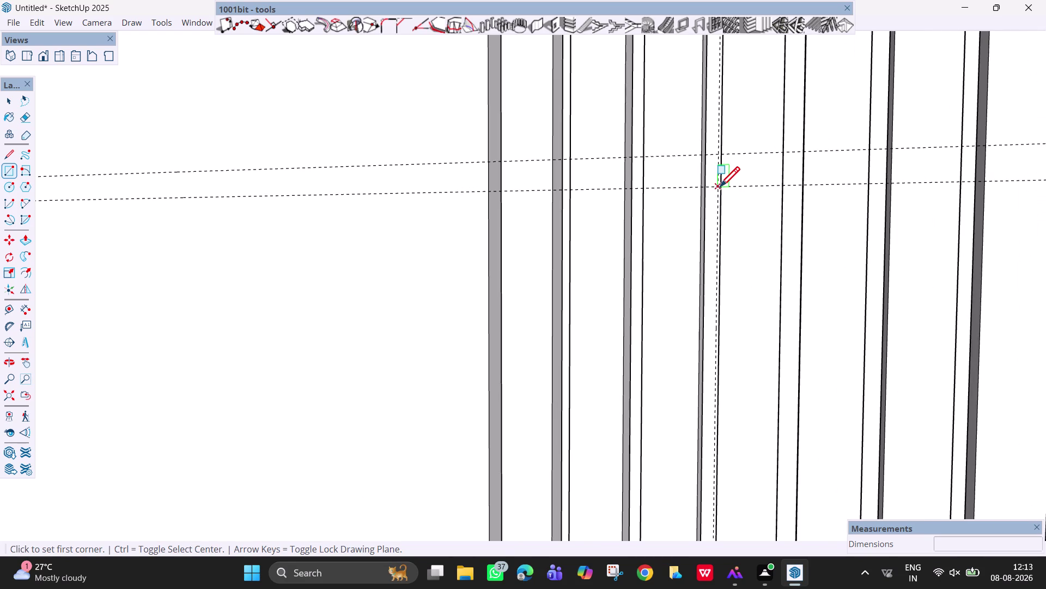
click(720, 187)
scroll(down, 3)
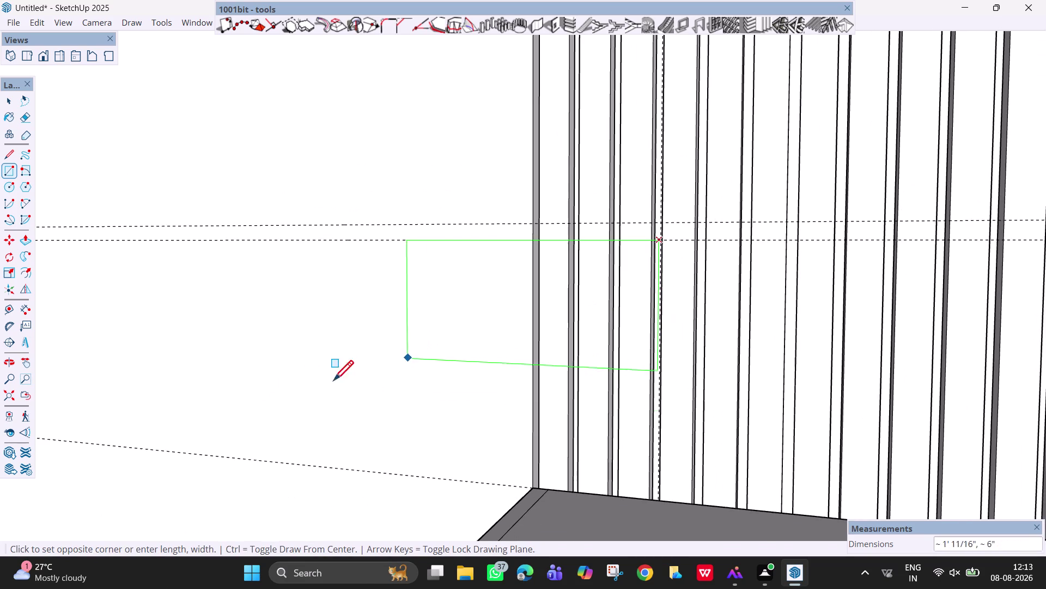
middle_drag(276, 383, 259, 397)
scroll(down, 3)
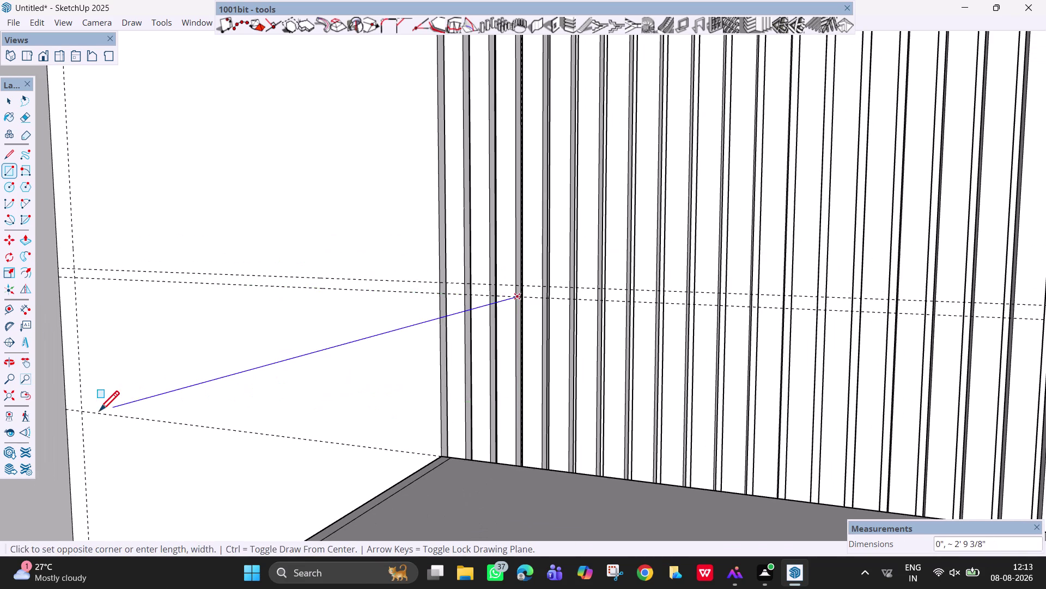
key(Left)
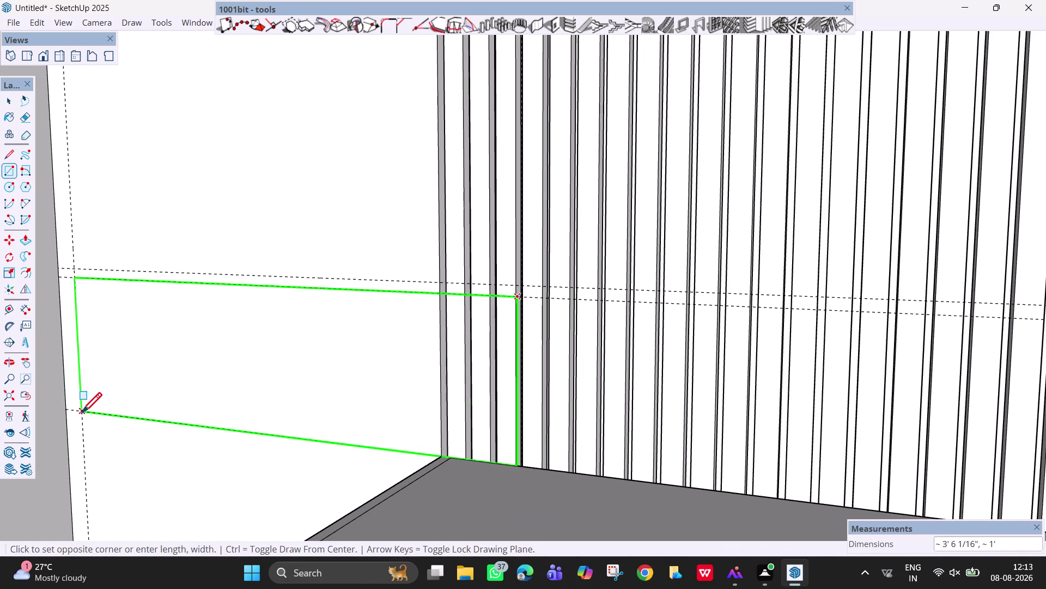
click(81, 414)
scroll(down, 3)
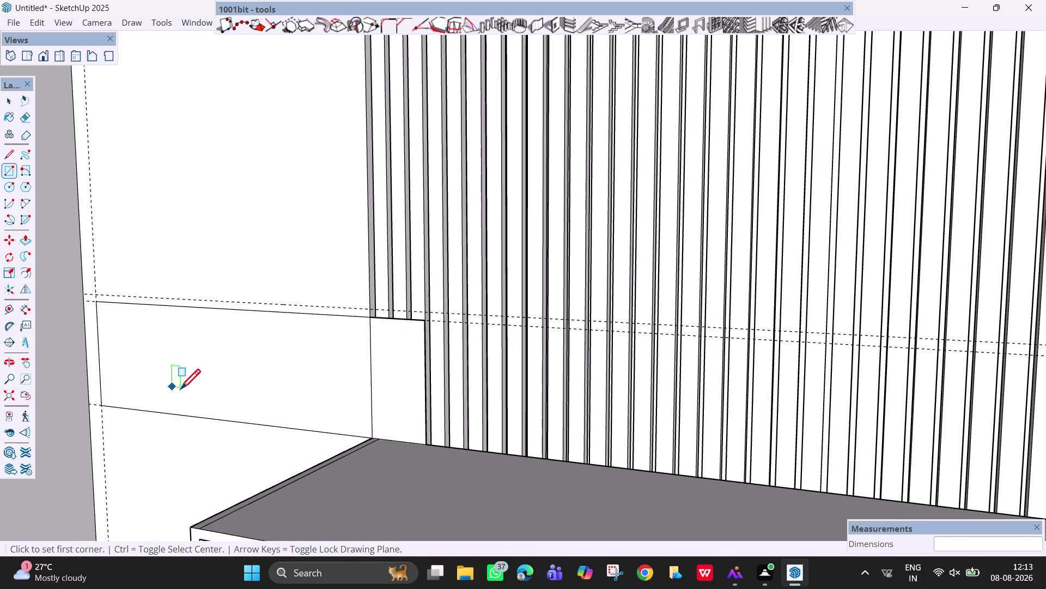
middle_drag(188, 394, 392, 399)
scroll(down, 3)
scroll(down, 3)
middle_drag(343, 418, 330, 419)
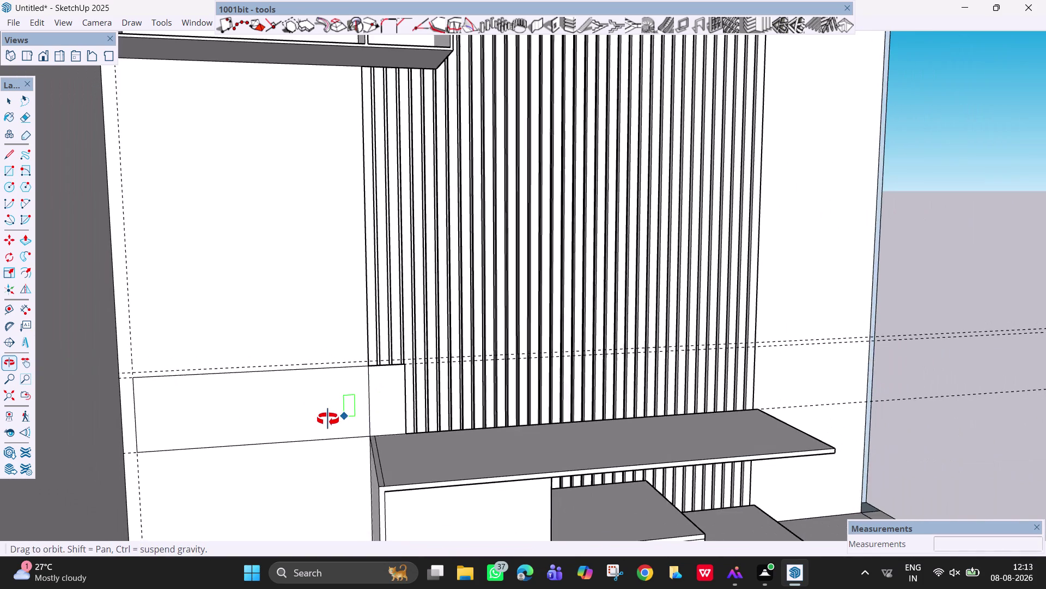
middle_drag(331, 419, 294, 421)
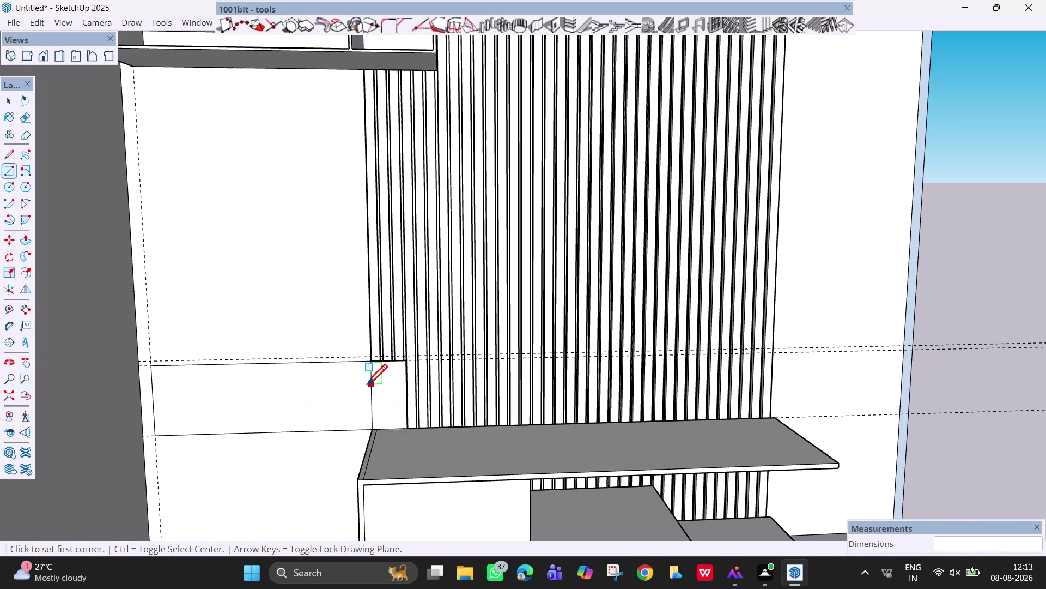
Erase the stray edge inside the new rectangle.
key(e)
click(369, 394)
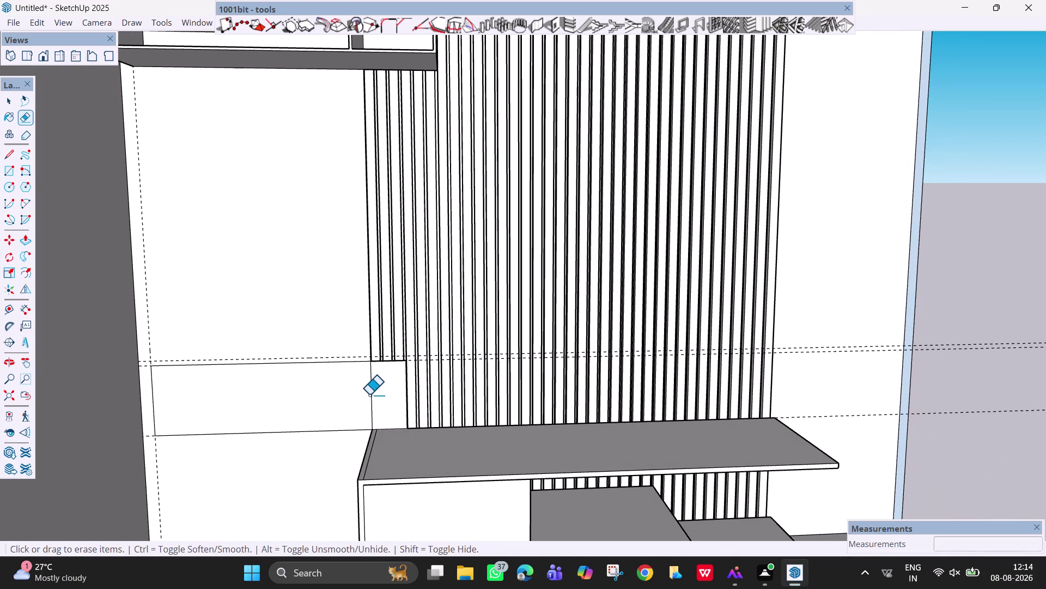
click(369, 394)
scroll(down, 3)
middle_drag(373, 395, 373, 430)
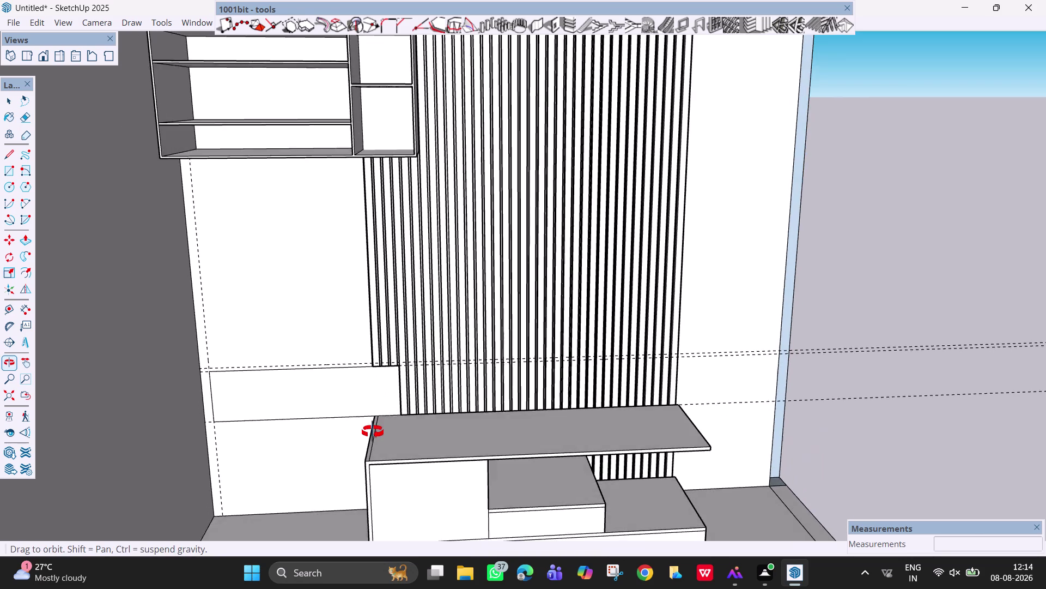
middle_drag(373, 430, 372, 349)
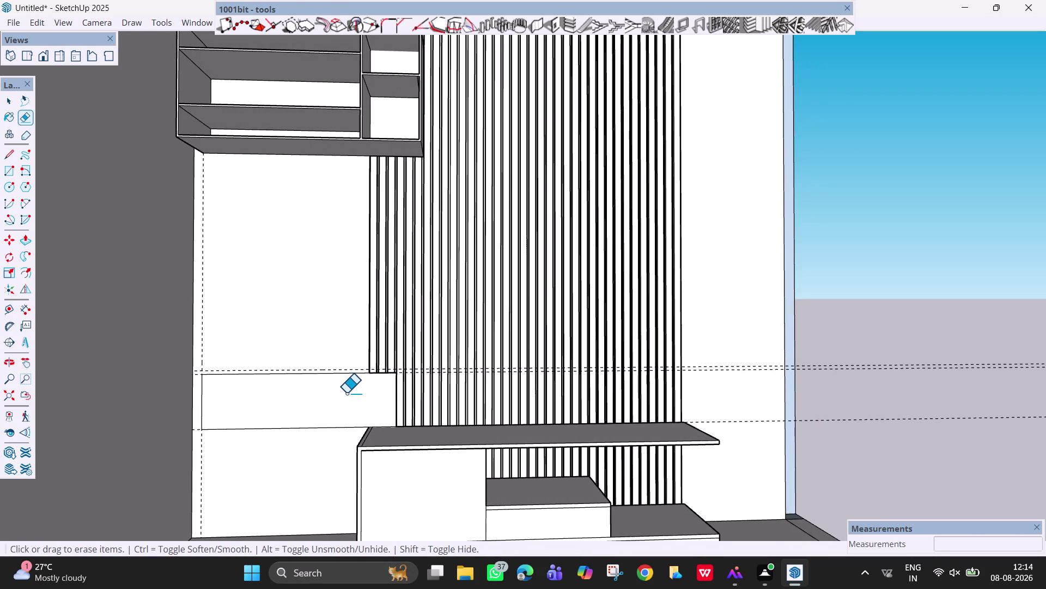
Push/pull the wall rectangle out 2' 3" into a box.
key(p)
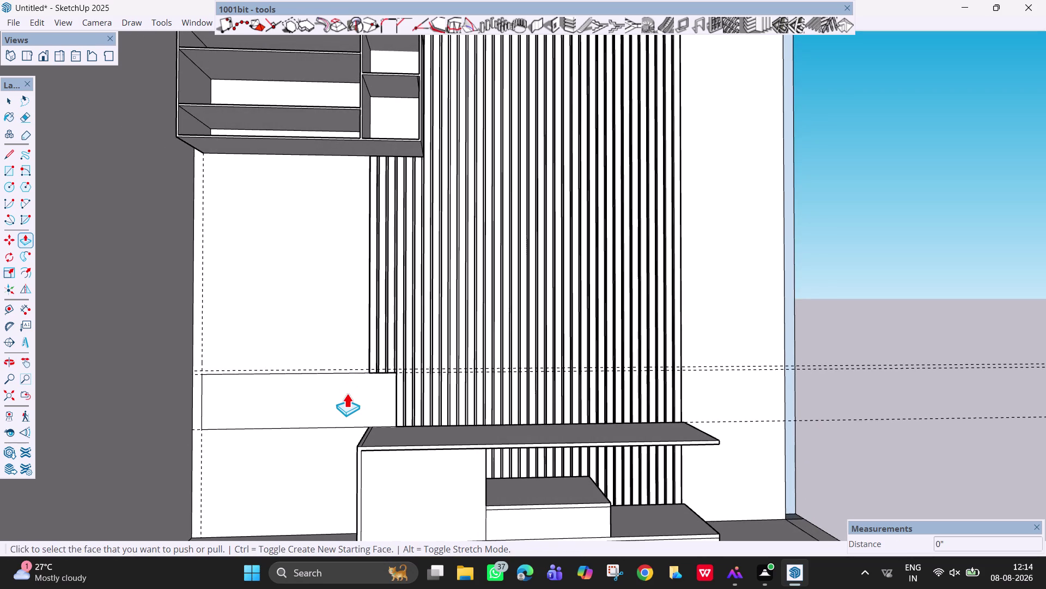
click(347, 392)
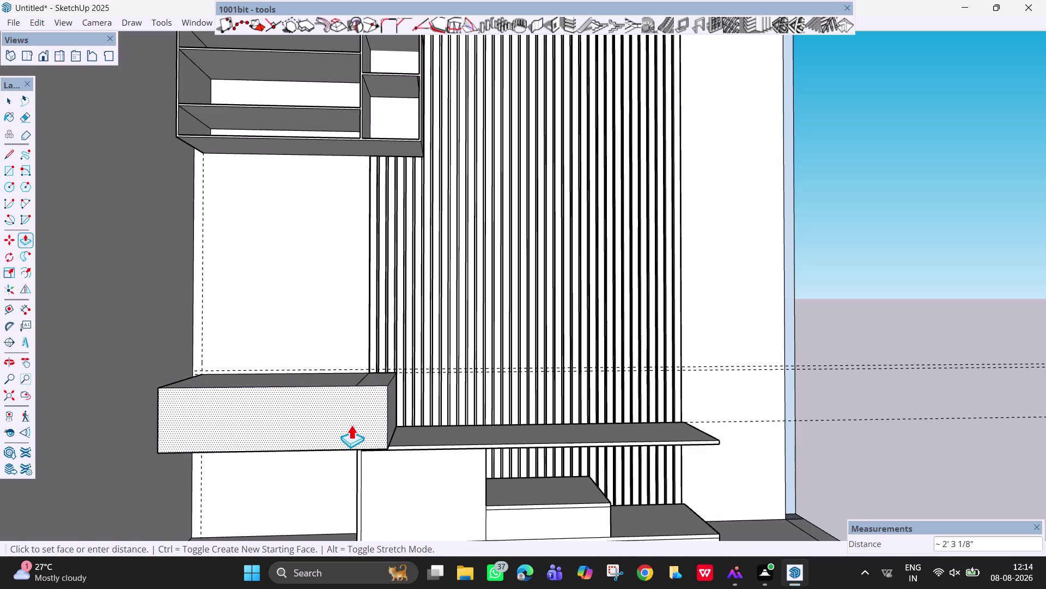
middle_drag(351, 427, 261, 486)
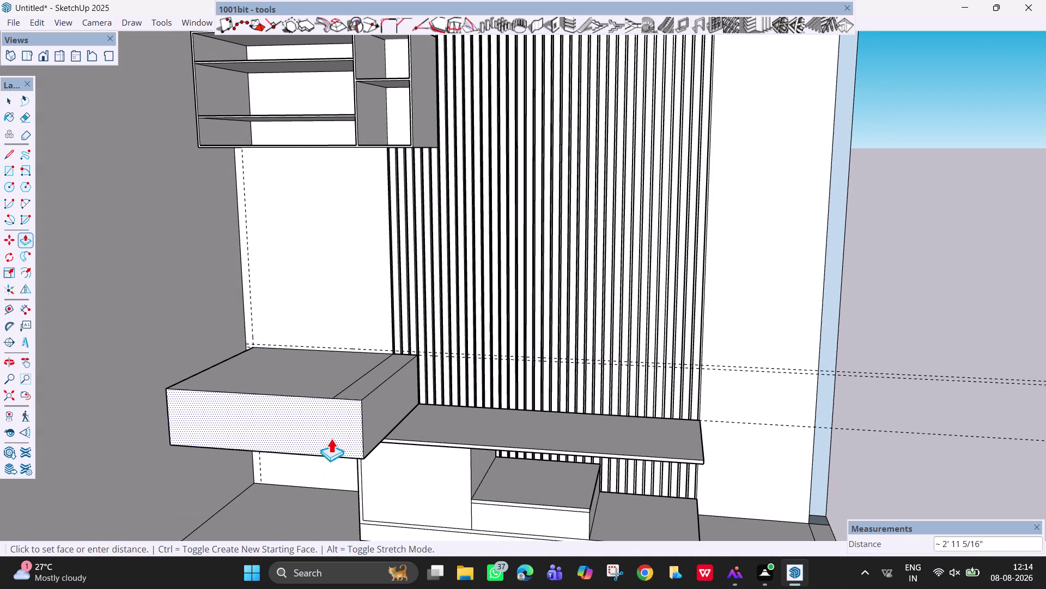
text(2)
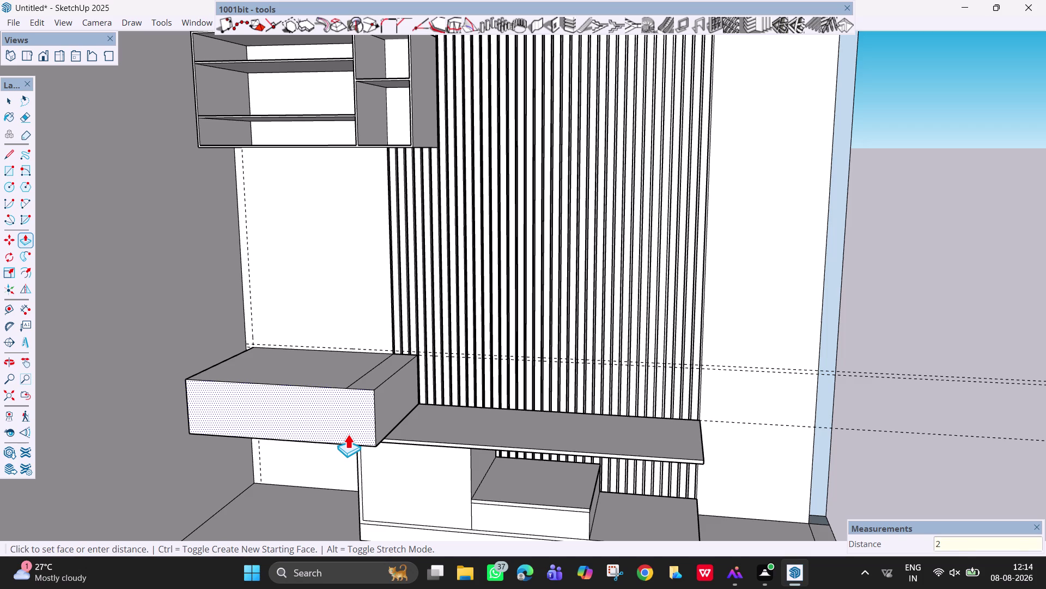
text(')
text(6")
key(BackSpace)
key(BackSpace)
key(3)
key(shift+quotedbl)
key(Return)
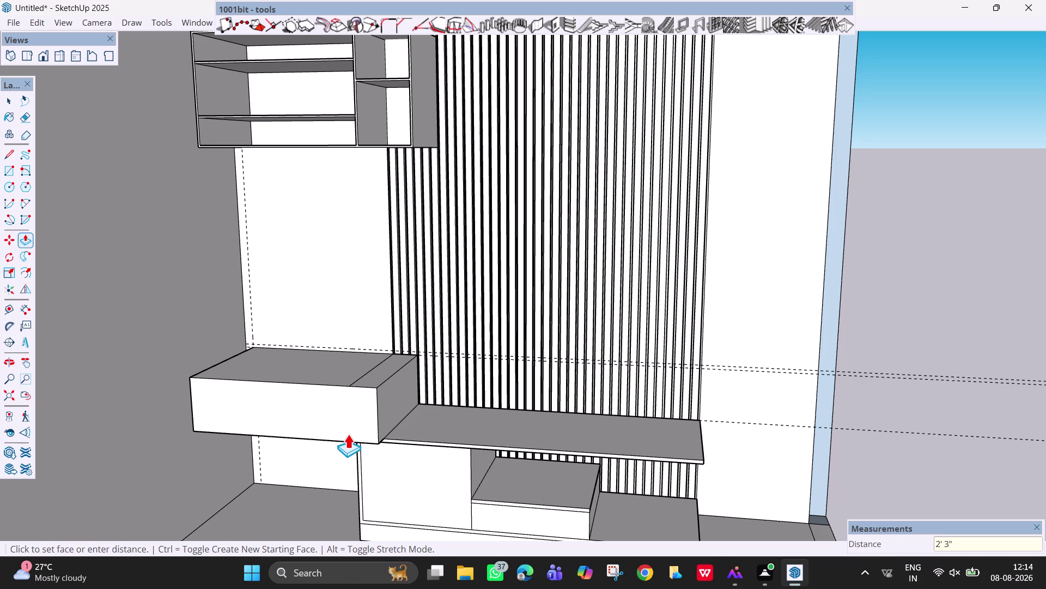
Erase the stray edge on the box top.
middle_drag(398, 437, 428, 486)
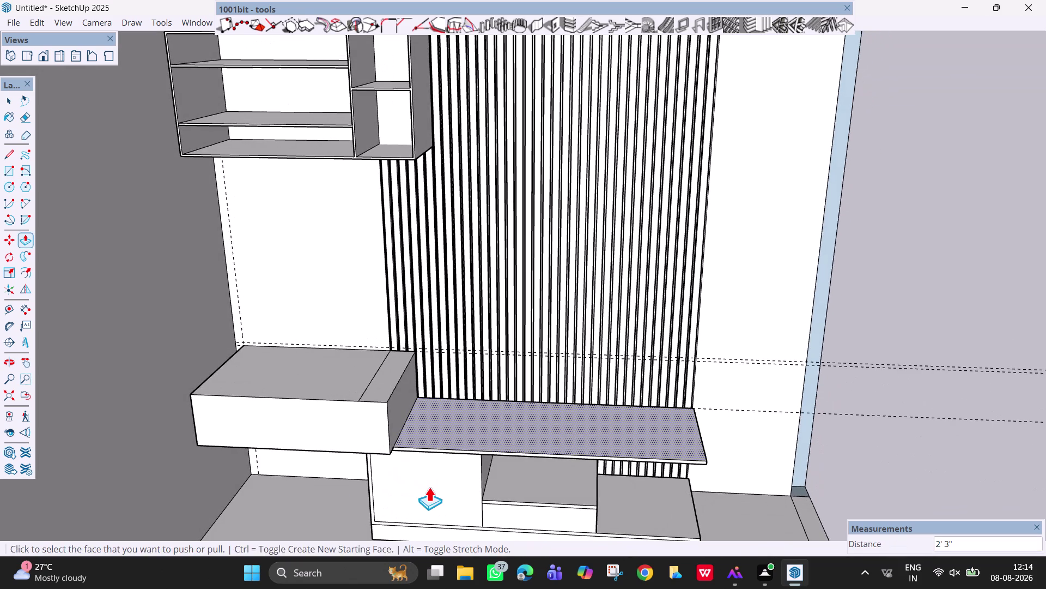
key(e)
drag(376, 374, 360, 373)
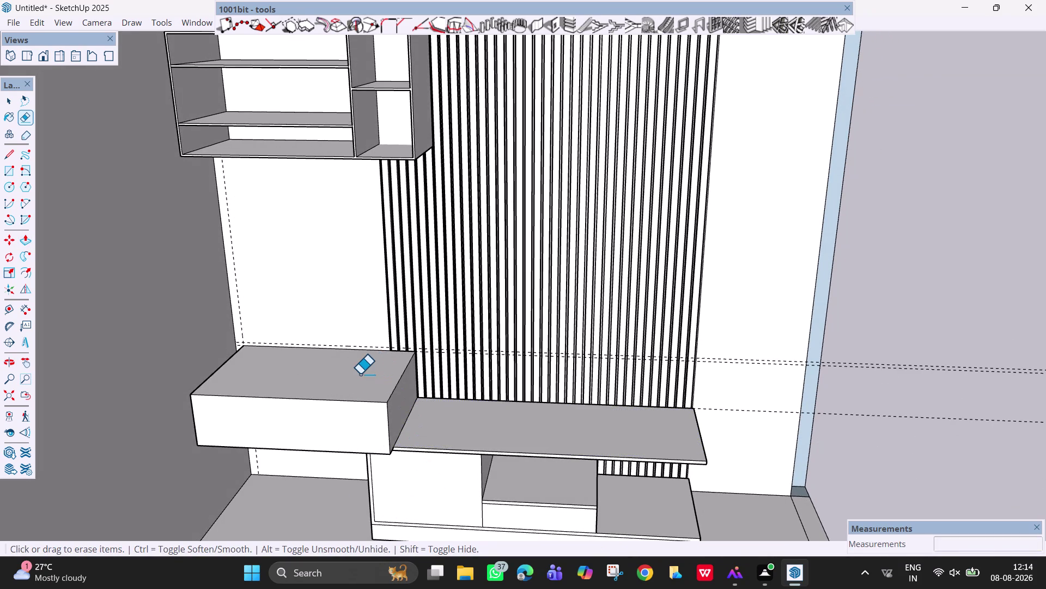
scroll(down, 3)
middle_drag(378, 408, 476, 394)
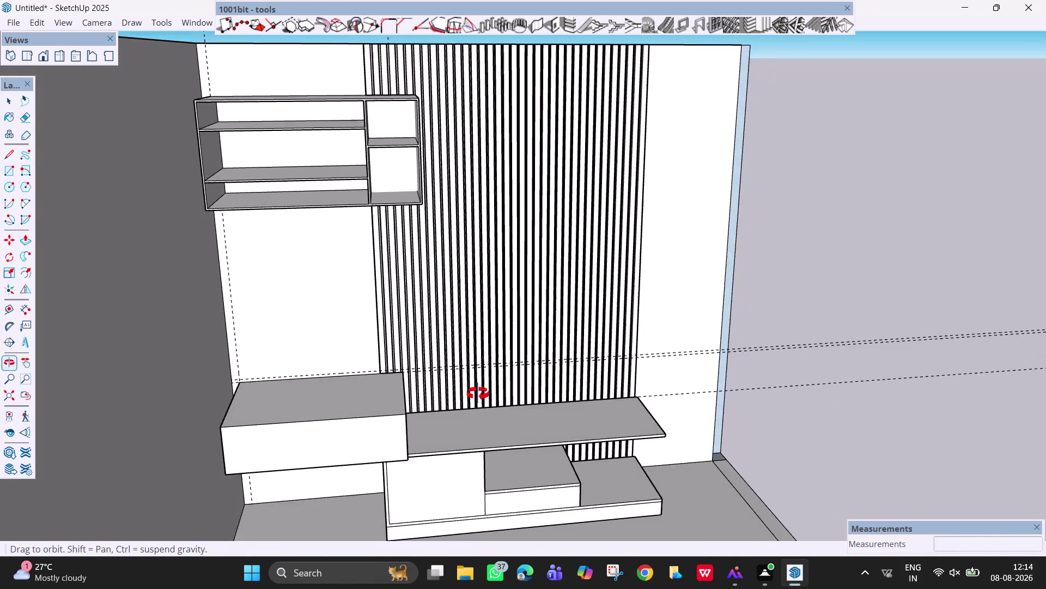
middle_drag(476, 393, 482, 396)
scroll(down, 3)
middle_drag(377, 446, 375, 381)
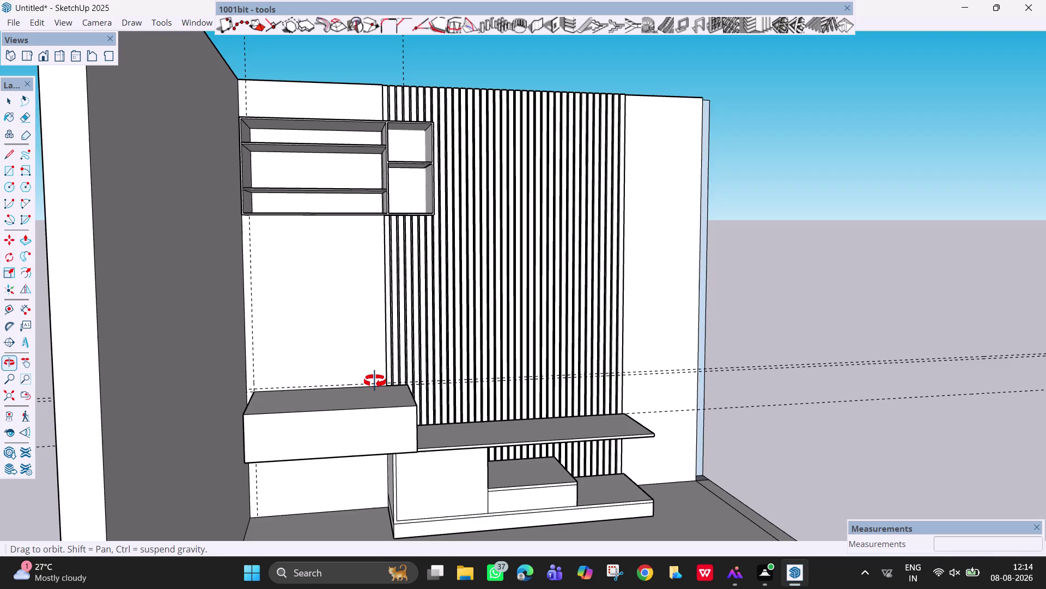
middle_drag(375, 381, 353, 358)
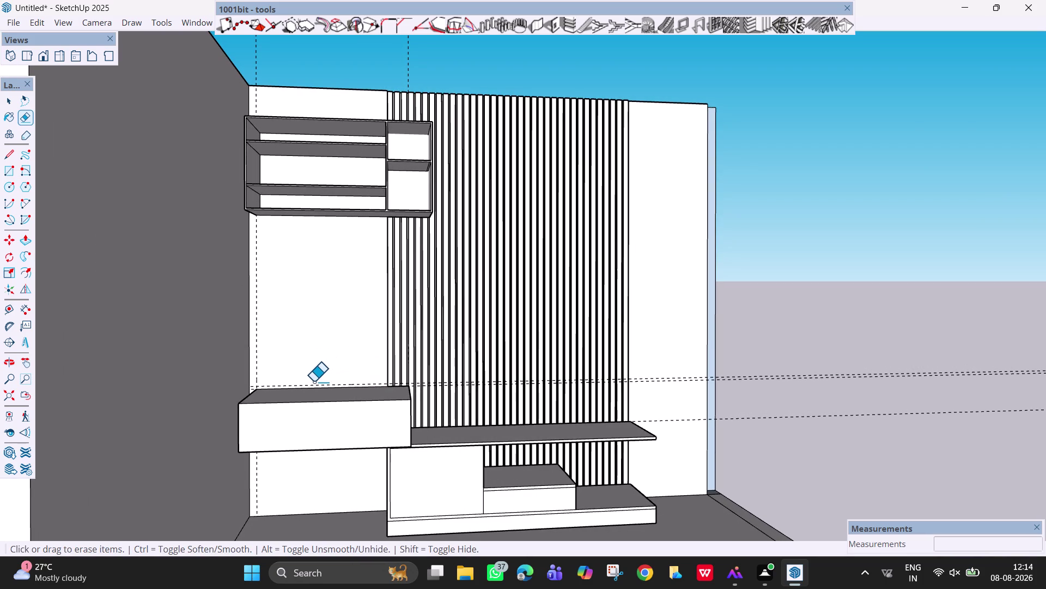
key(r)
scroll(up, 3)
scroll(up, 3)
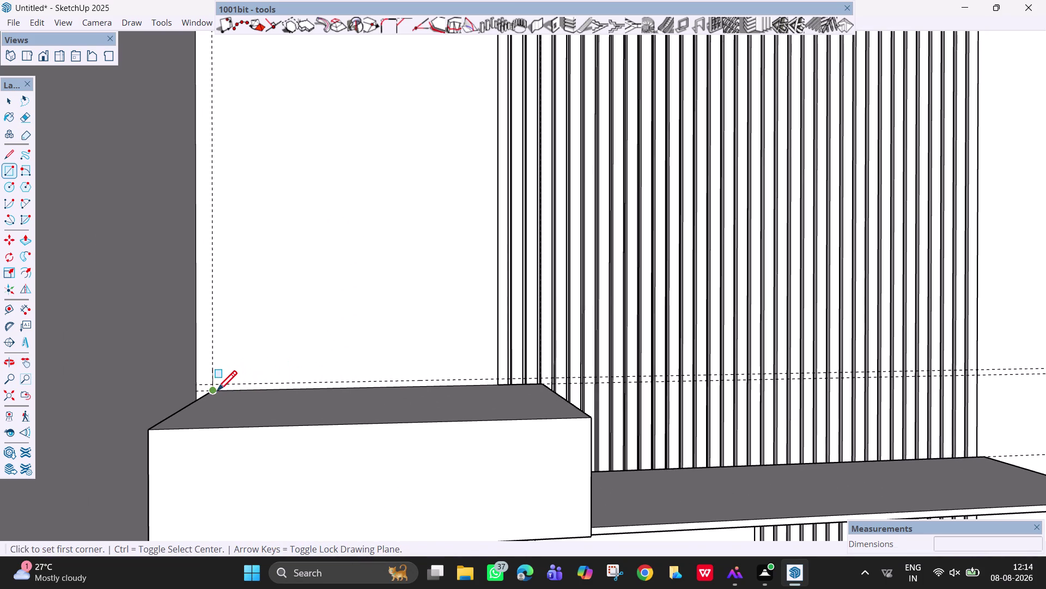
Draw a rectangle from the box's back corner, then undo it.
click(215, 392)
scroll(up, 3)
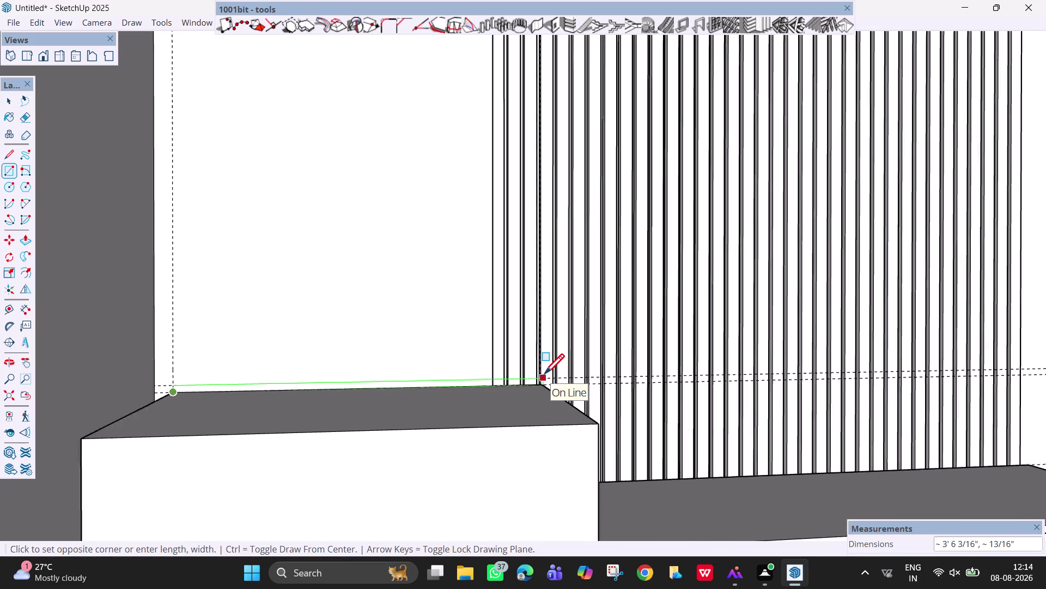
scroll(up, 3)
scroll(up, 3)
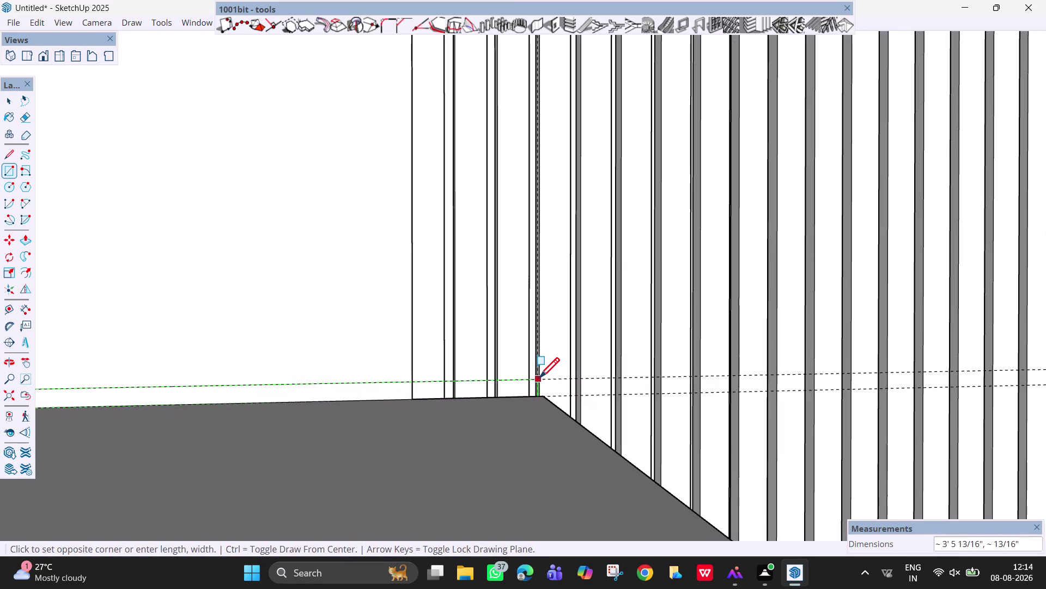
scroll(up, 3)
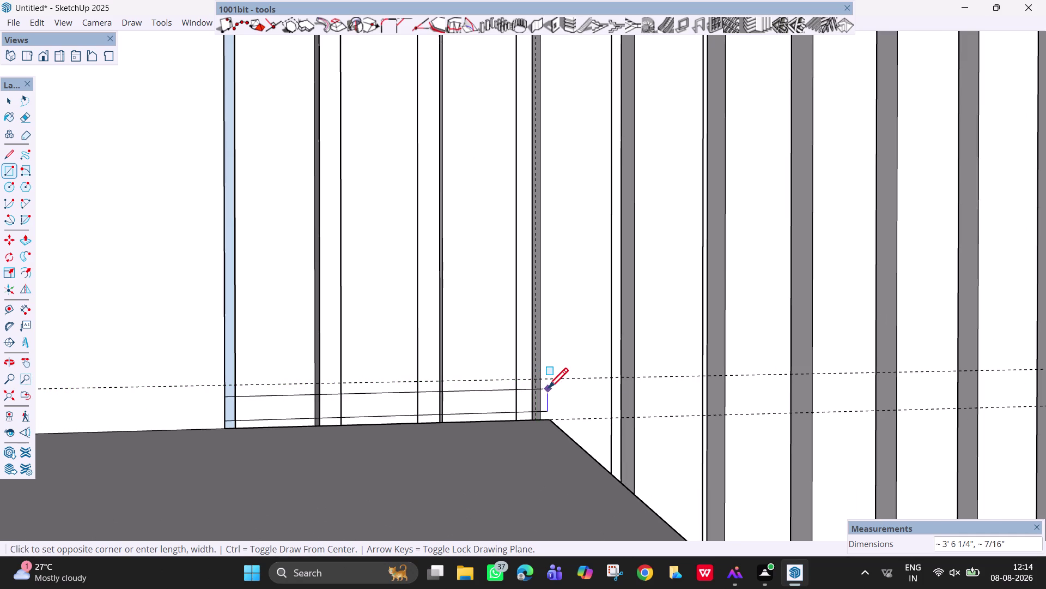
key(Left)
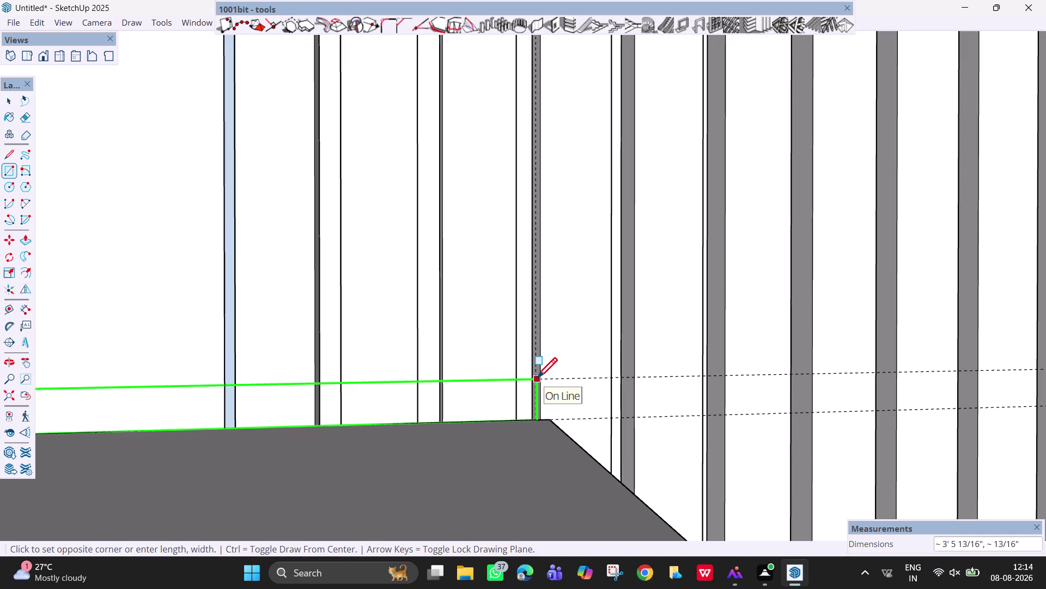
click(537, 379)
scroll(down, 3)
middle_drag(505, 440, 391, 454)
scroll(down, 3)
middle_drag(560, 407, 589, 414)
key(ctrl+z)
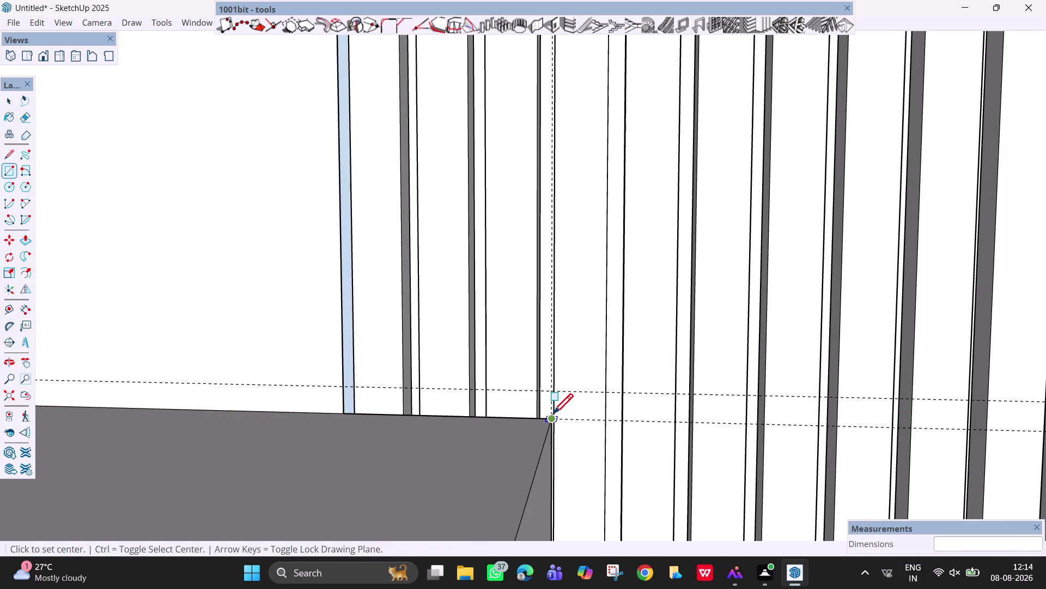
Redraw the strip from the box's back corner, plane-locked, across to the far wall corner.
click(553, 416)
scroll(down, 3)
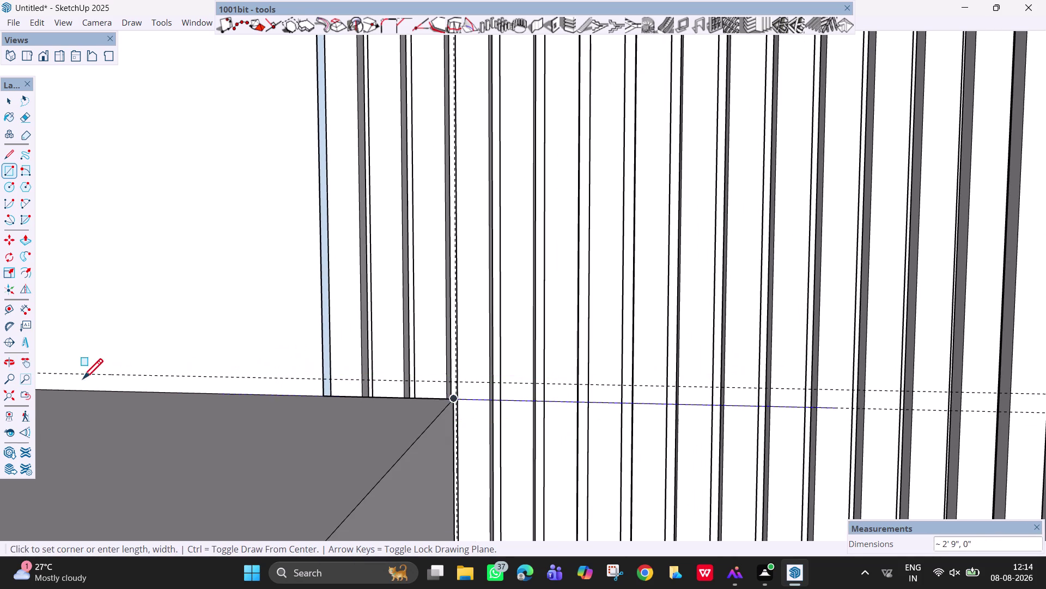
scroll(down, 3)
middle_drag(105, 375, 38, 375)
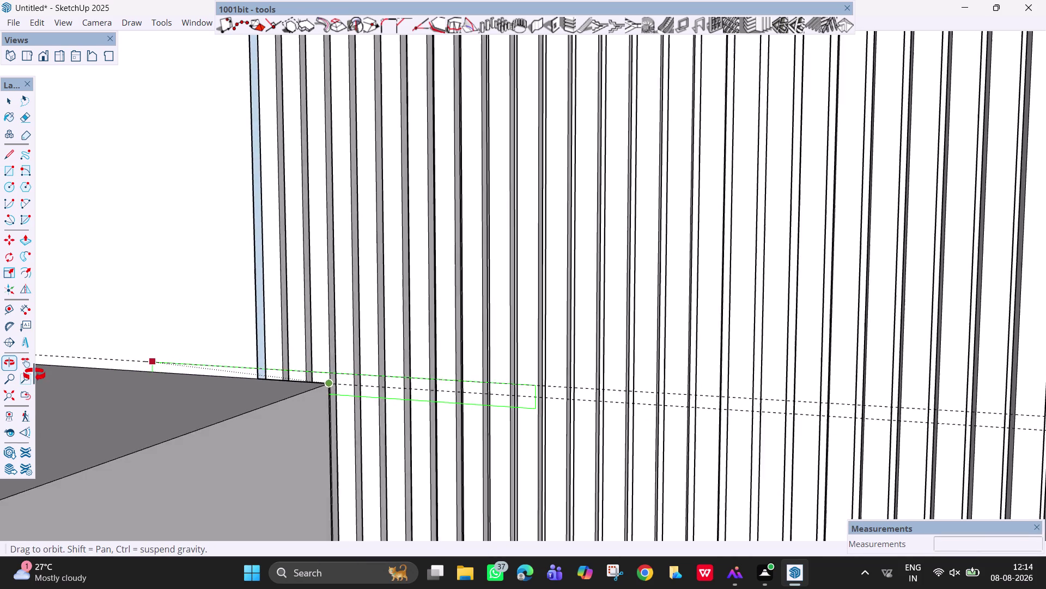
middle_drag(38, 375, 0, 383)
middle_drag(300, 322, 206, 328)
scroll(up, 3)
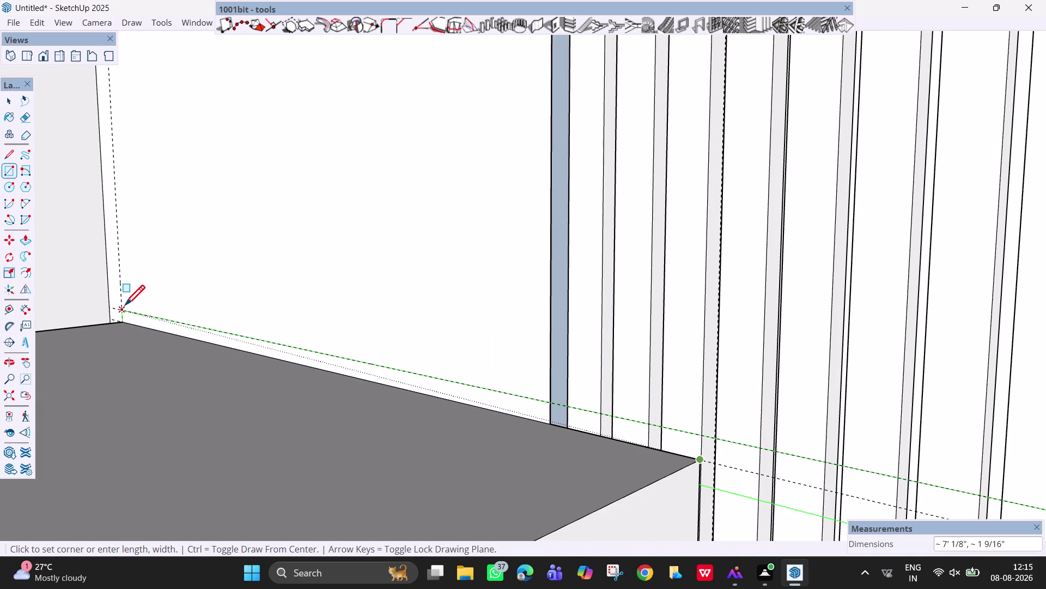
key(Left)
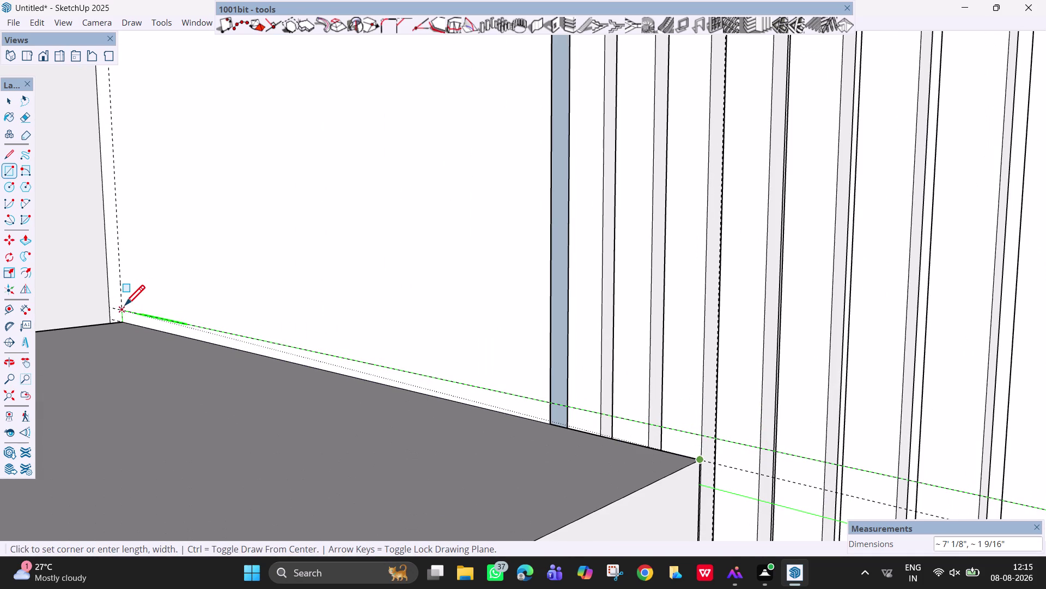
click(125, 307)
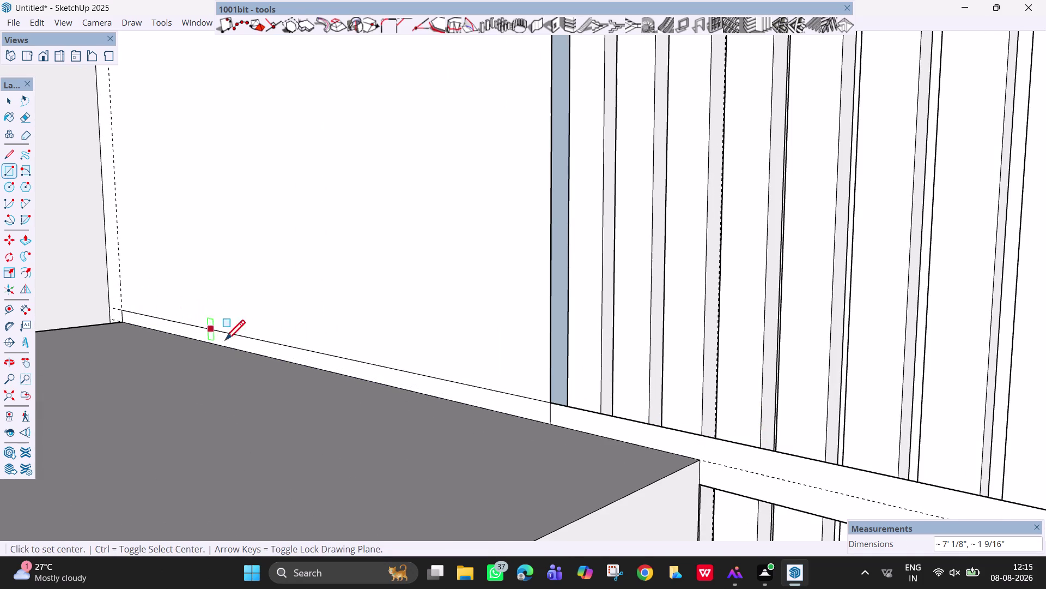
scroll(down, 3)
scroll(down, 3)
scroll(down, 3)
middle_drag(392, 444, 604, 435)
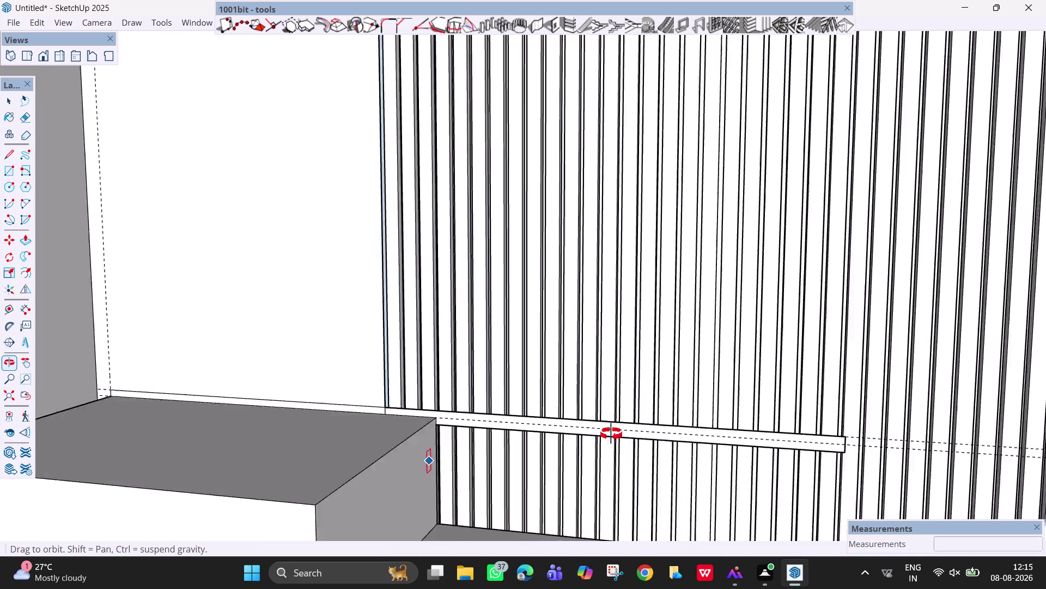
middle_drag(604, 435, 690, 418)
scroll(down, 3)
scroll(down, 3)
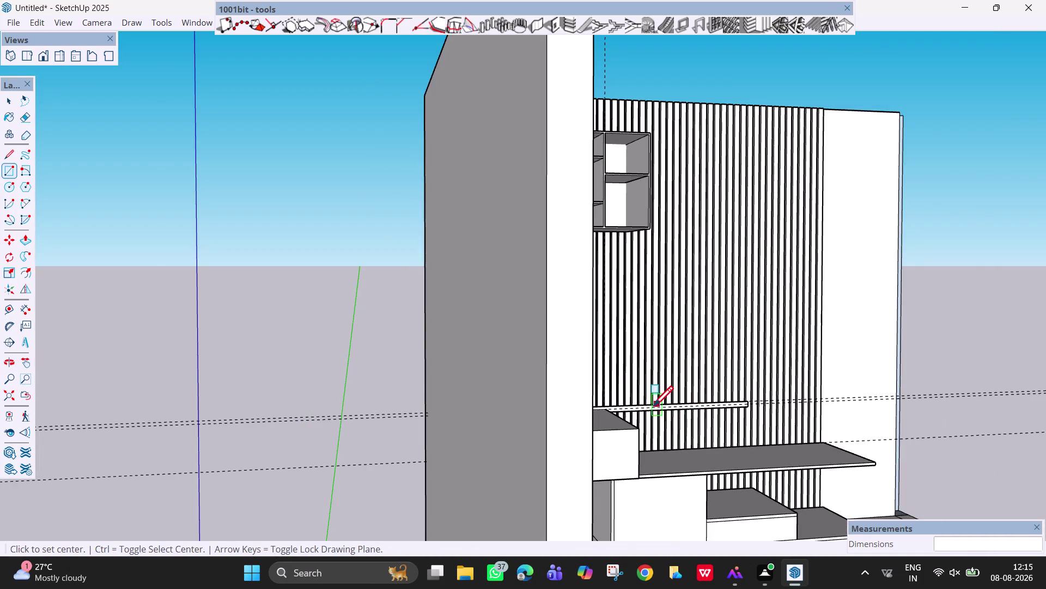
Try a rectangle from the box's back corner and undo it.
middle_drag(652, 407, 569, 406)
key(ctrl+z)
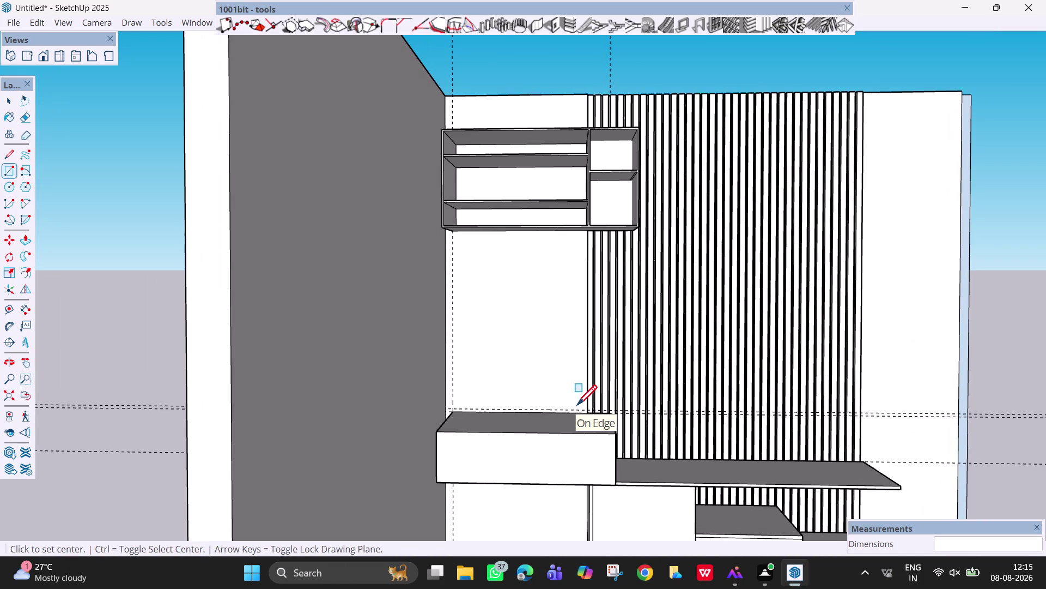
scroll(up, 3)
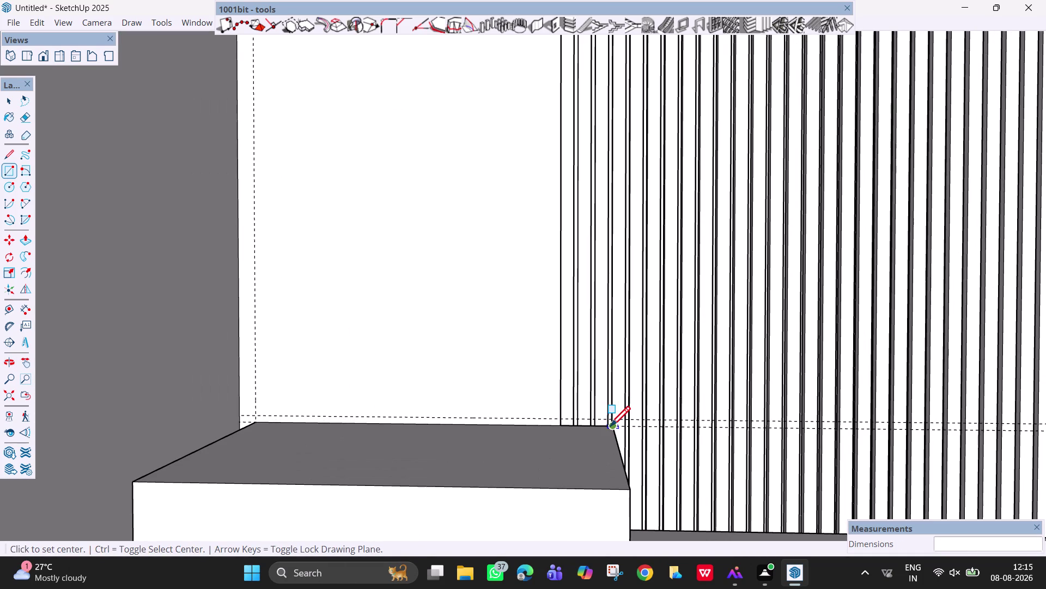
click(612, 426)
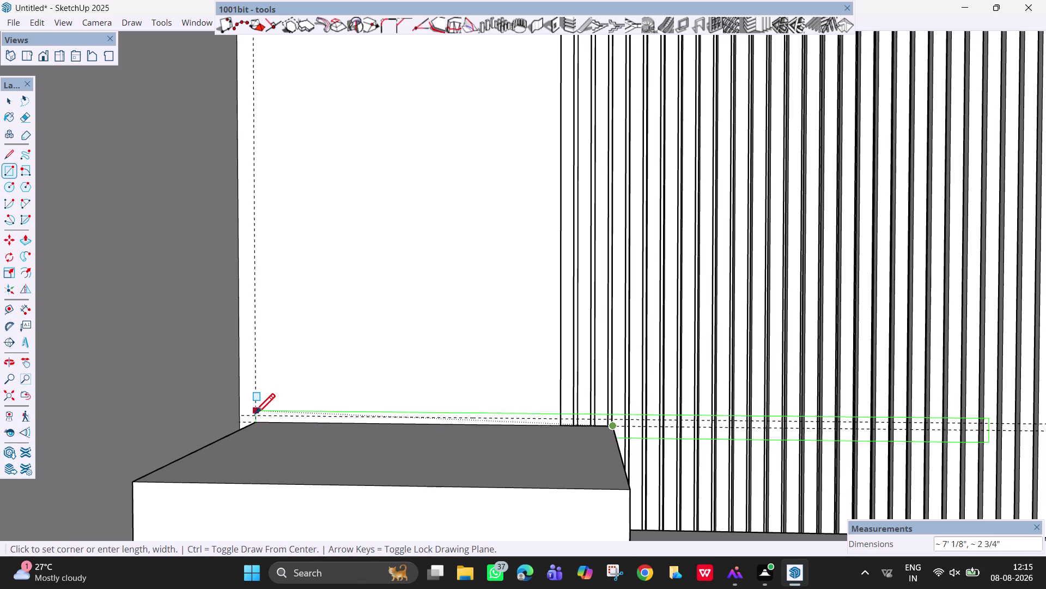
scroll(up, 3)
click(256, 414)
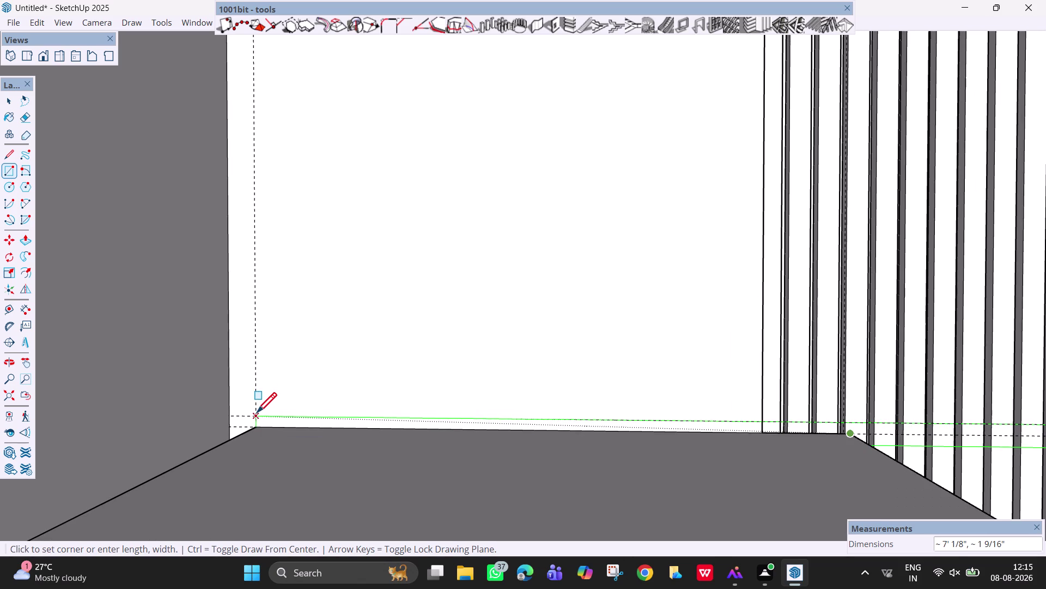
key(ctrl+z)
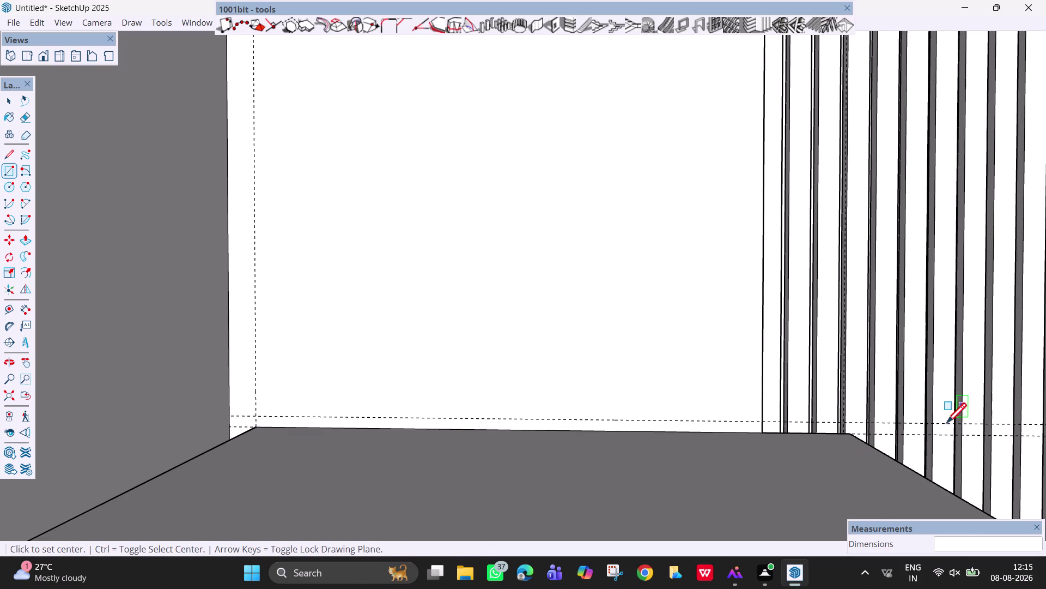
Start rectangles at the floor edge, panel base and left corner, cancelling each.
middle_drag(861, 437, 777, 555)
scroll(down, 3)
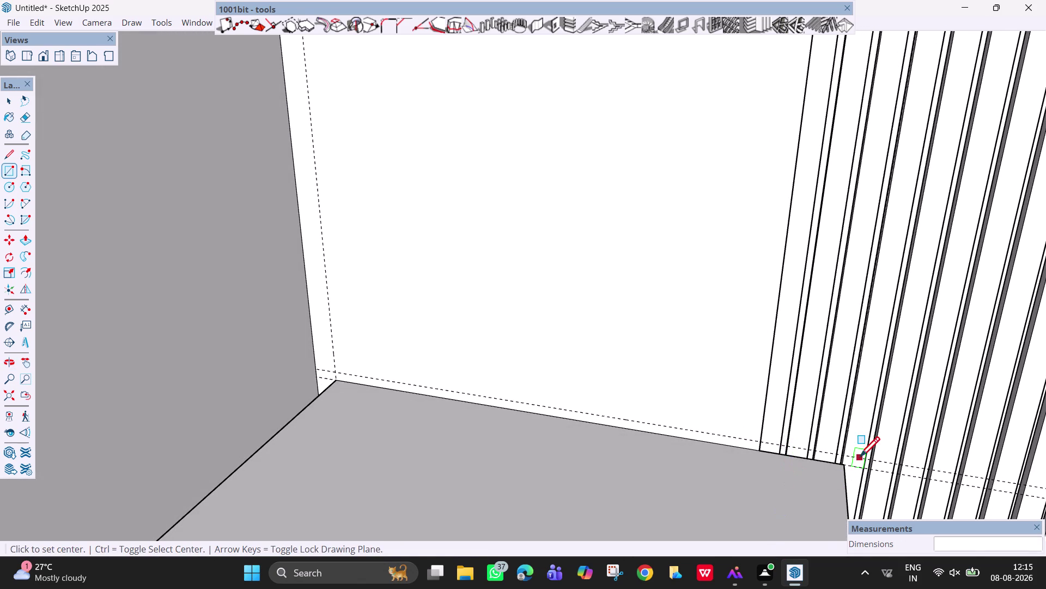
click(845, 466)
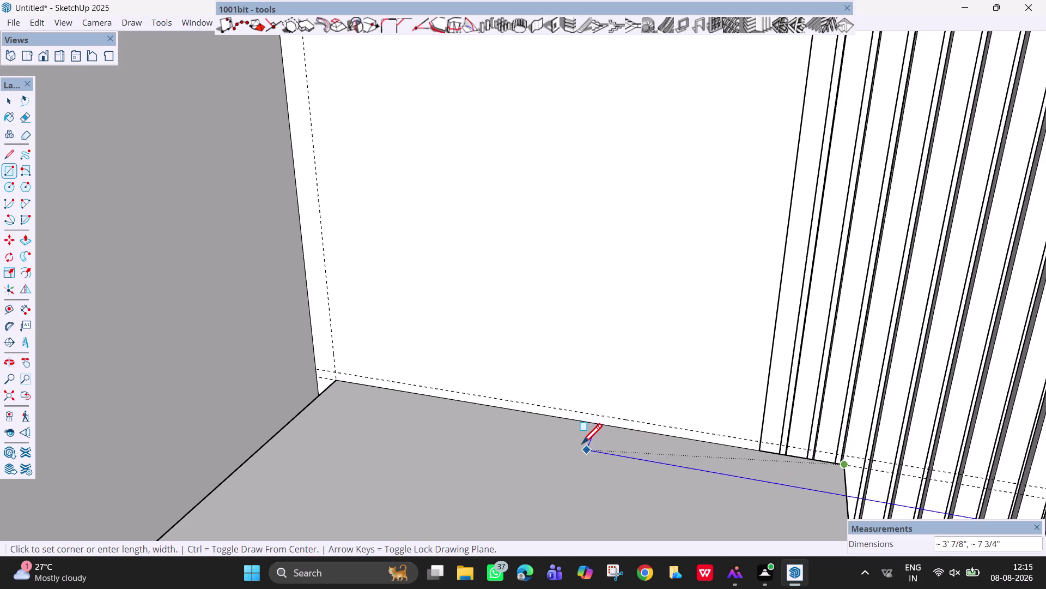
key(Left)
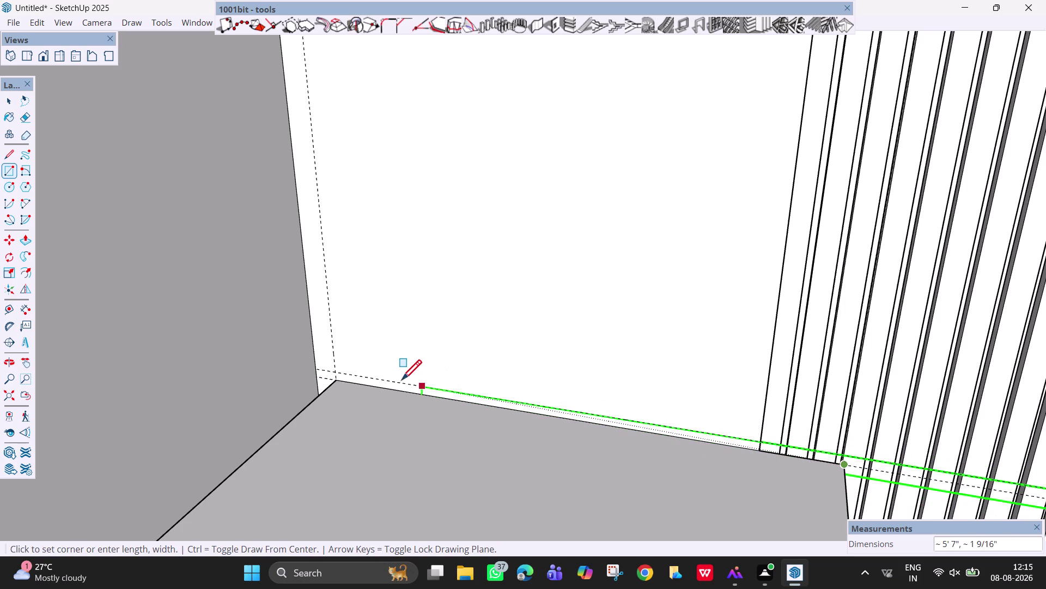
scroll(down, 3)
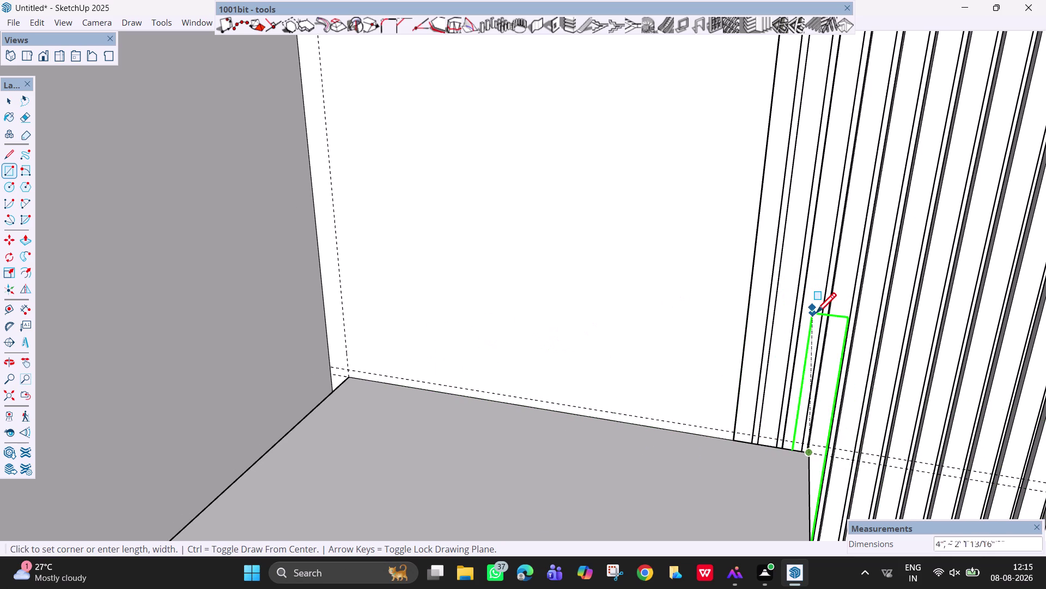
key(Escape)
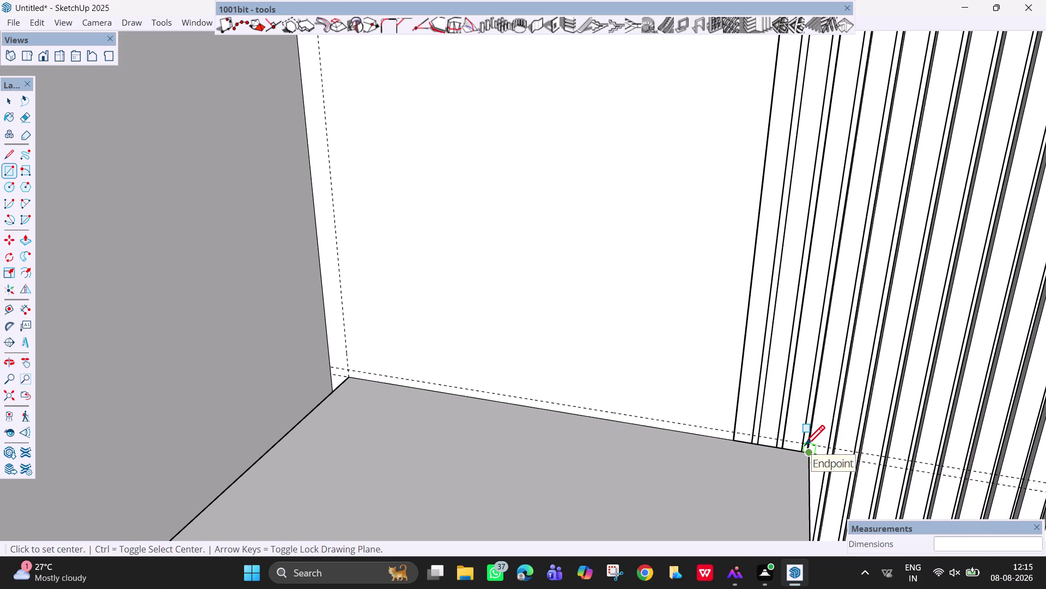
click(349, 375)
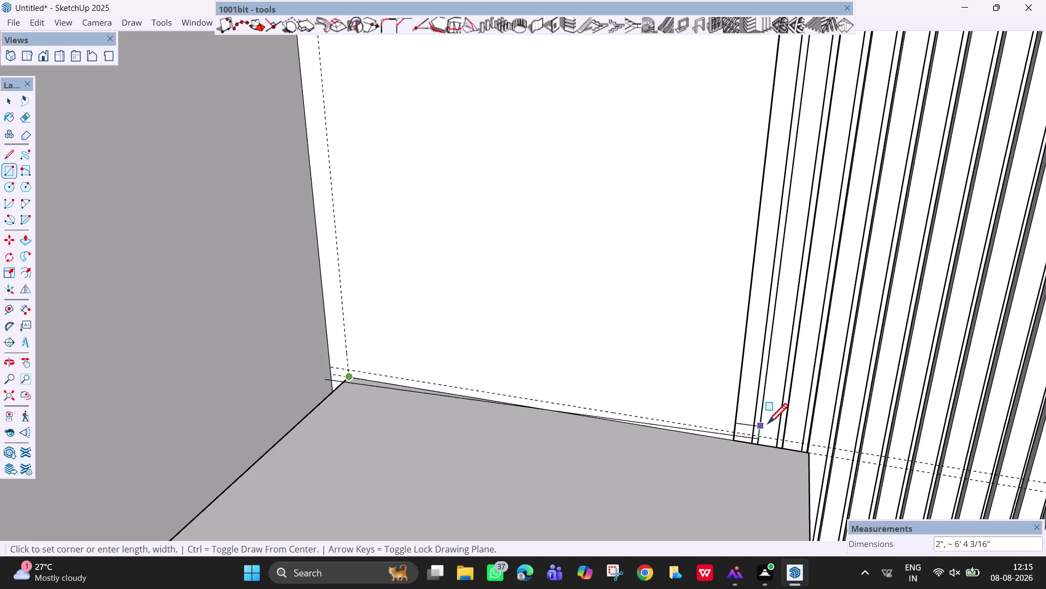
key(Escape)
key(Escape)
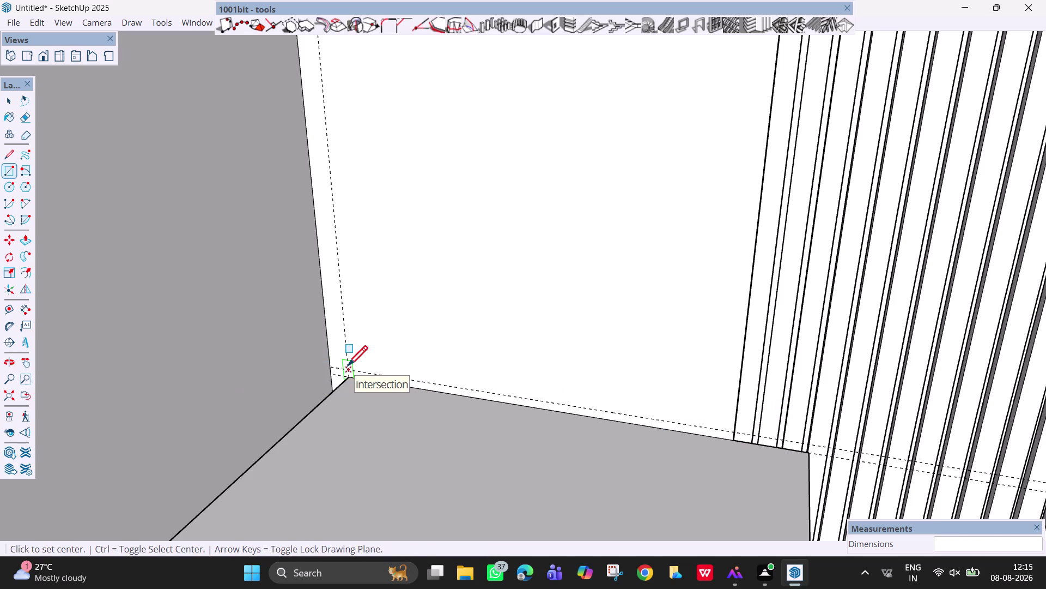
click(347, 368)
key(Escape)
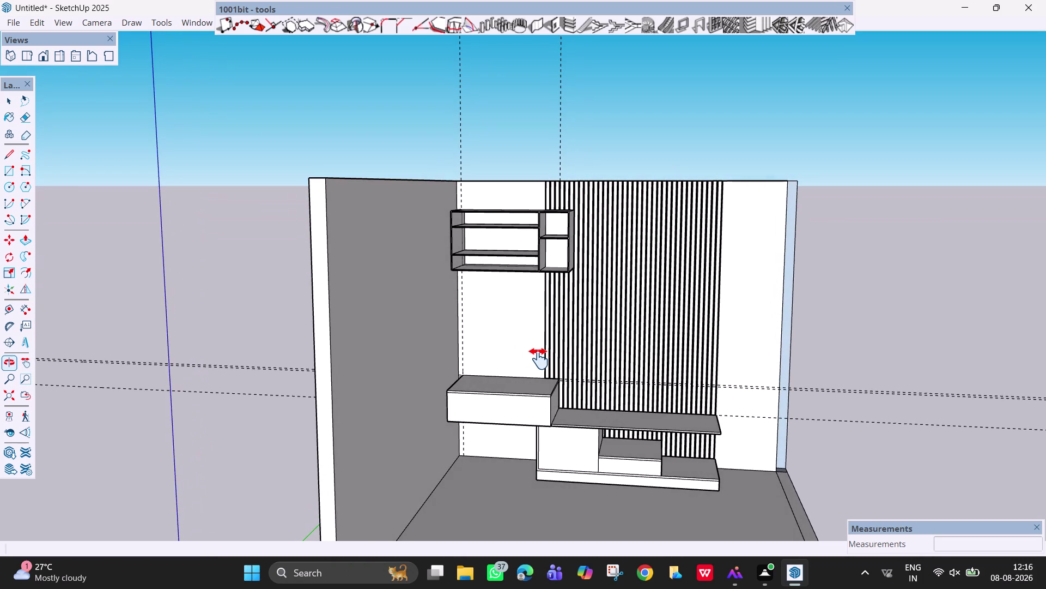
Erase the horizontal guide lines crossing the back wall, then adjust the view slightly.
key(Escape)
key(space)
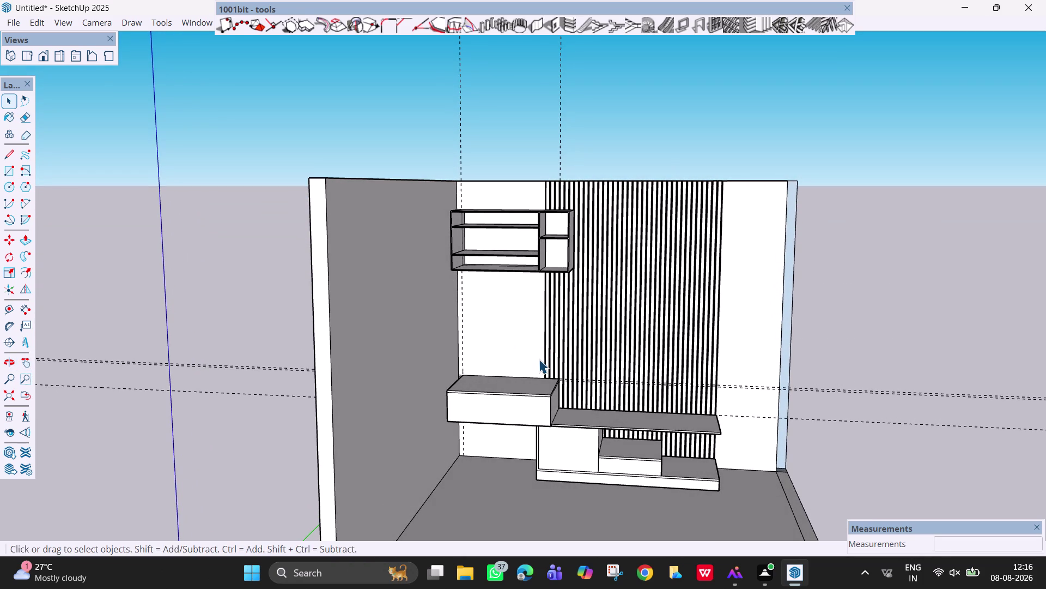
text(r)
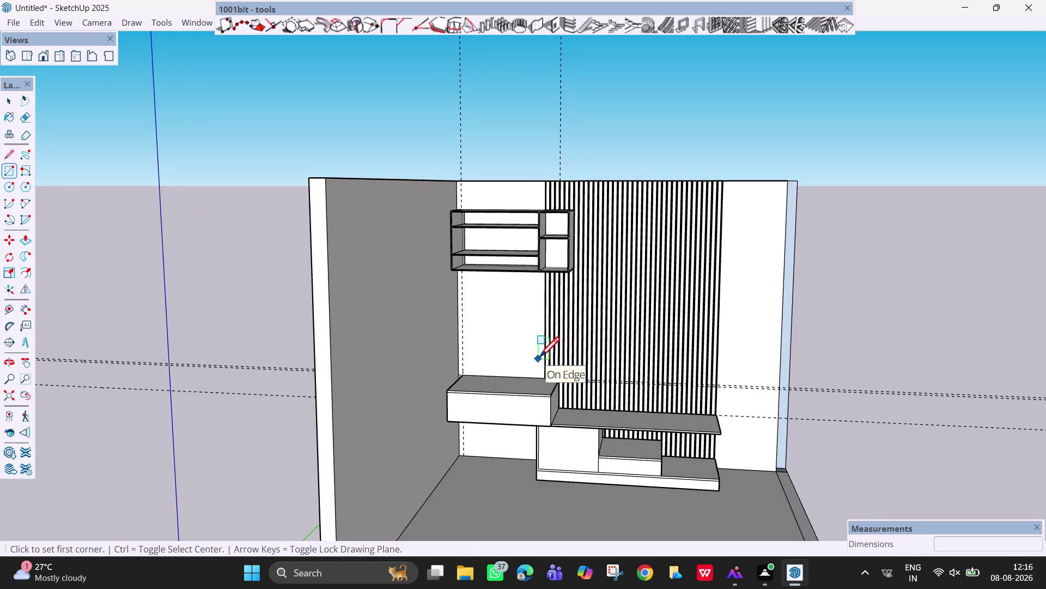
text(e)
drag(278, 340, 265, 443)
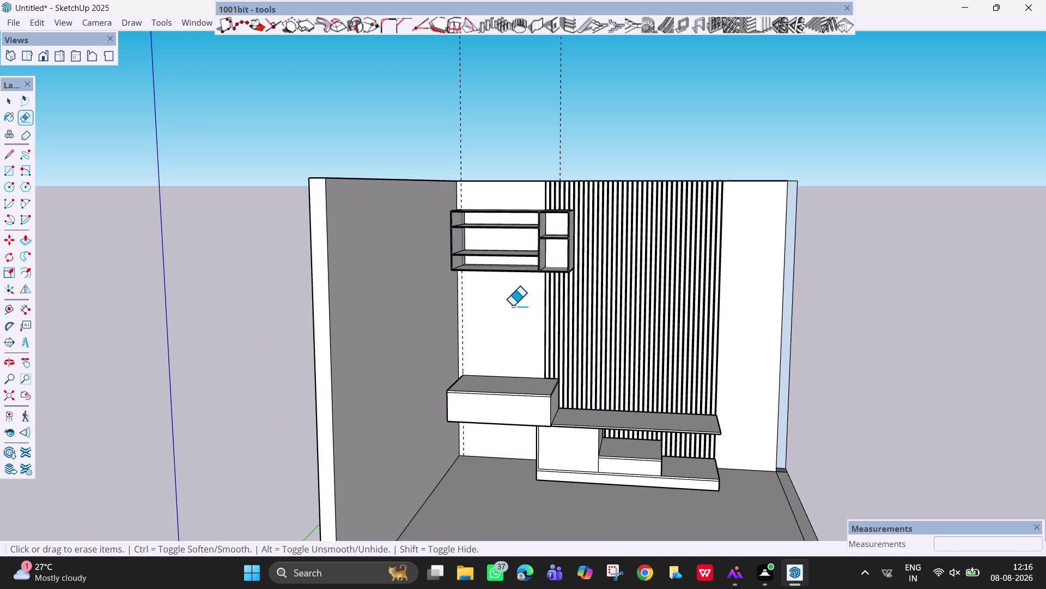
key(space)
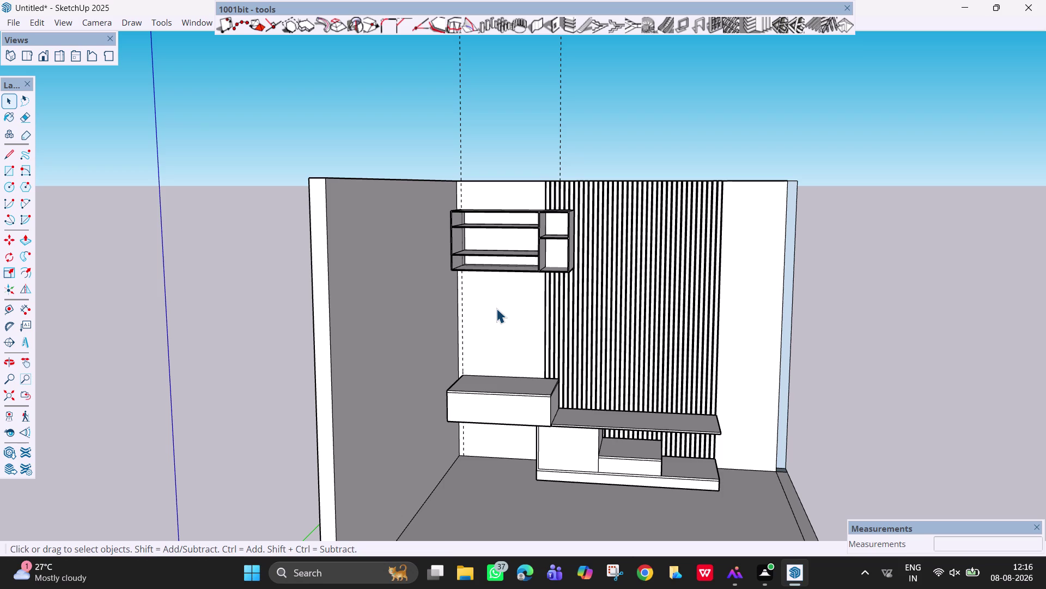
middle_drag(641, 305, 667, 271)
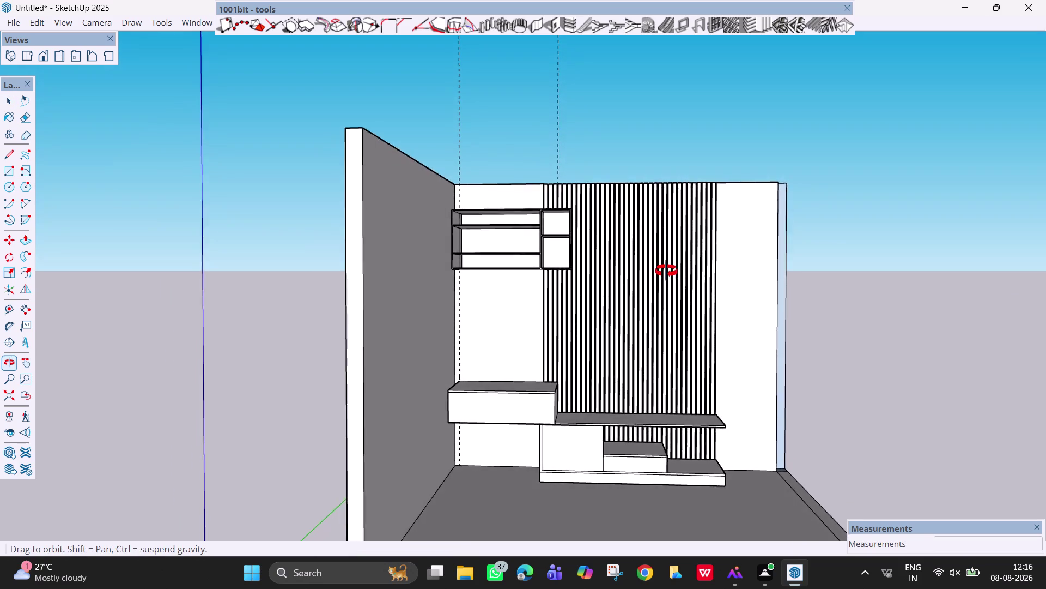
middle_drag(667, 270, 675, 276)
middle_click(674, 276)
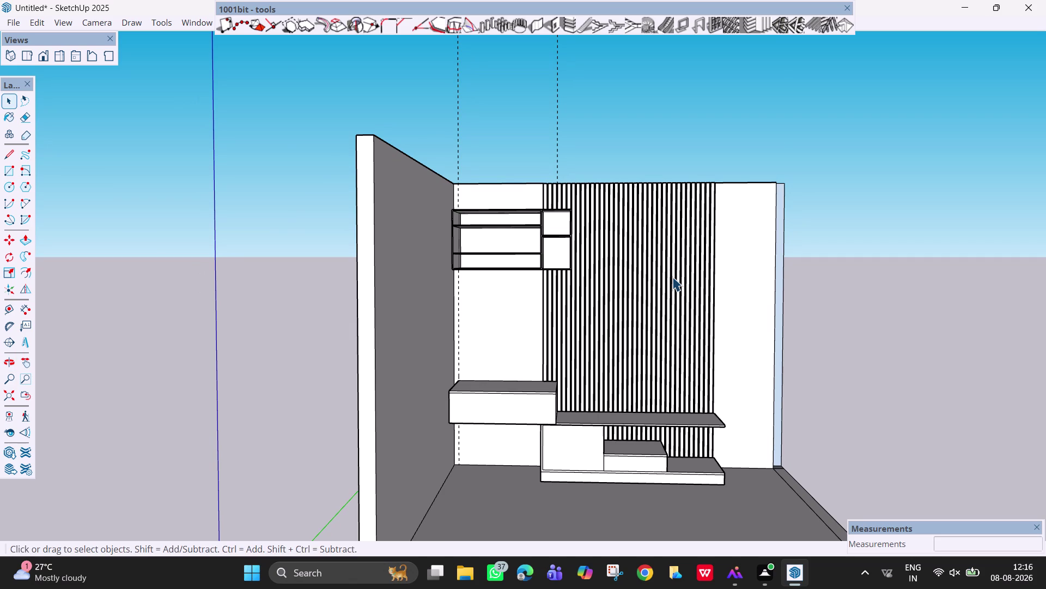
scroll(down, 3)
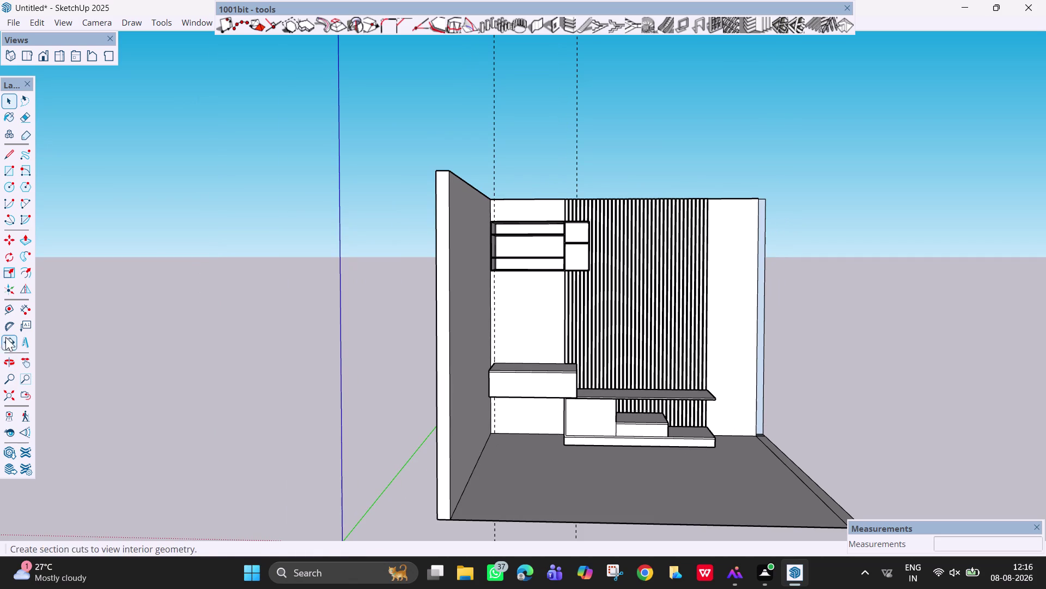
Place a height dimension beside the slats, then undo it.
click(25, 314)
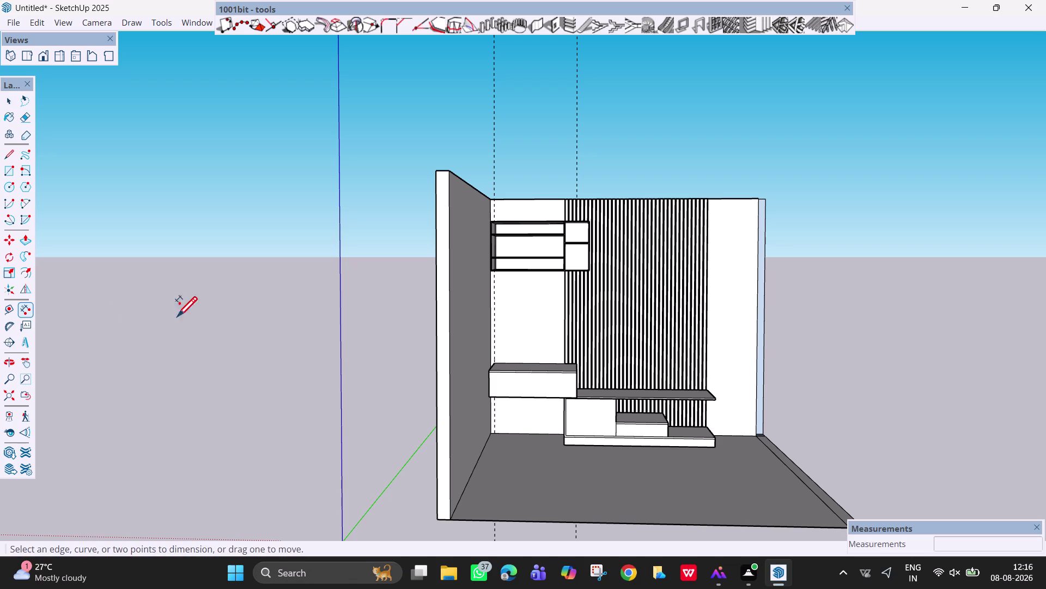
click(566, 303)
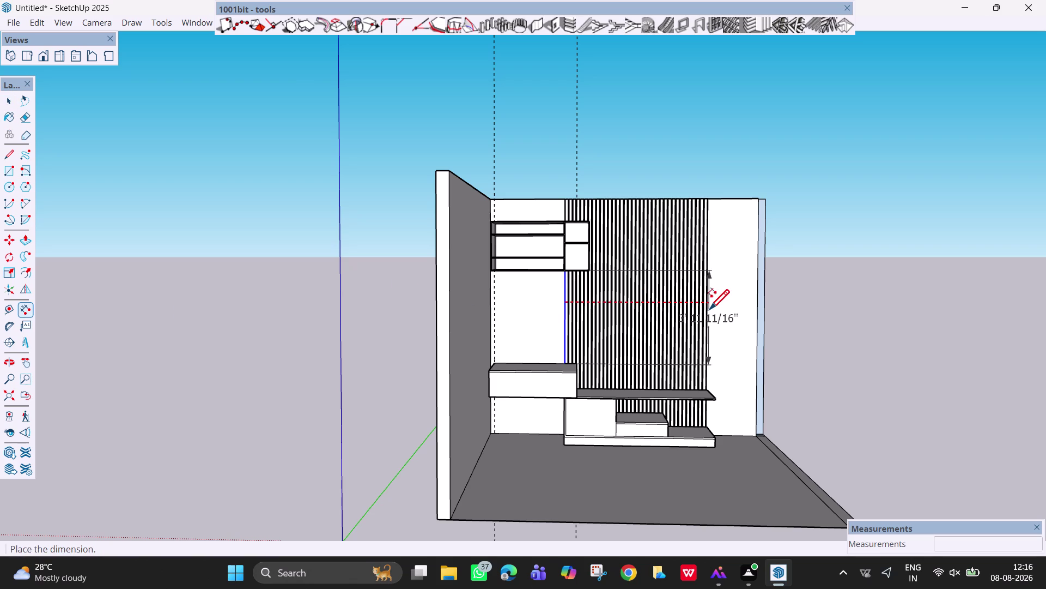
scroll(up, 3)
click(707, 297)
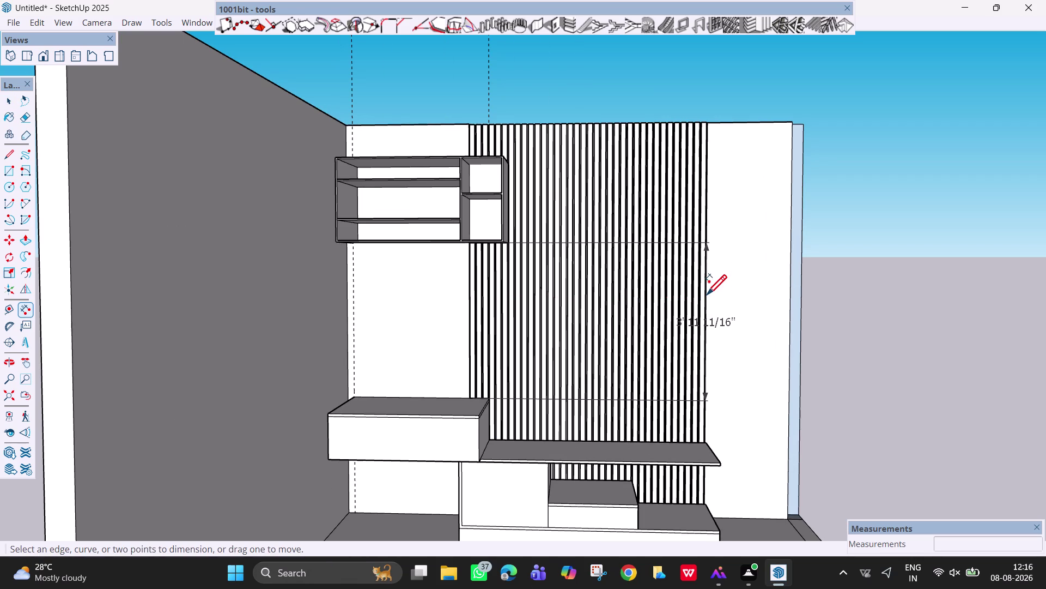
key(Escape)
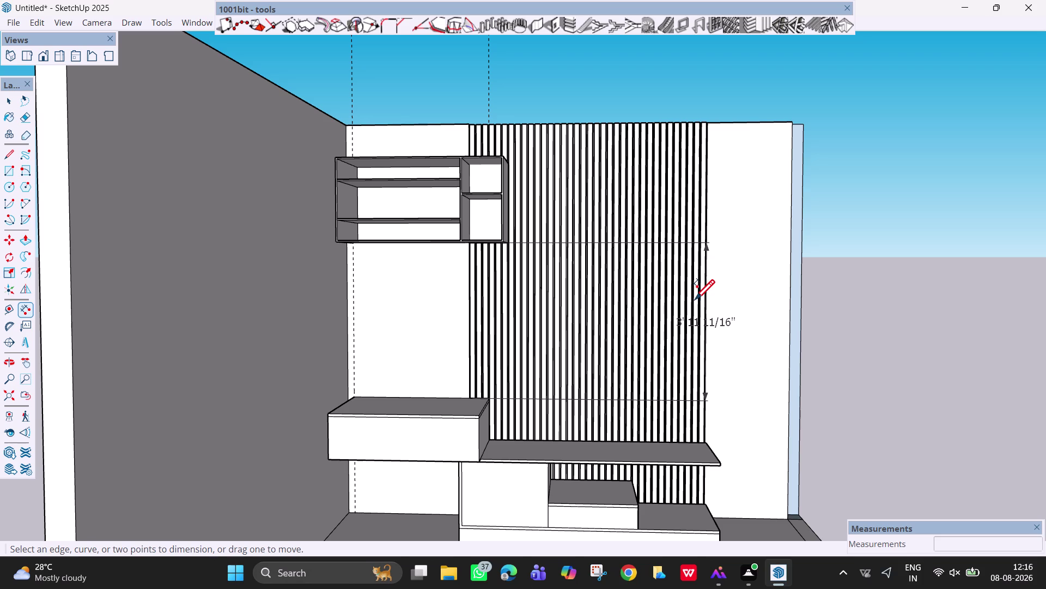
key(ctrl+z)
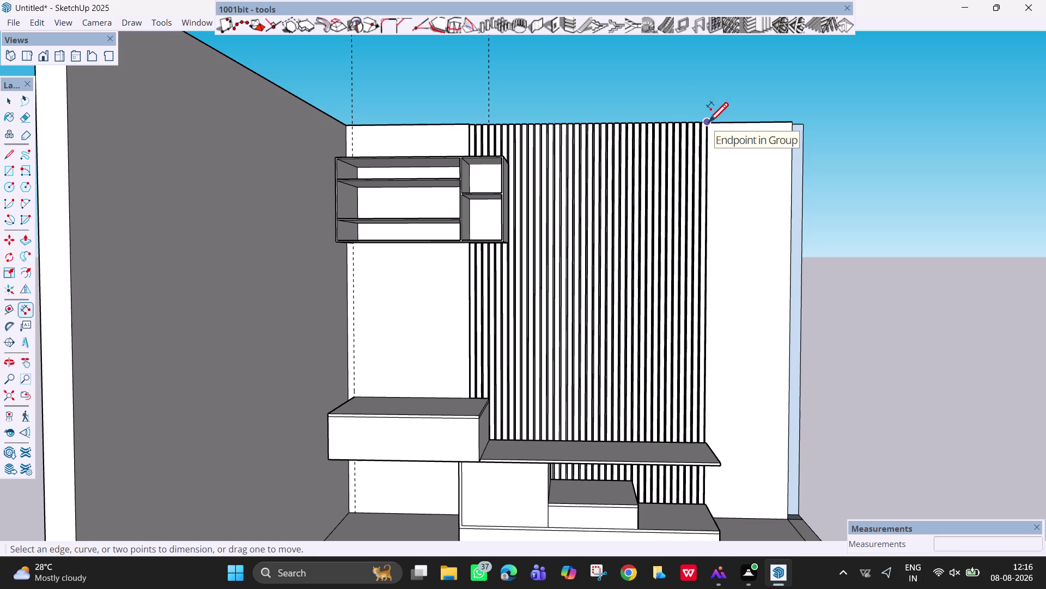
Dimension the slatted panel's top edge as 5' 11 1/2", placed above the panel.
click(708, 124)
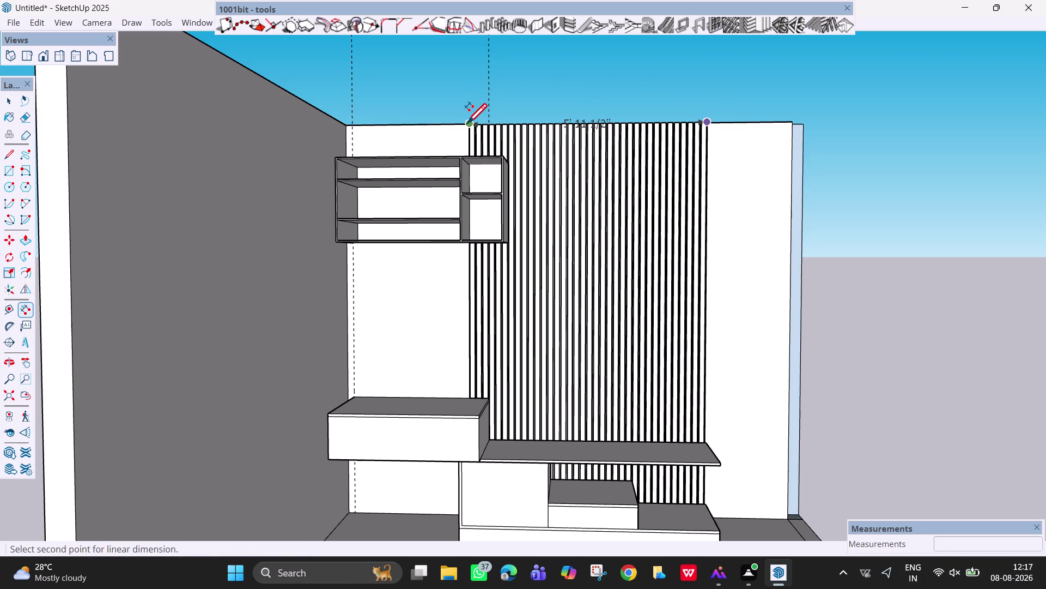
click(467, 125)
click(468, 111)
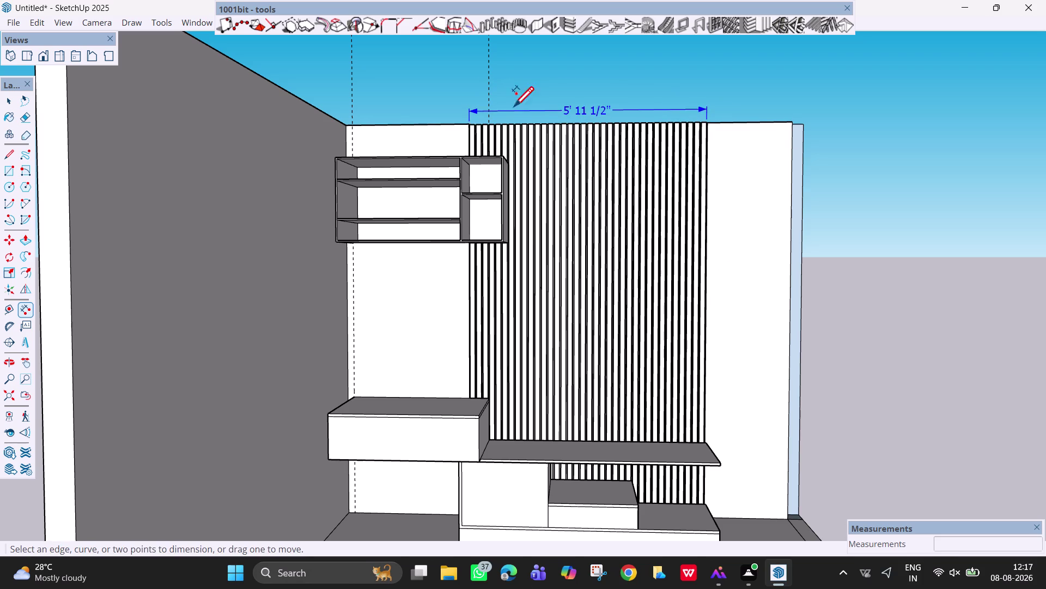
key(Escape)
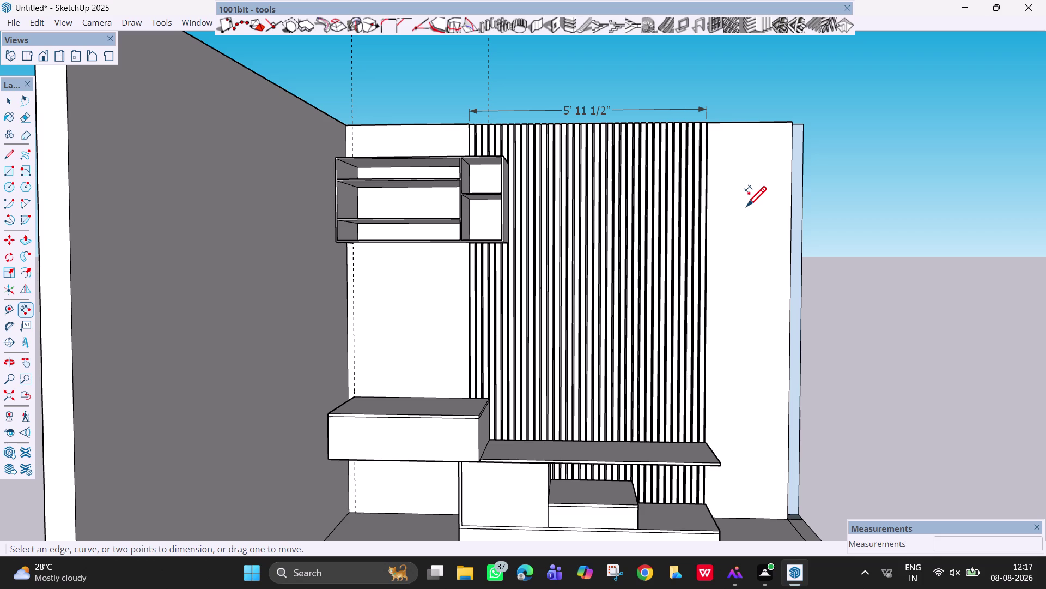
key(Escape)
key(space)
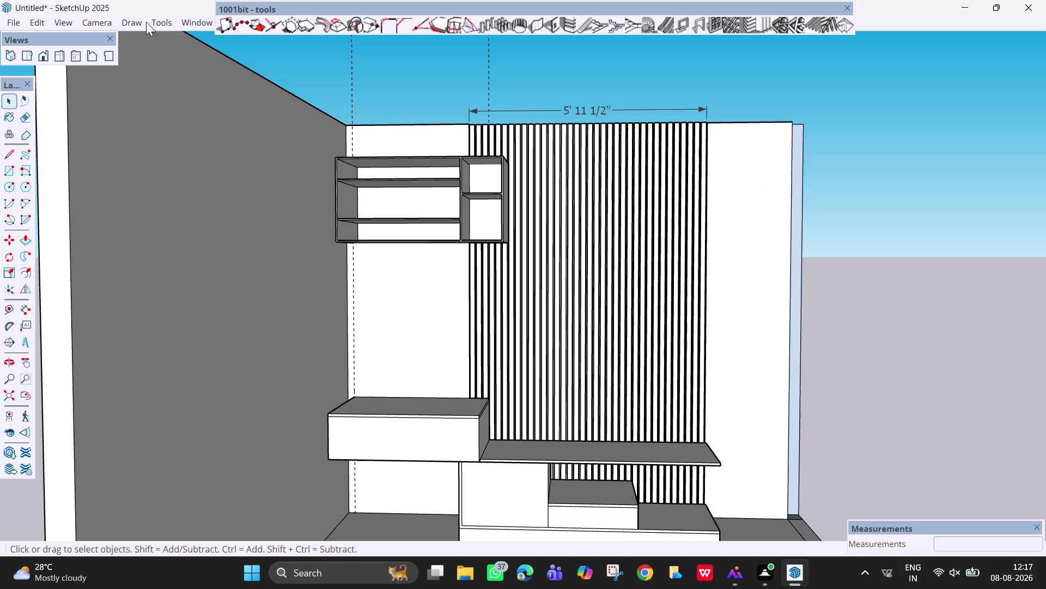
Set Model Info length precision to 0" so the panel dimension reads 6'.
click(196, 20)
click(202, 23)
click(202, 23)
click(230, 92)
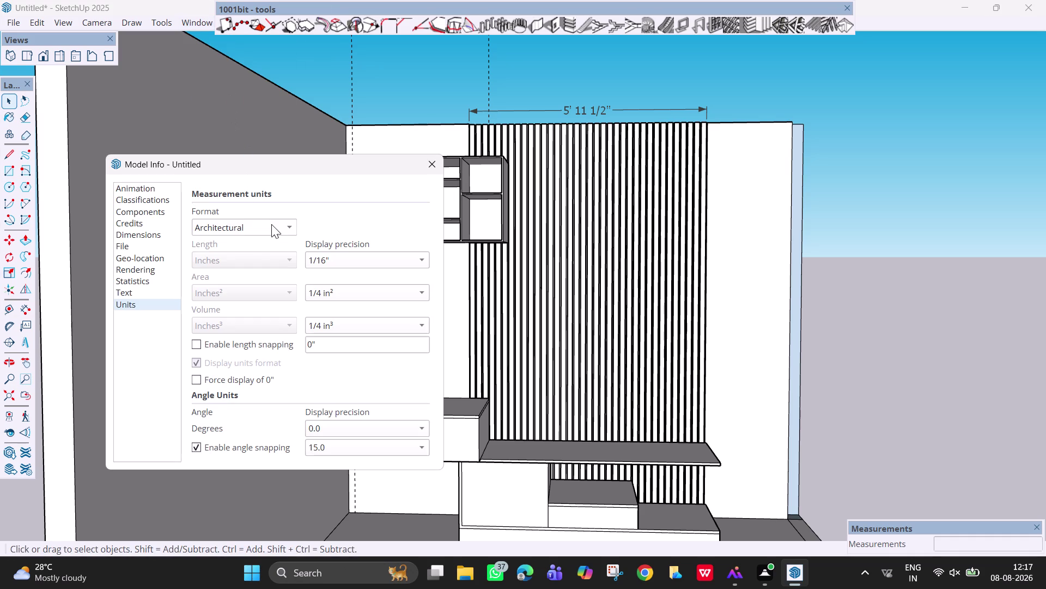
click(336, 261)
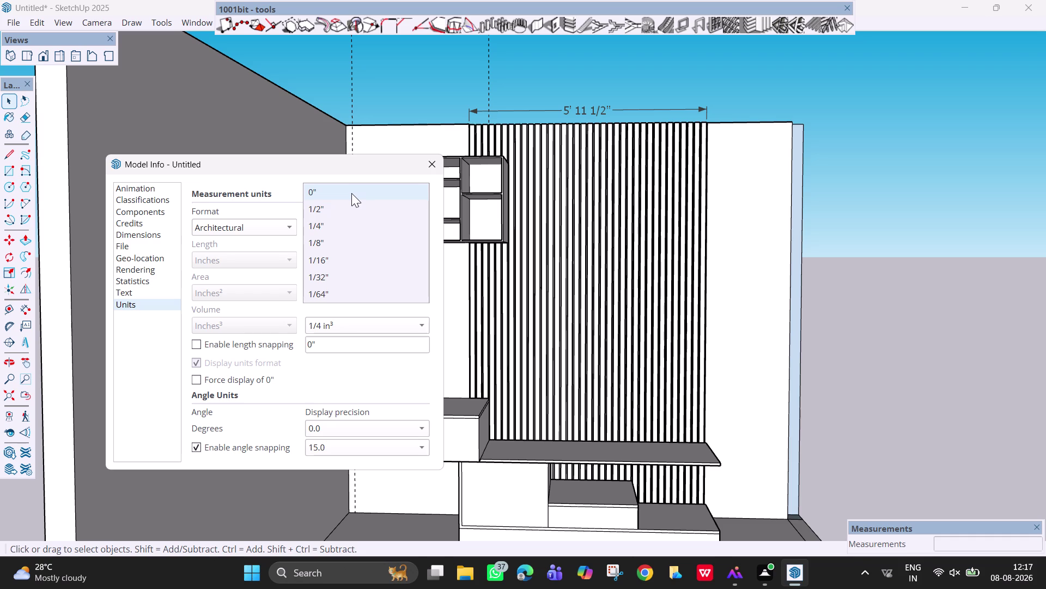
click(351, 193)
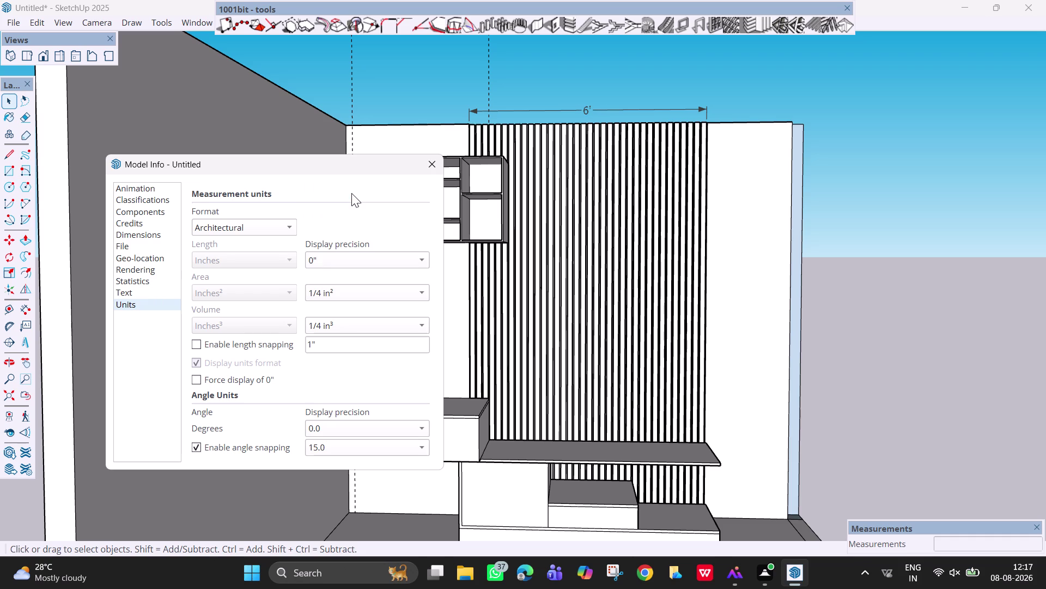
scroll(down, 3)
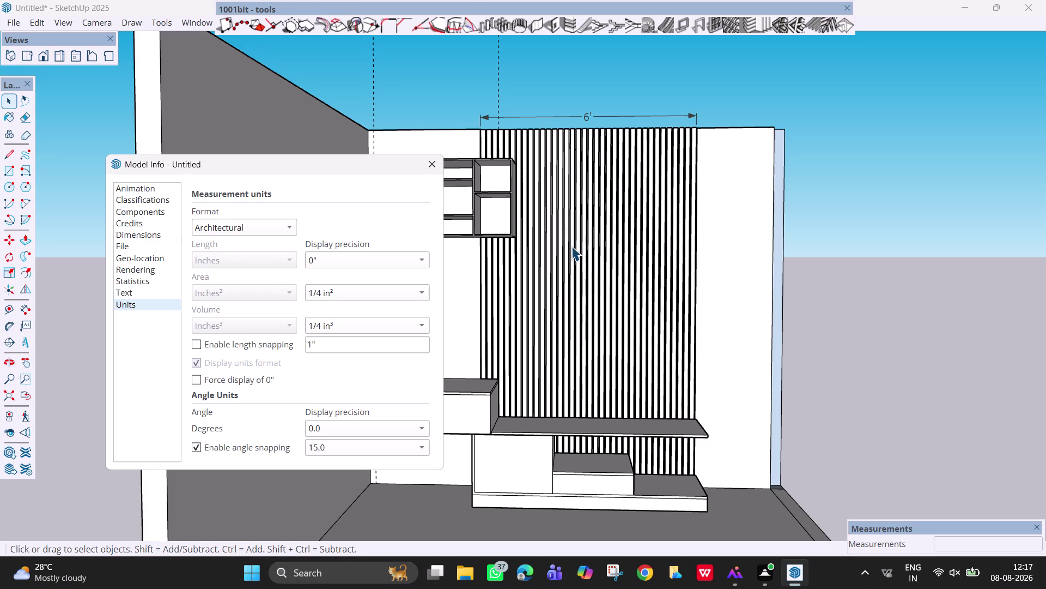
key(t)
click(431, 158)
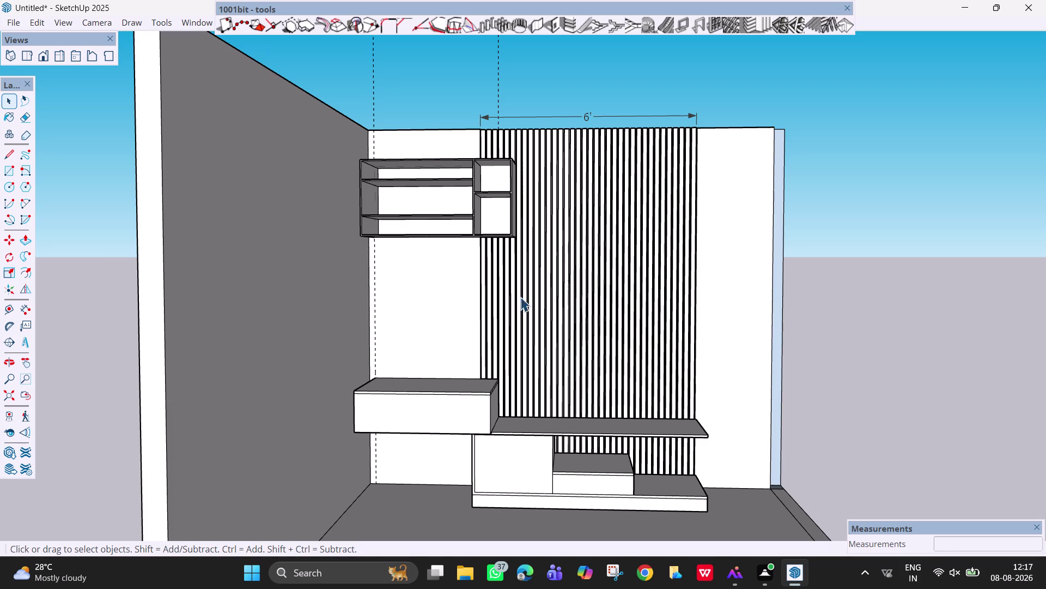
key(t)
click(483, 282)
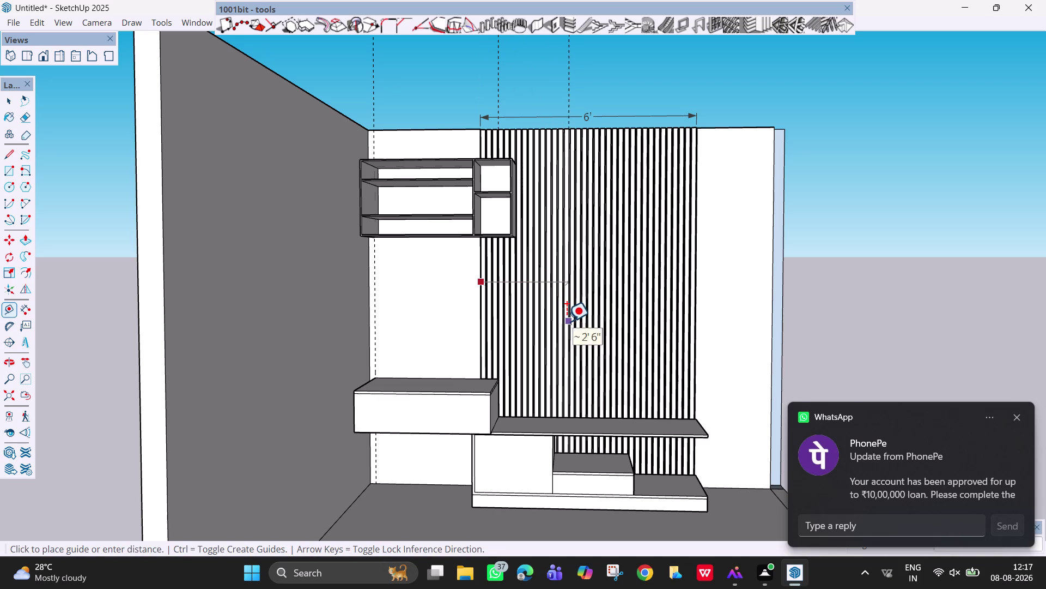
Pull a vertical guide 3' in from the slatted panel's left edge.
scroll(up, 3)
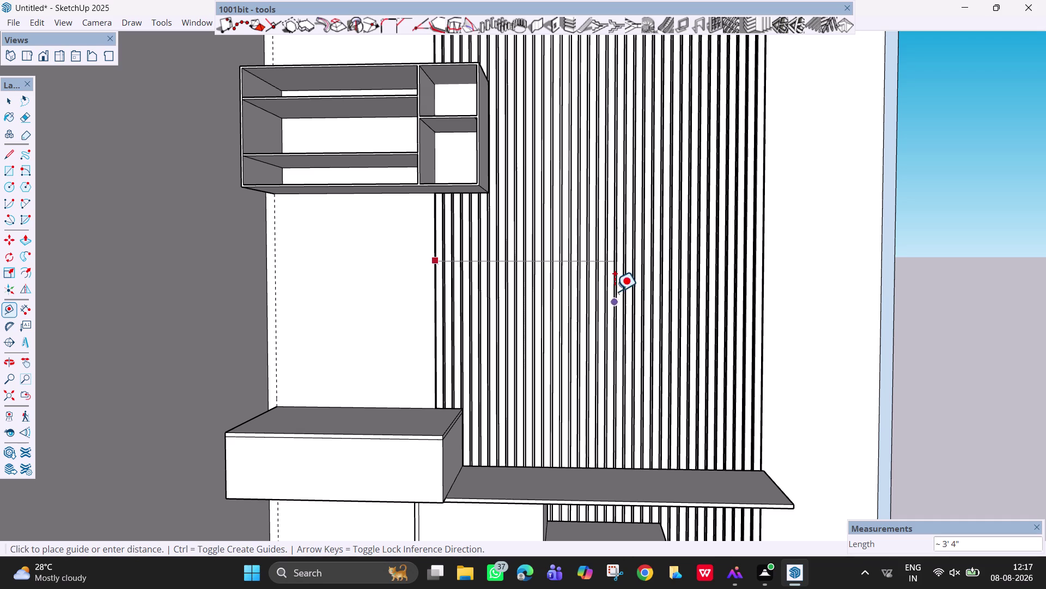
key(Escape)
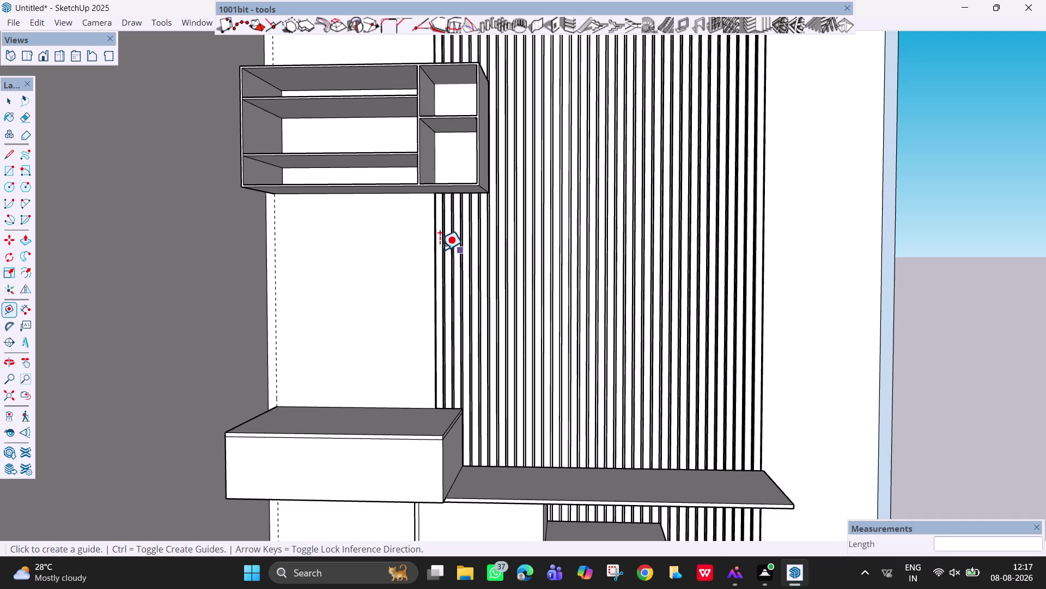
click(432, 252)
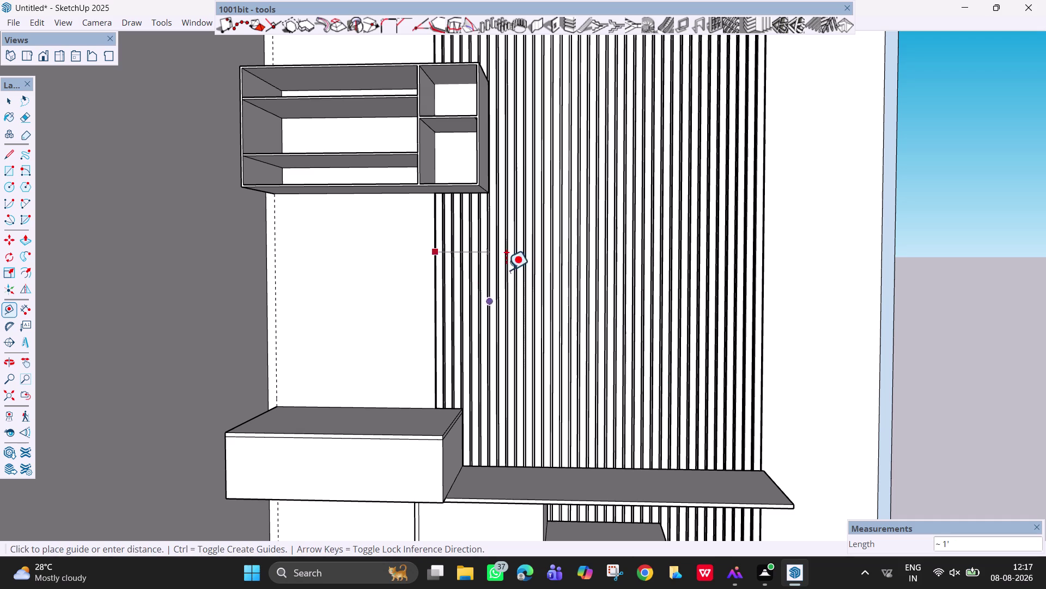
scroll(down, 3)
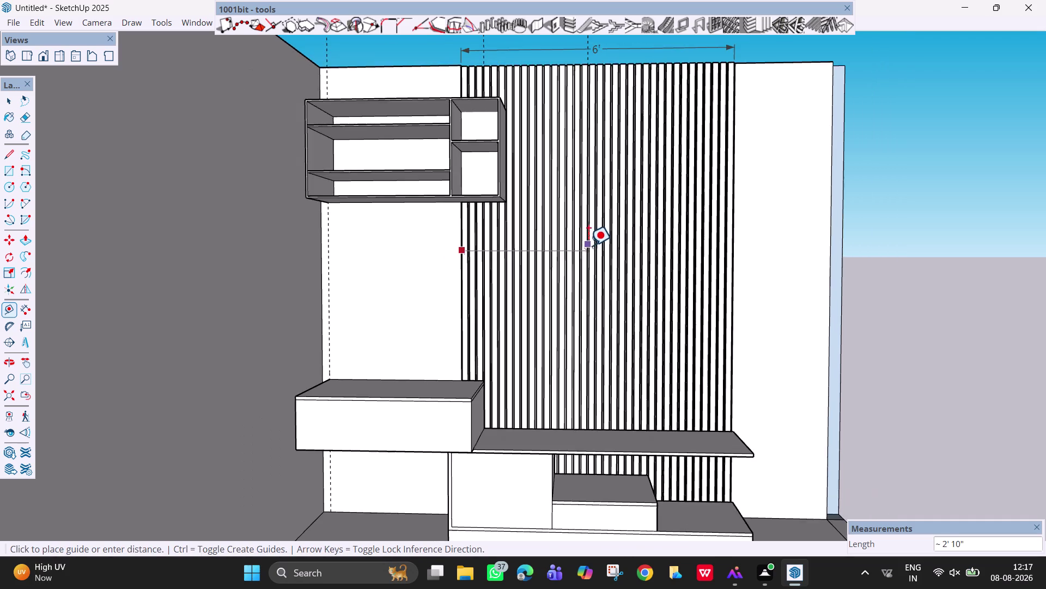
middle_drag(588, 245, 587, 309)
middle_drag(587, 321, 590, 426)
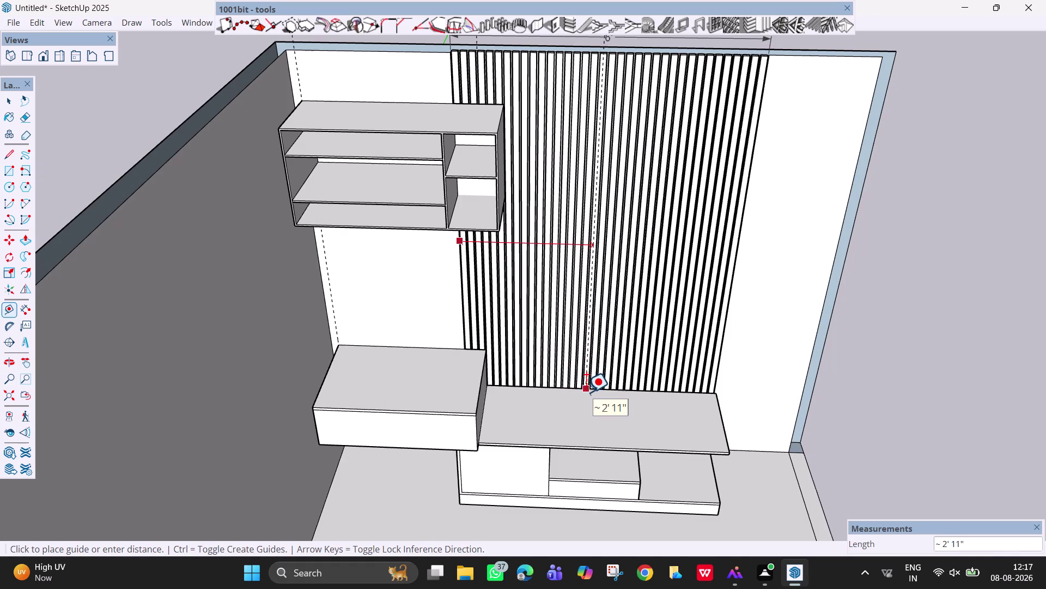
key(3)
key(apostrophe)
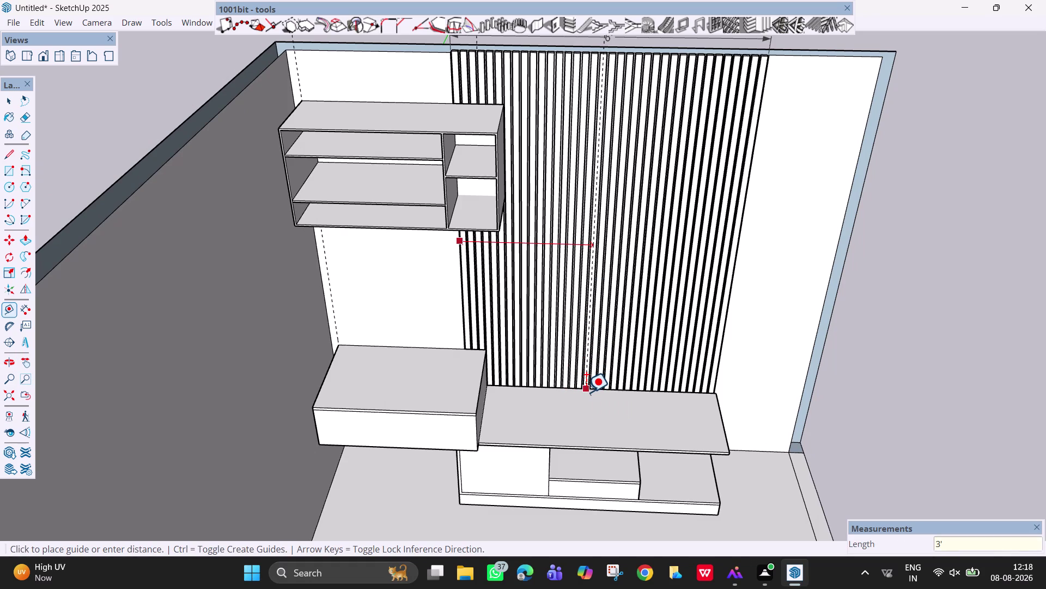
key(Right)
key(Return)
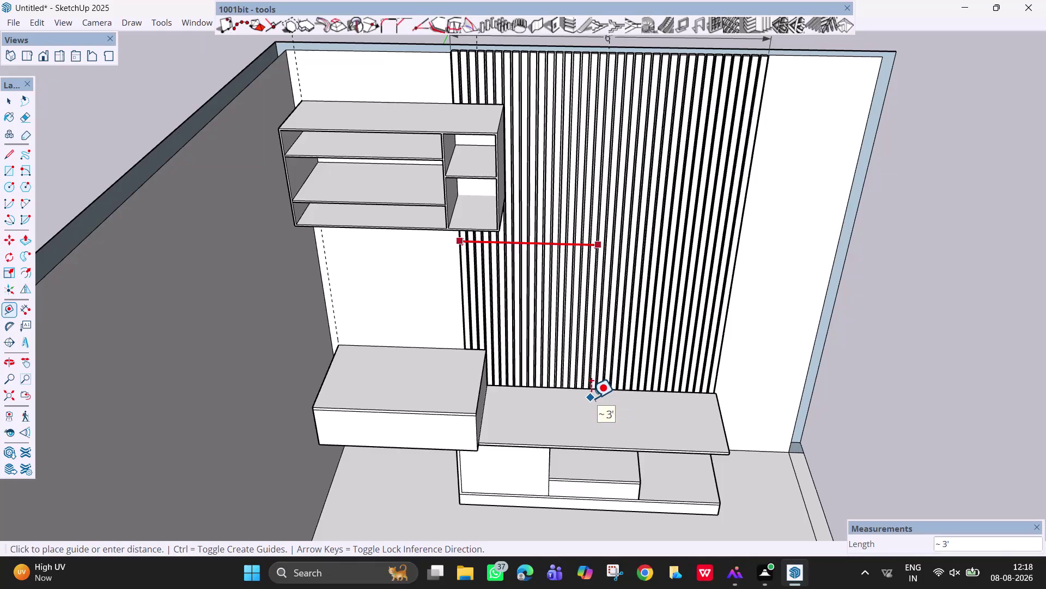
key(3)
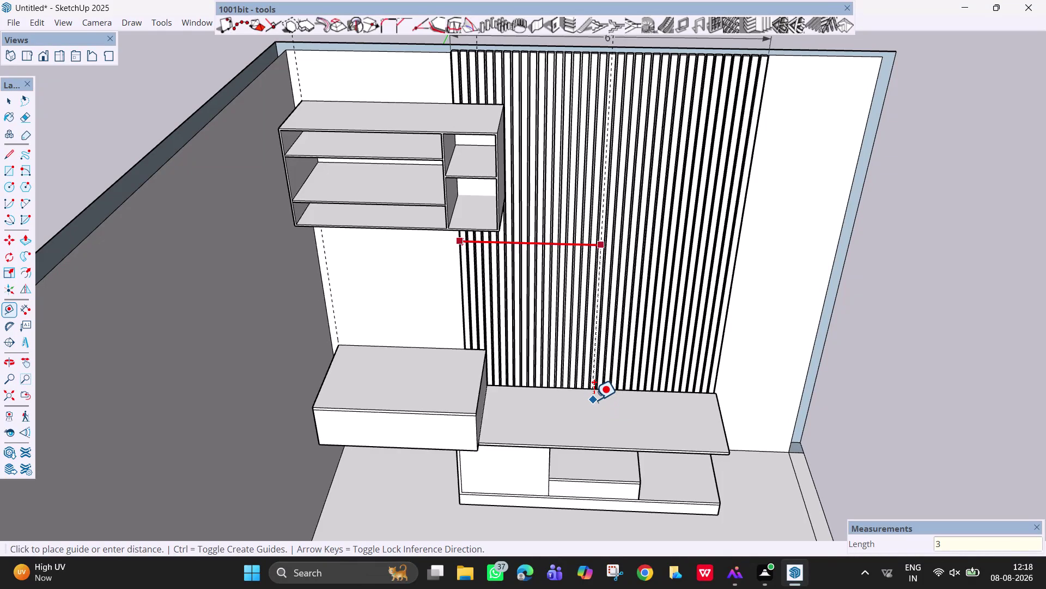
key(apostrophe)
key(Return)
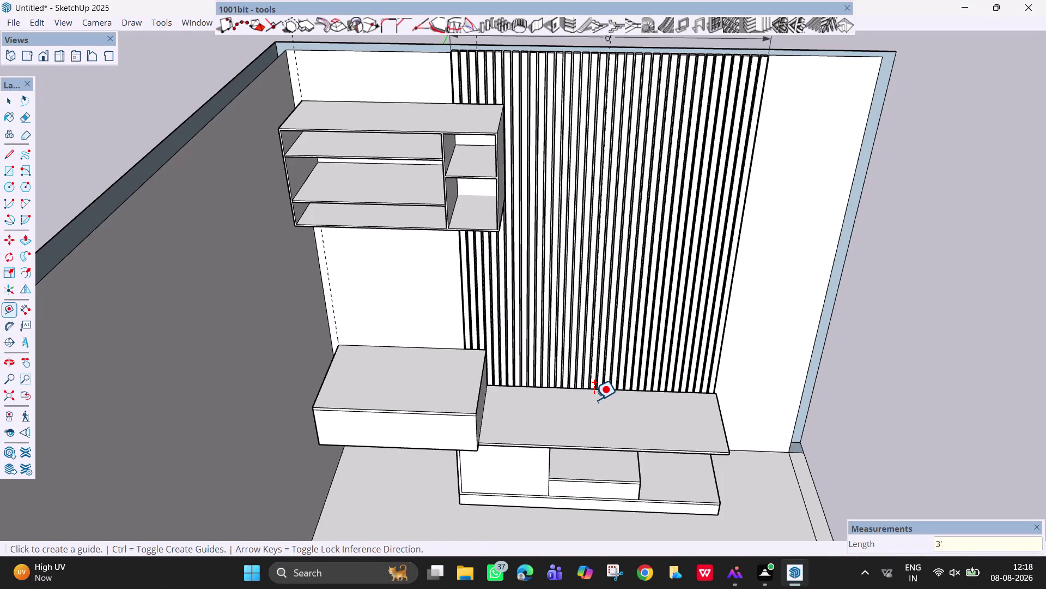
Orbit, zoom and pan around the slats to inspect the new guide across the wall.
middle_drag(602, 228, 608, 291)
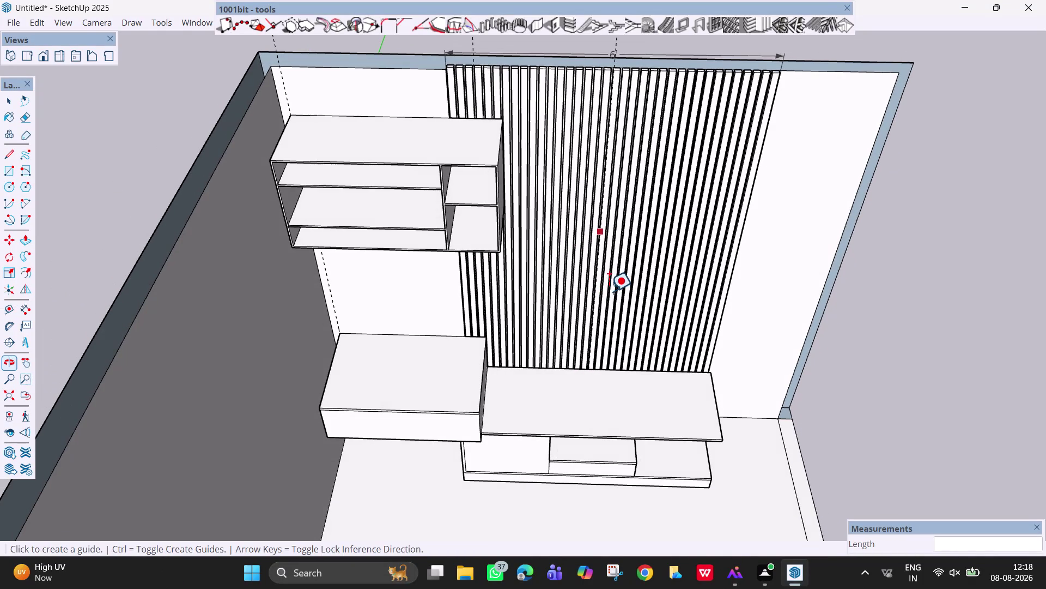
scroll(up, 3)
middle_drag(628, 208, 624, 163)
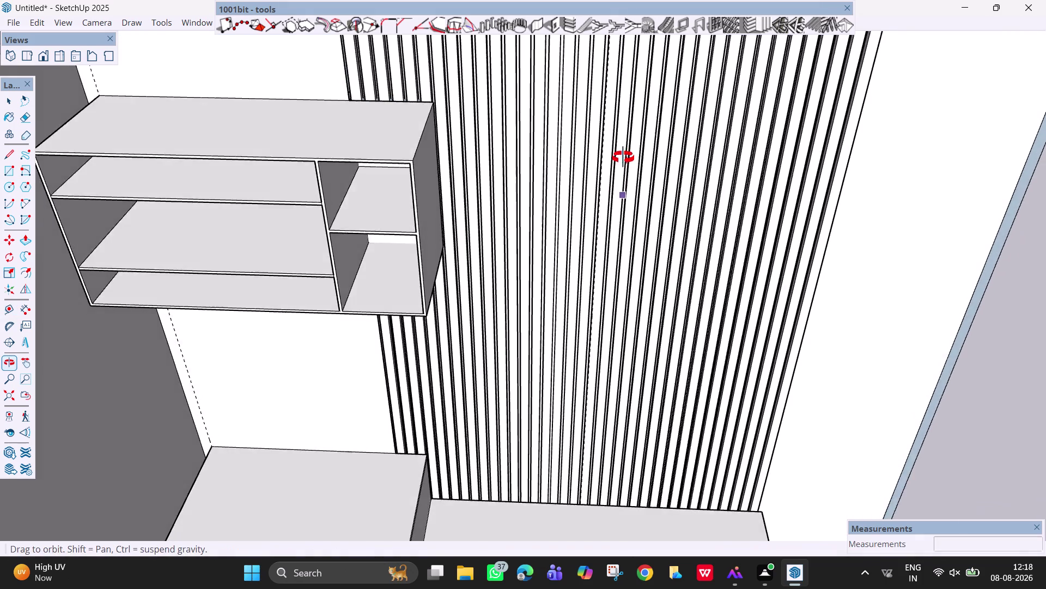
middle_drag(624, 163, 623, 139)
scroll(up, 3)
scroll(up, 3)
scroll(up, 3)
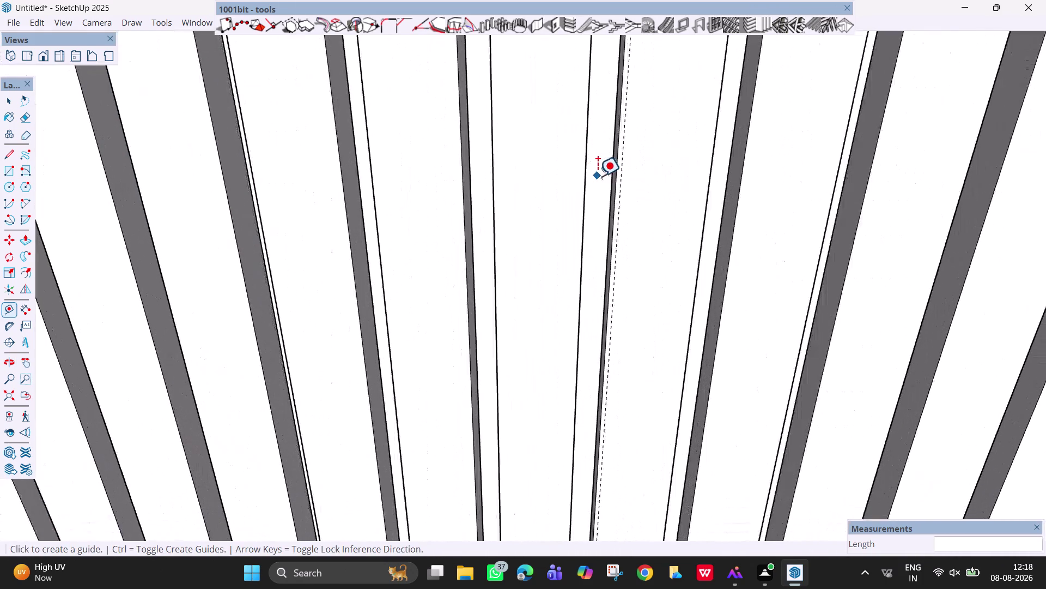
scroll(down, 3)
middle_drag(615, 289, 586, 182)
scroll(down, 3)
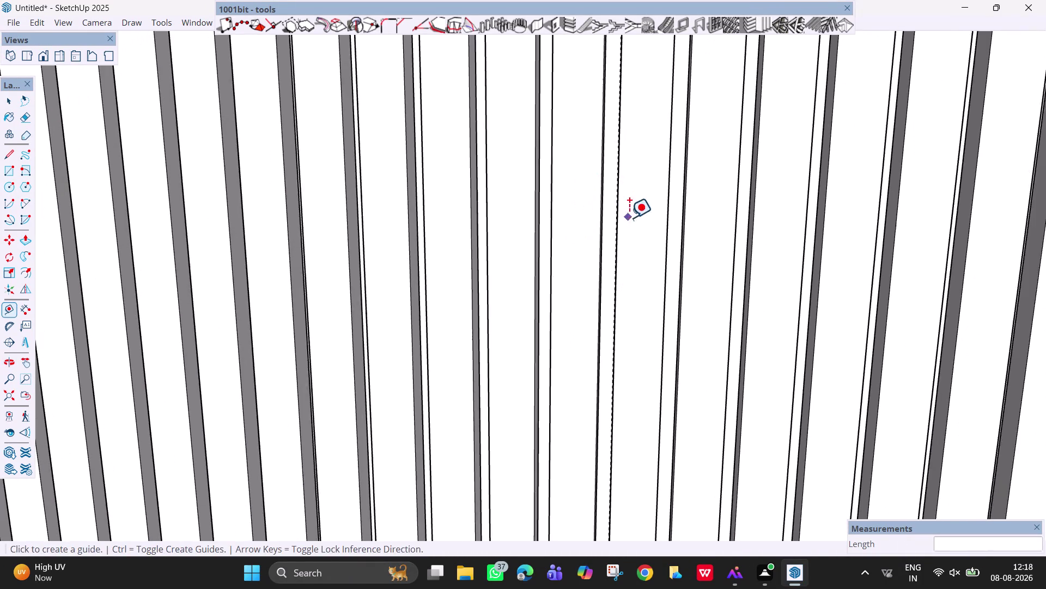
scroll(down, 3)
middle_drag(629, 217, 665, 261)
scroll(down, 3)
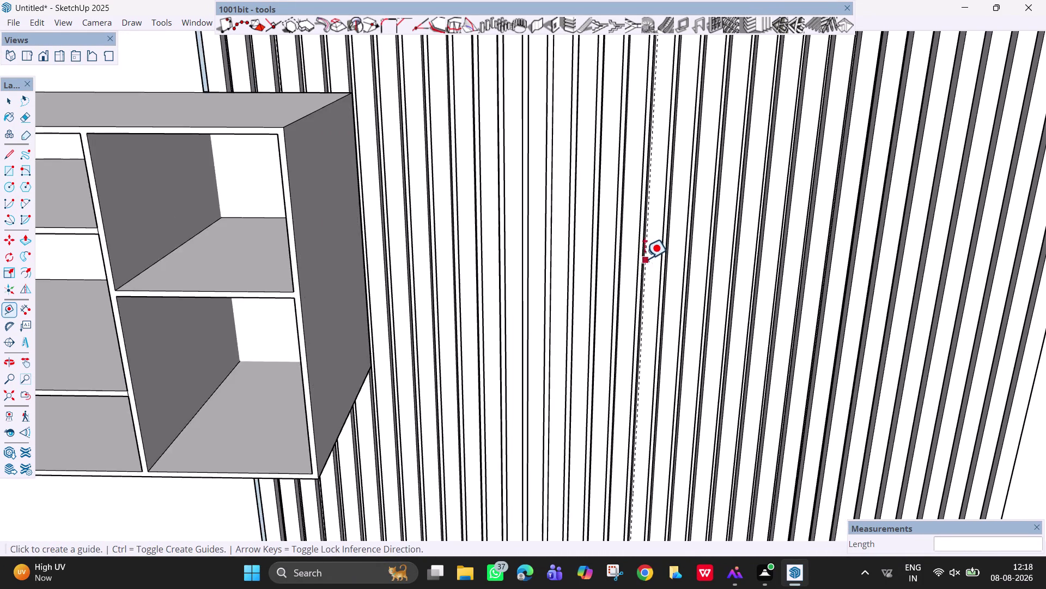
scroll(down, 3)
scroll(down, 3)
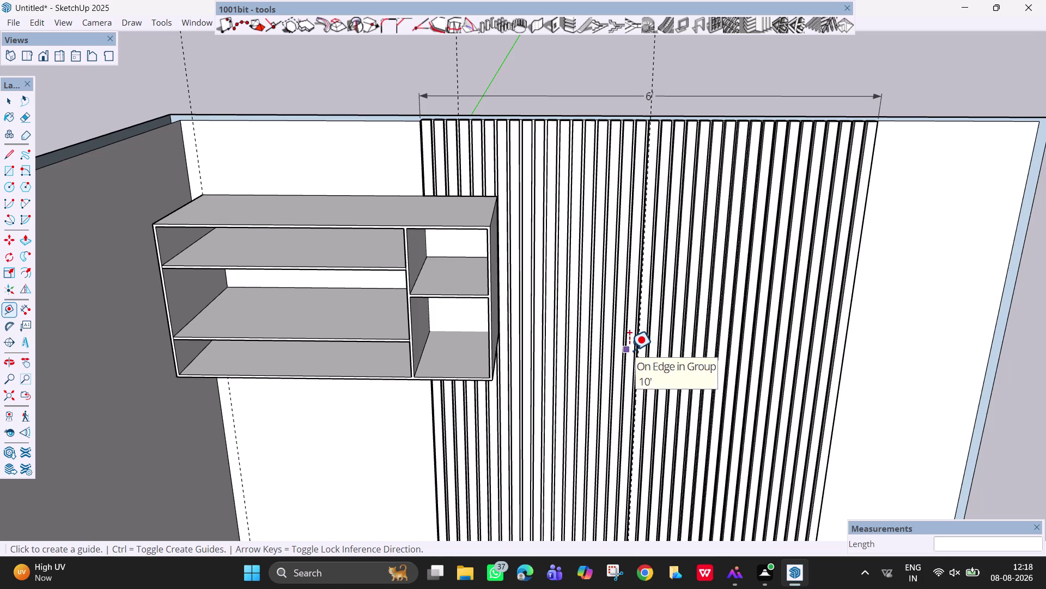
key(h)
drag(628, 344, 608, 213)
scroll(down, 3)
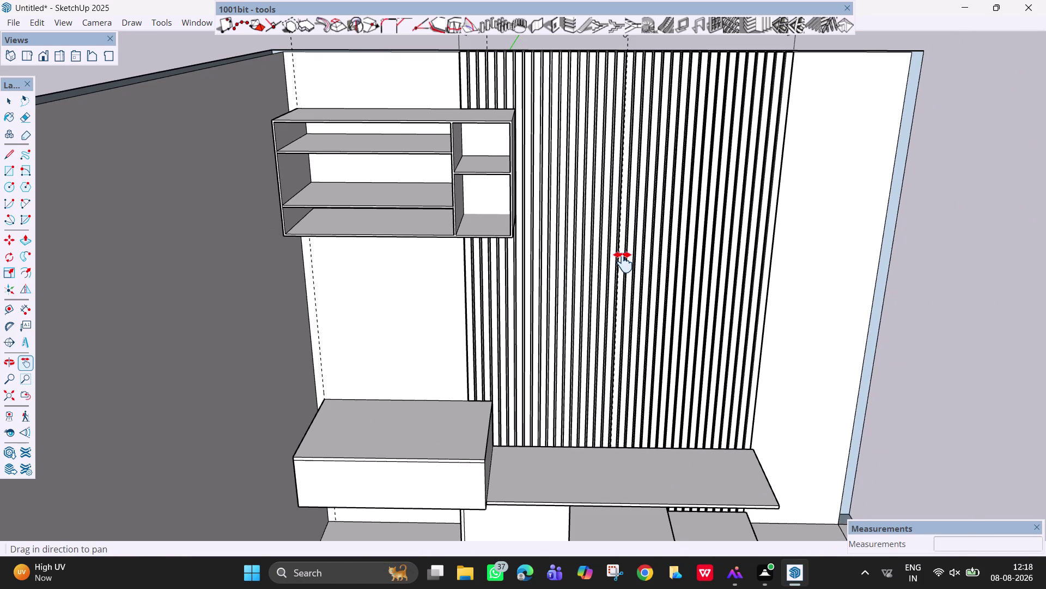
key(t)
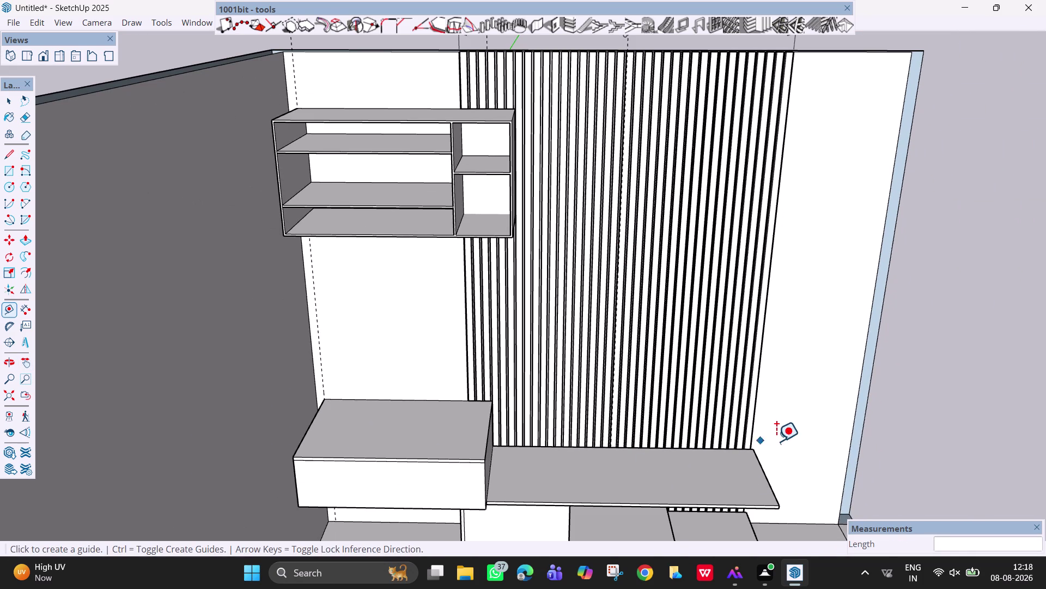
click(751, 447)
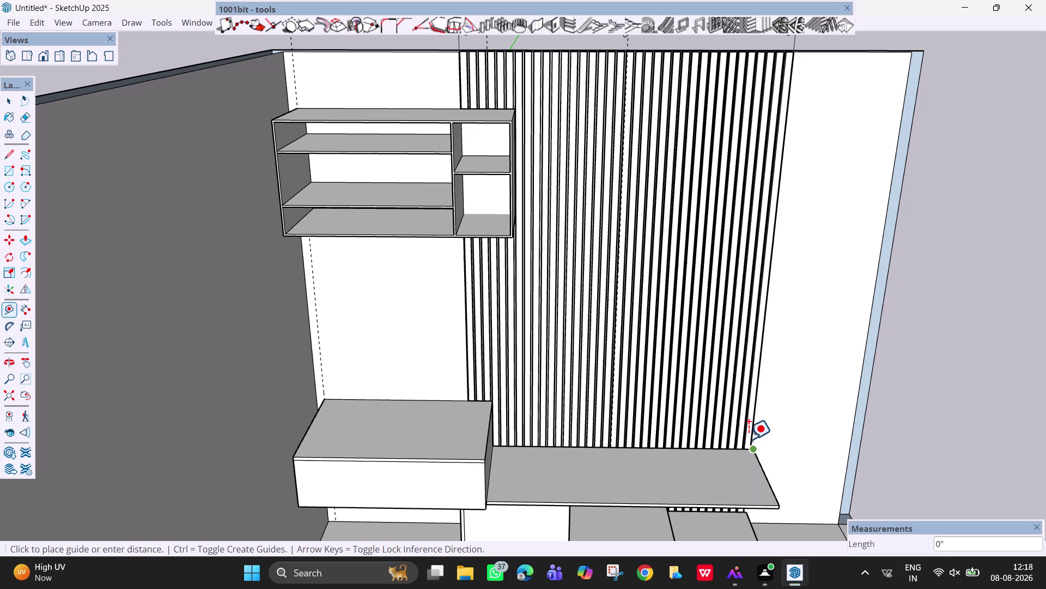
key(Escape)
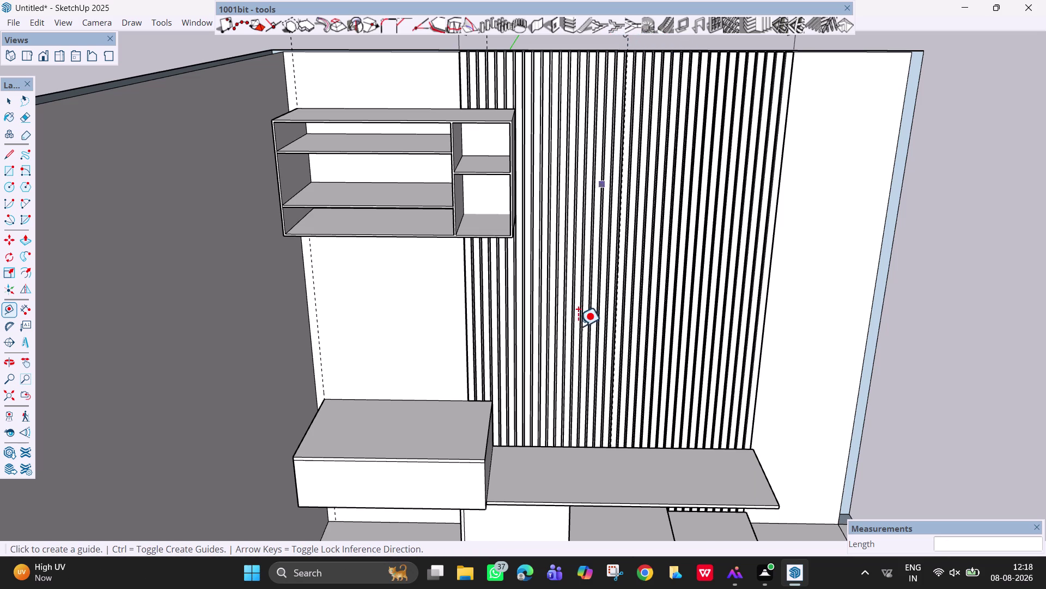
Dimension the slatted panel's right edge, top to bottom, as 8' 1".
click(557, 448)
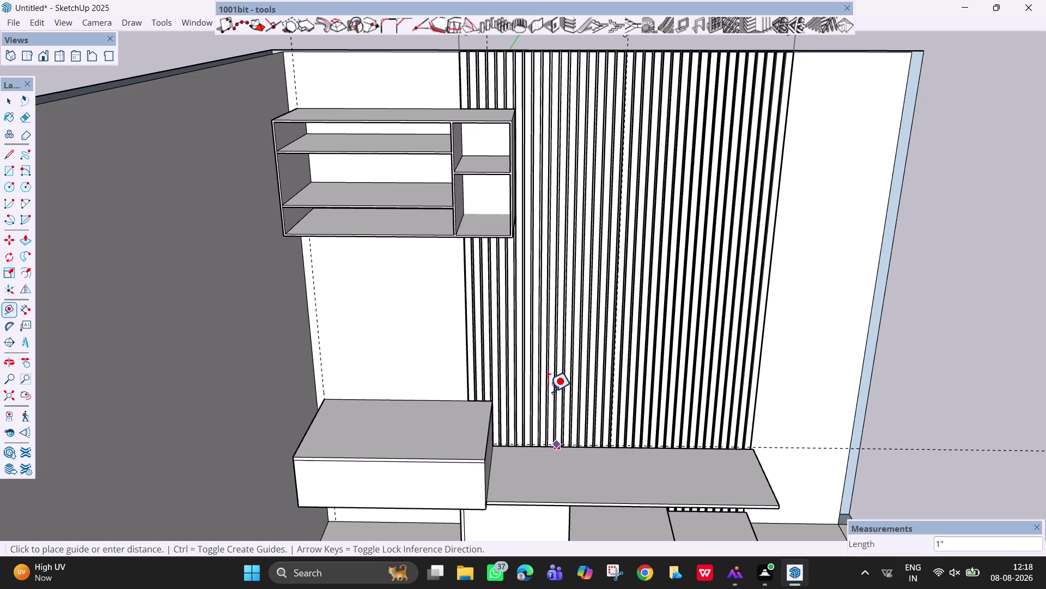
key(Escape)
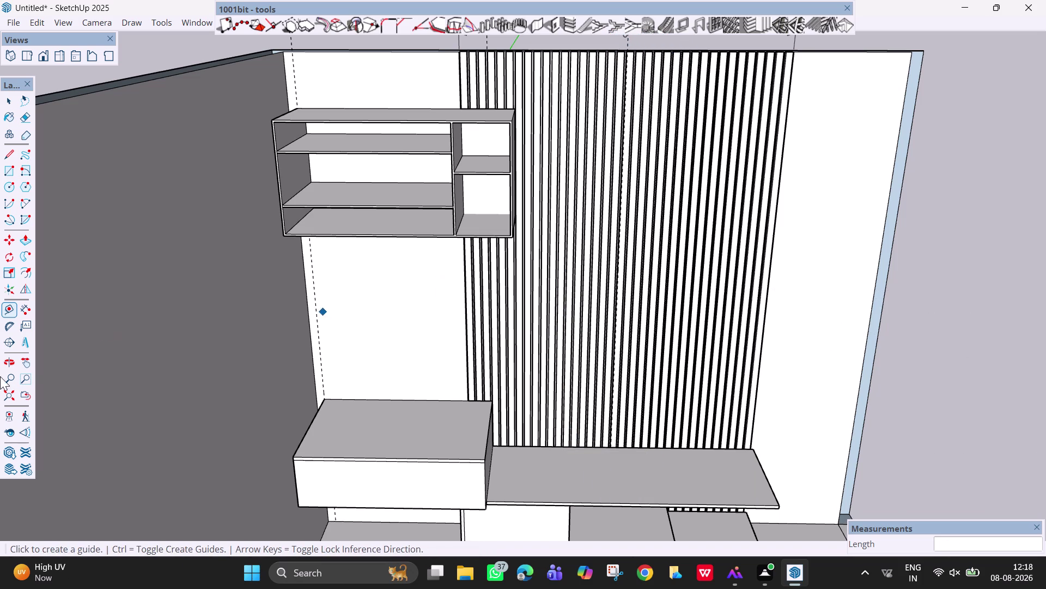
click(24, 305)
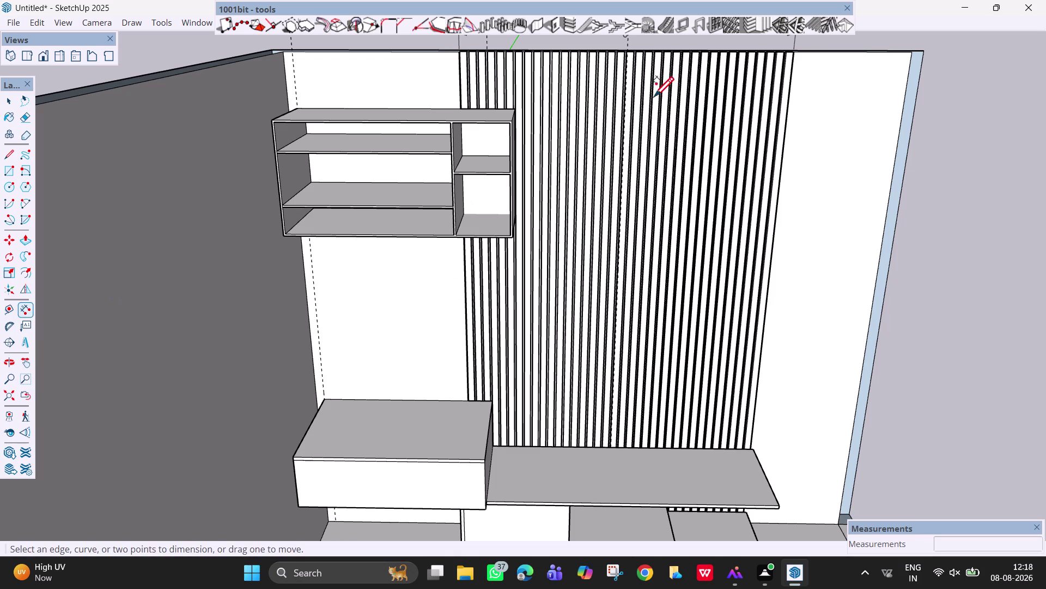
click(796, 56)
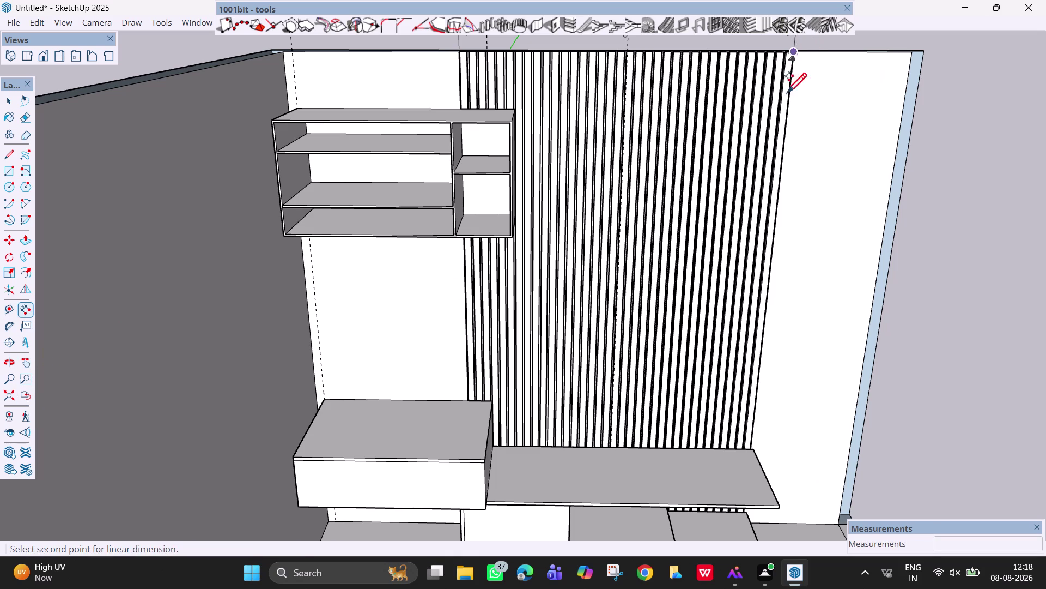
click(755, 452)
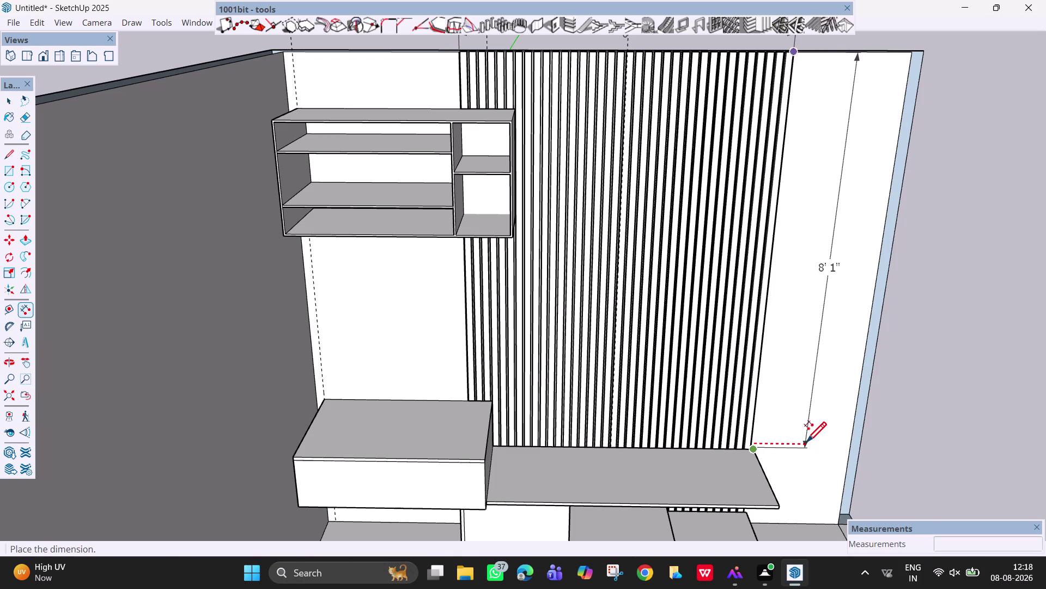
click(806, 444)
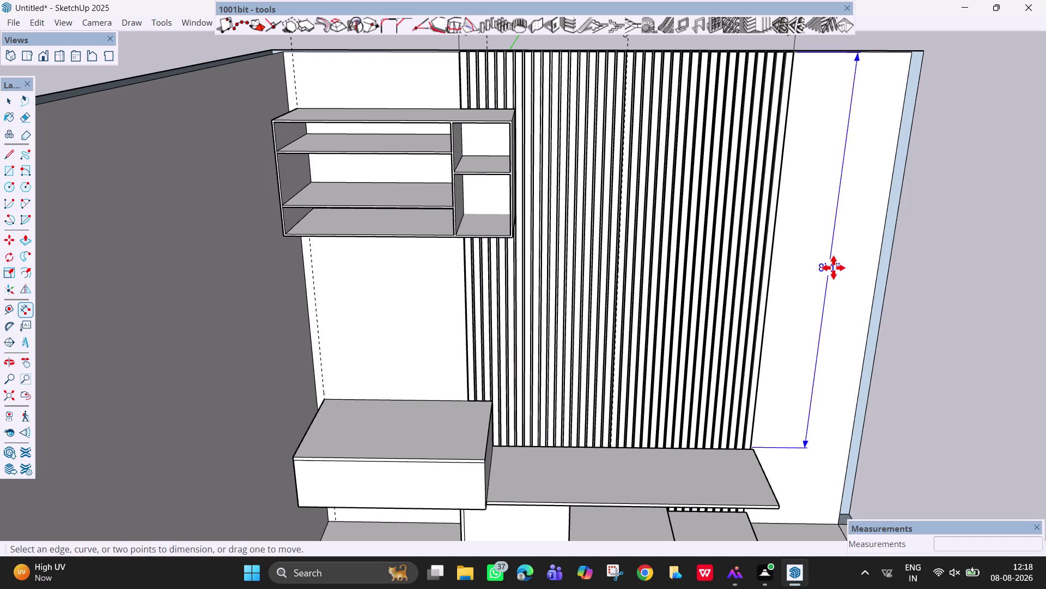
key(Escape)
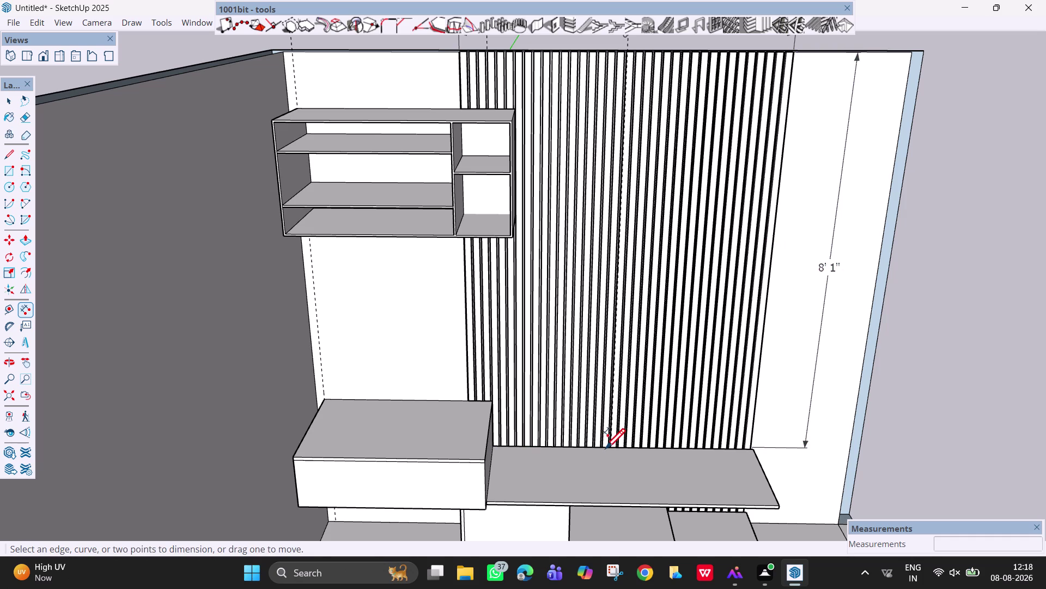
Pull a horizontal guide 4' up from the panel's base, redoing the first attempt.
key(t)
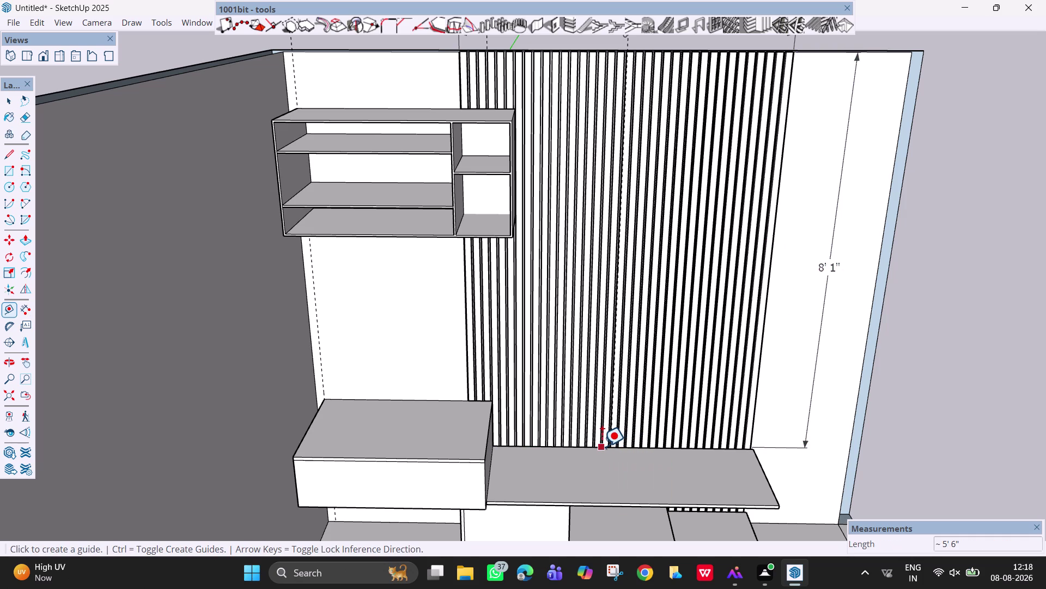
click(601, 446)
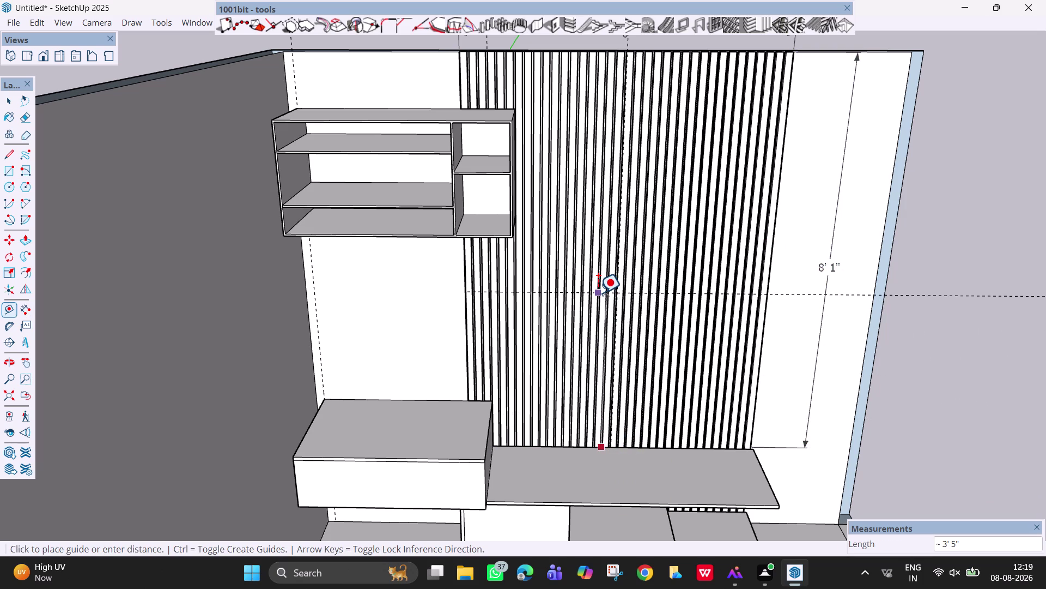
text(4')
key(Return)
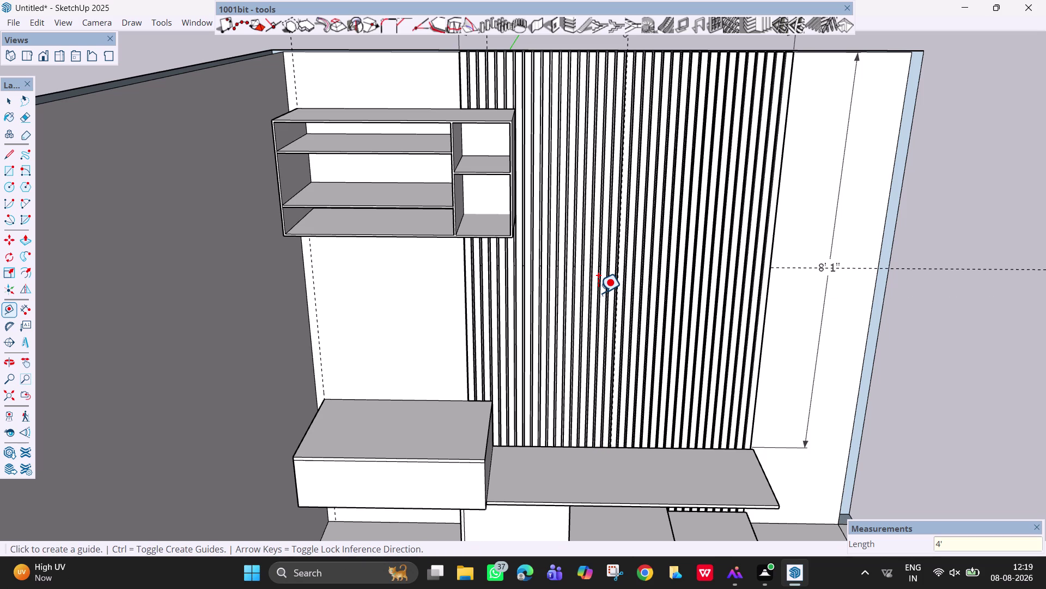
key(ctrl+z)
click(601, 447)
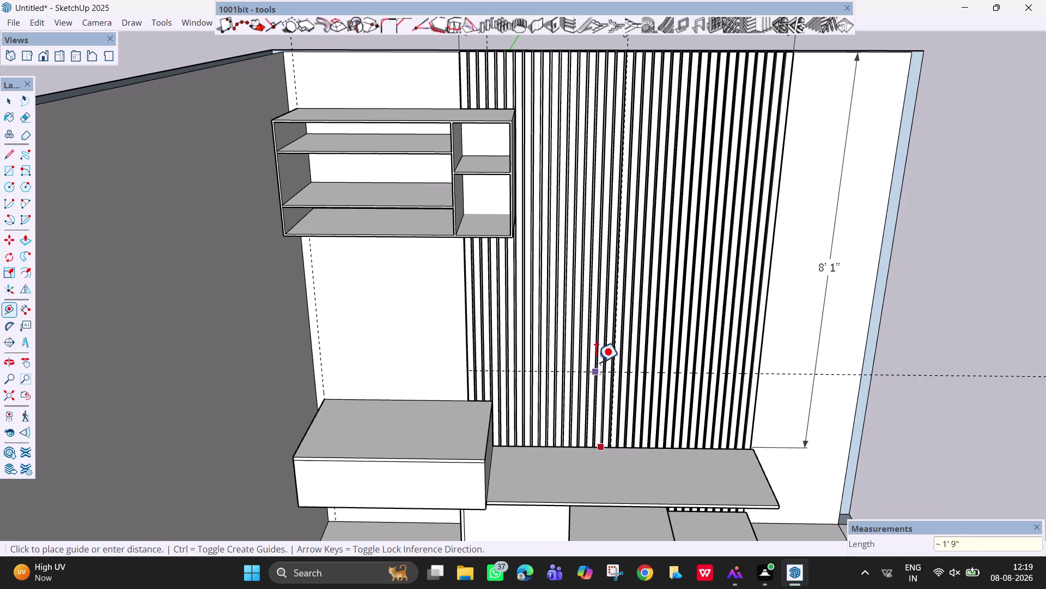
text(4)
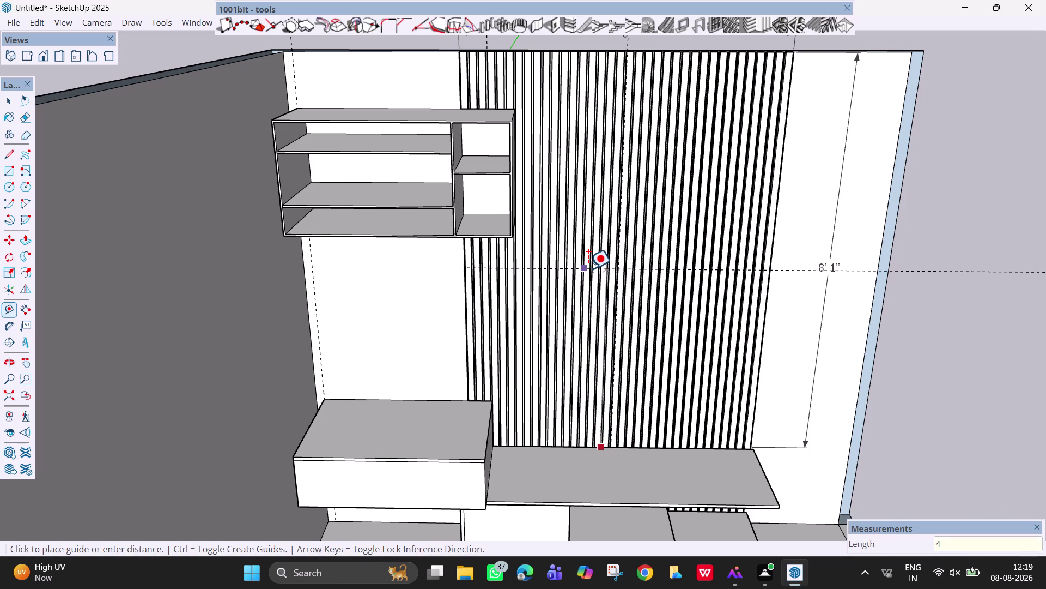
text(')
key(Return)
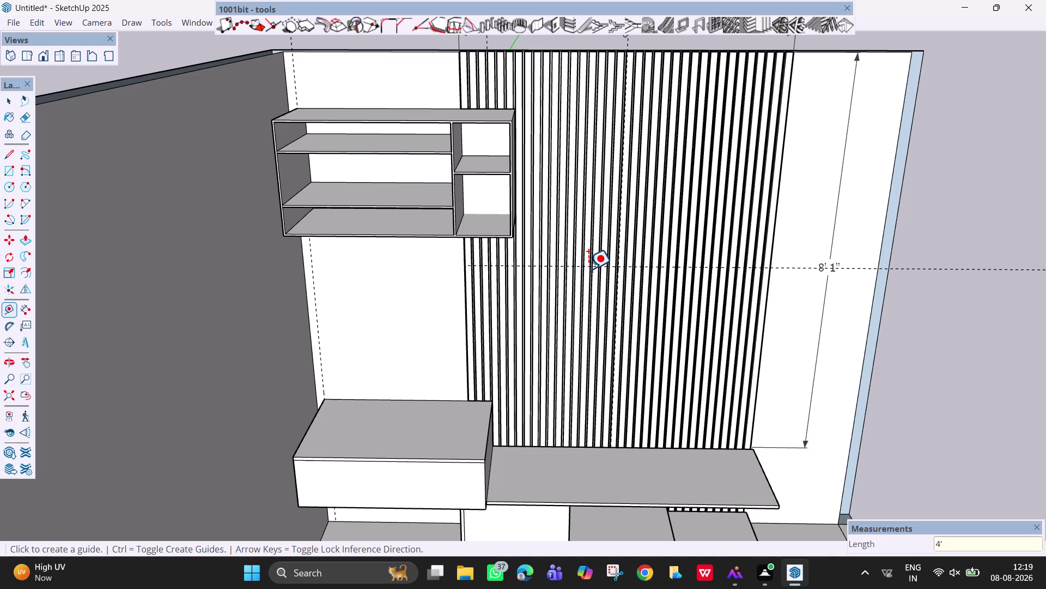
Zoom, orbit and pan in on the slats where the 4' guide crosses.
scroll(up, 3)
scroll(up, 3)
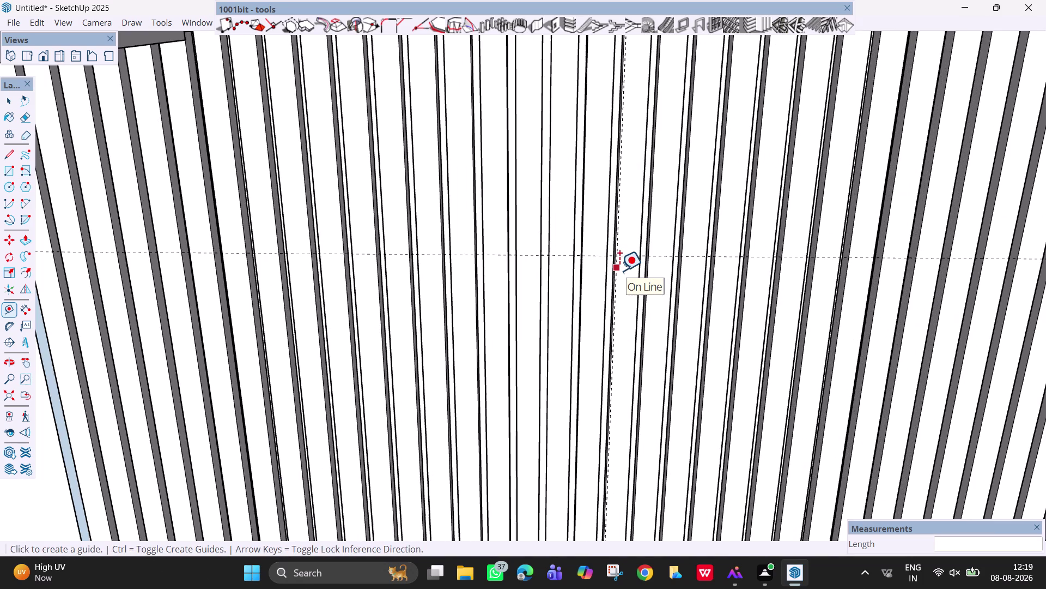
scroll(up, 3)
scroll(down, 3)
key(Escape)
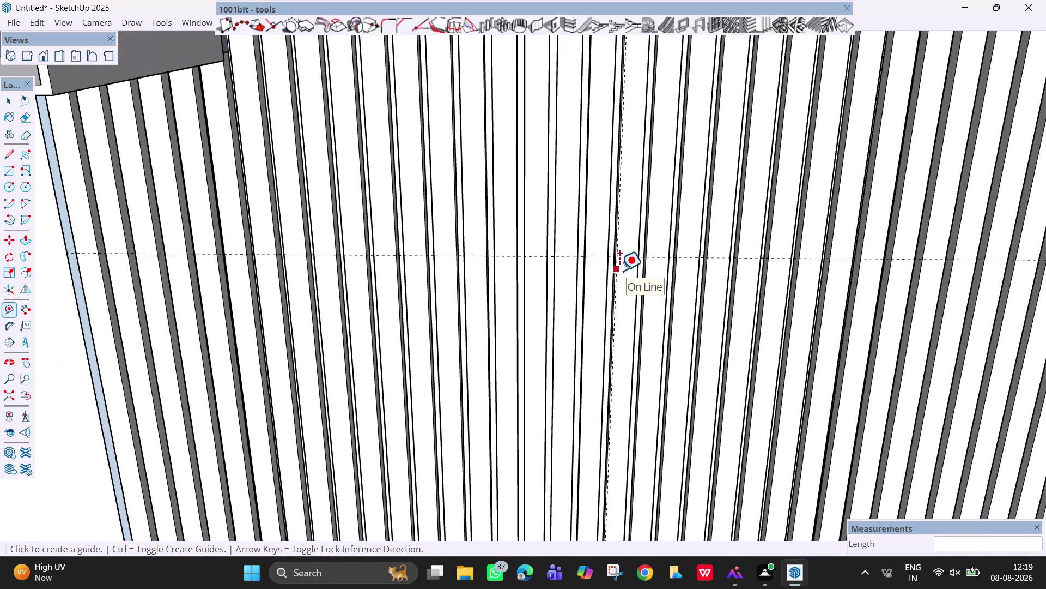
key(space)
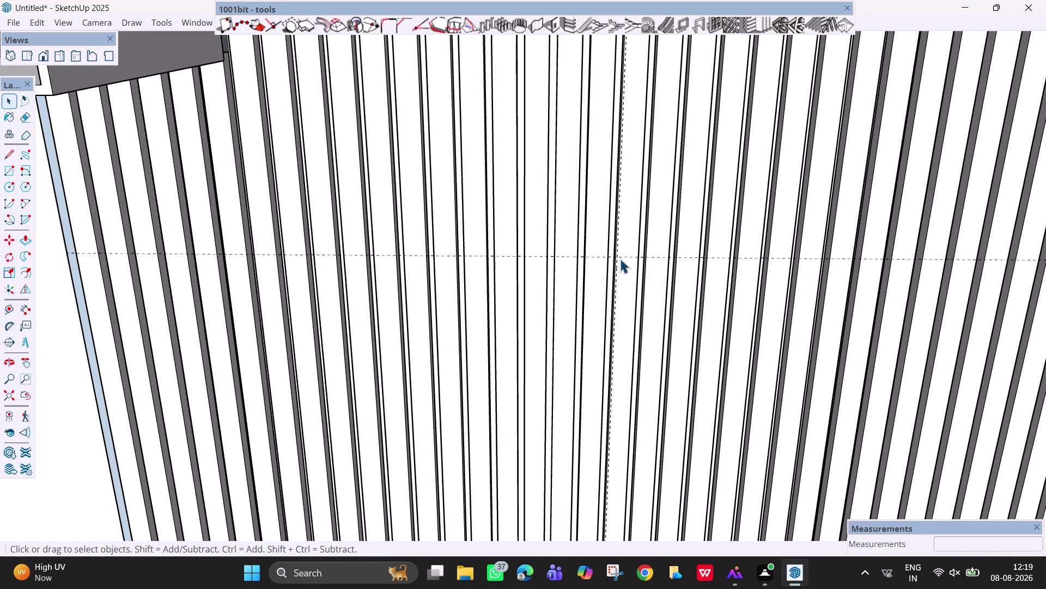
scroll(up, 3)
middle_drag(616, 259, 596, 258)
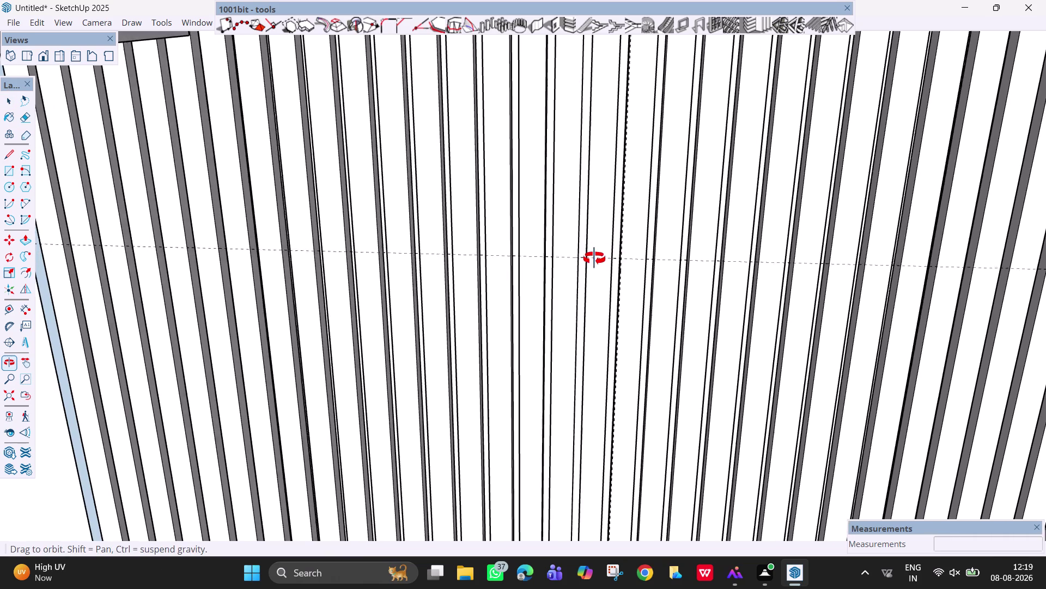
middle_drag(596, 258, 569, 273)
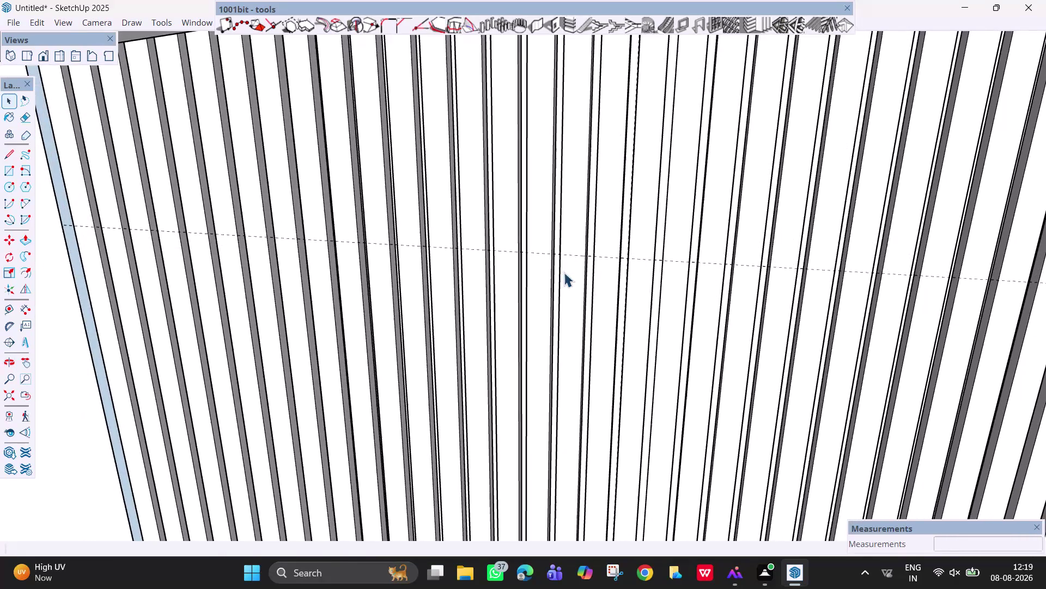
middle_drag(665, 297, 743, 317)
scroll(down, 3)
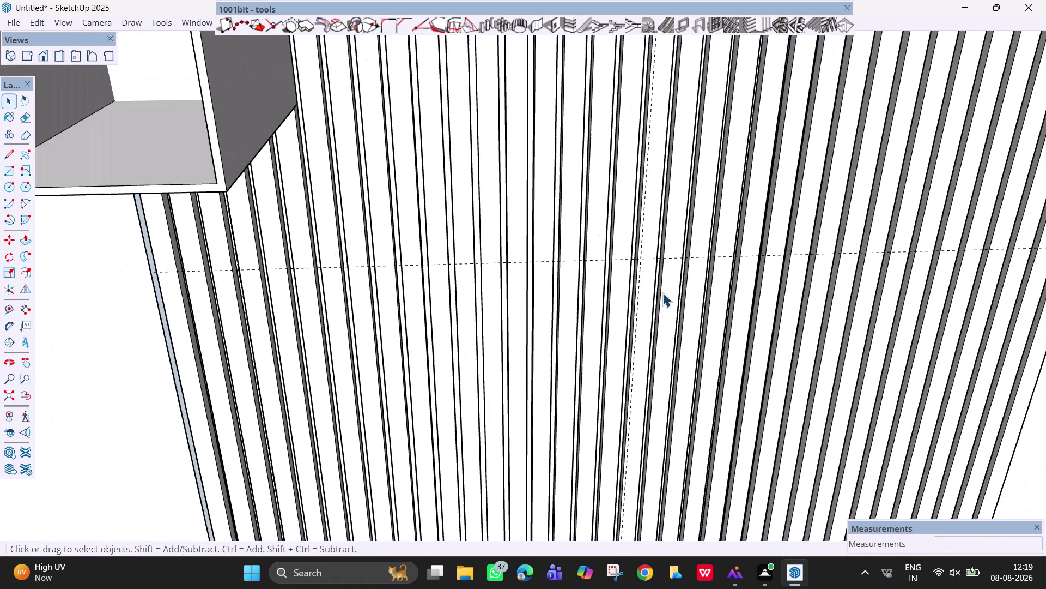
key(r)
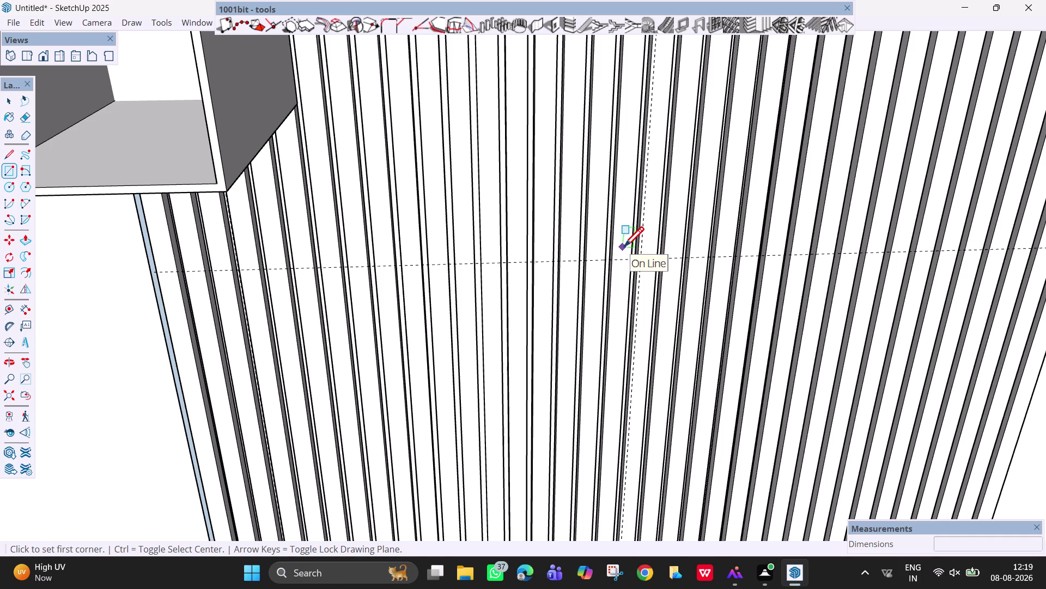
Draw a vertical edge up one slat's face from the 4' guide point.
key(l)
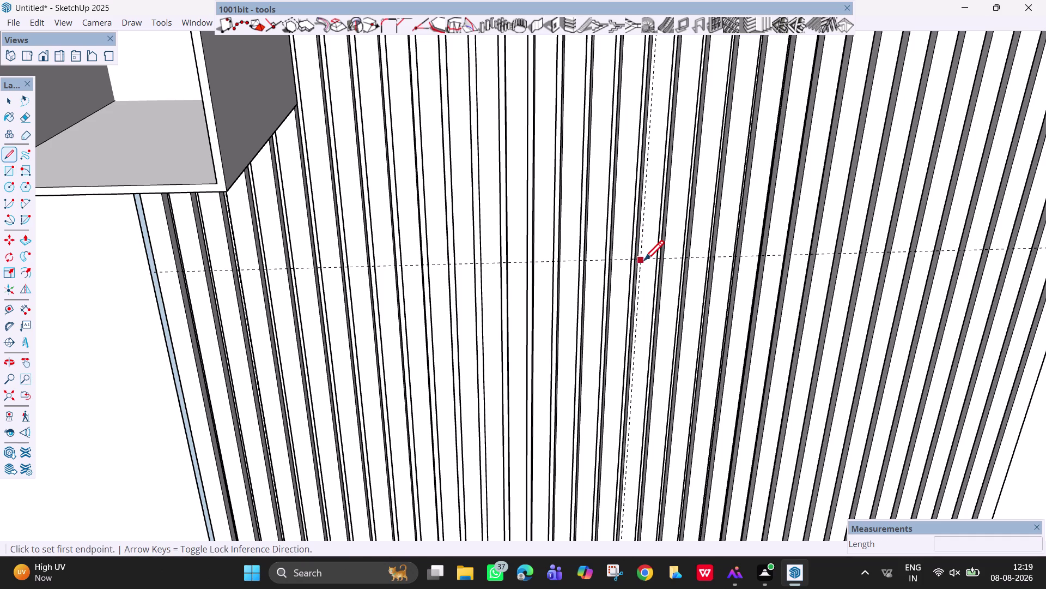
scroll(up, 3)
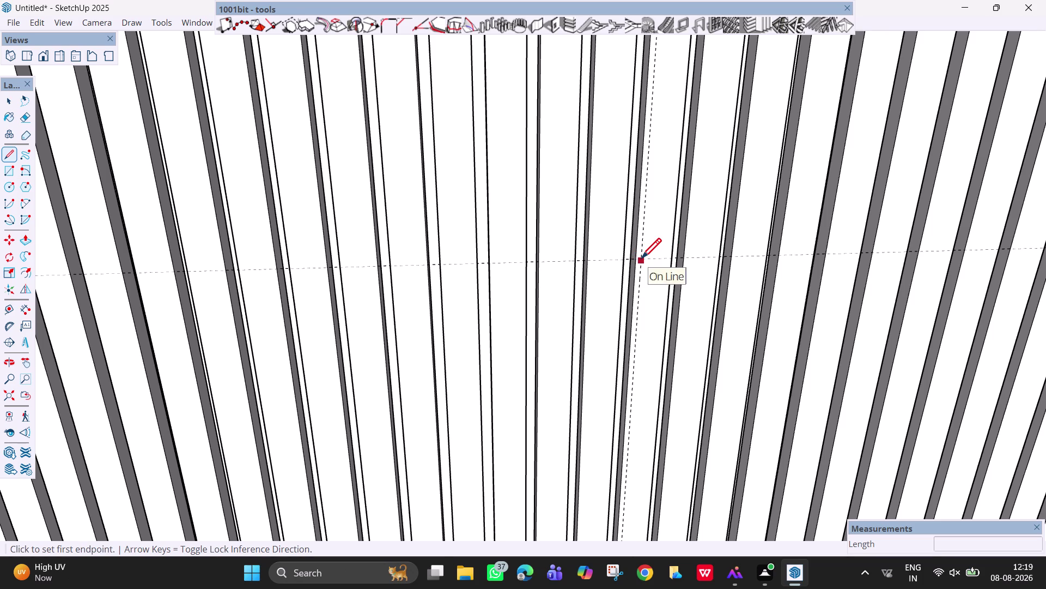
click(643, 260)
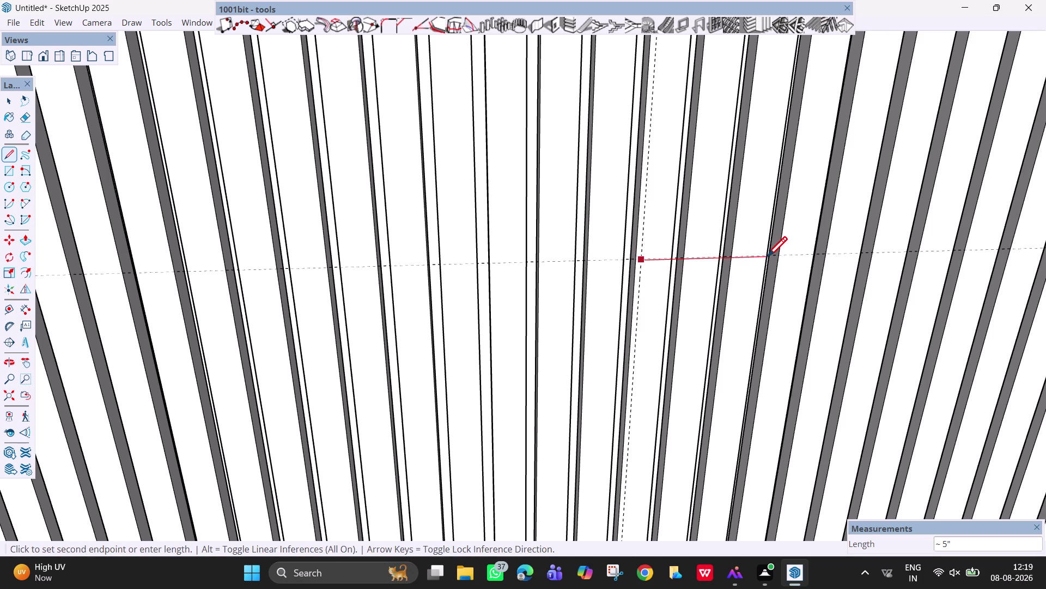
key(Escape)
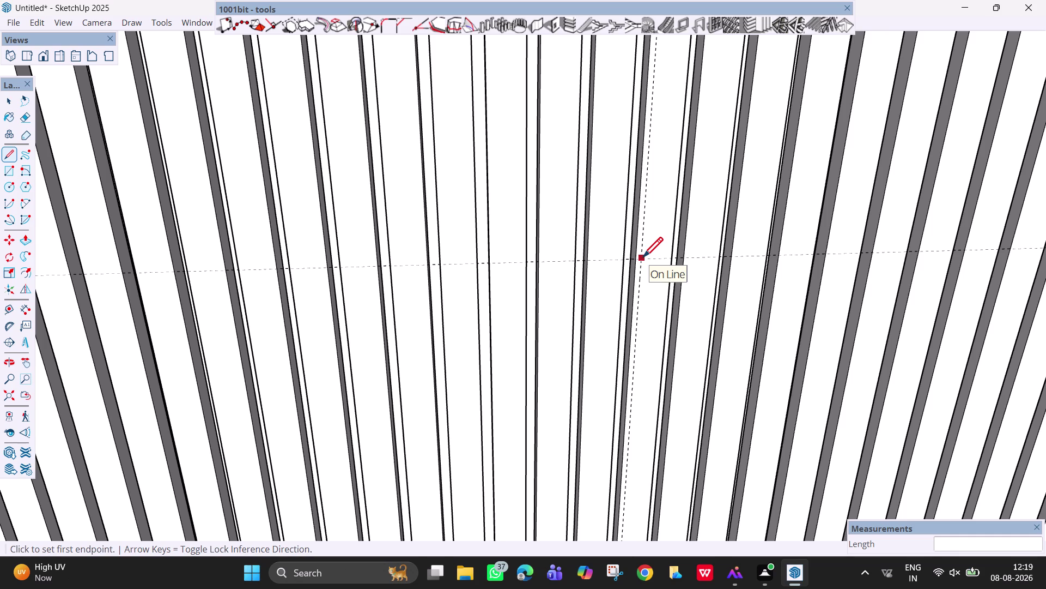
click(643, 259)
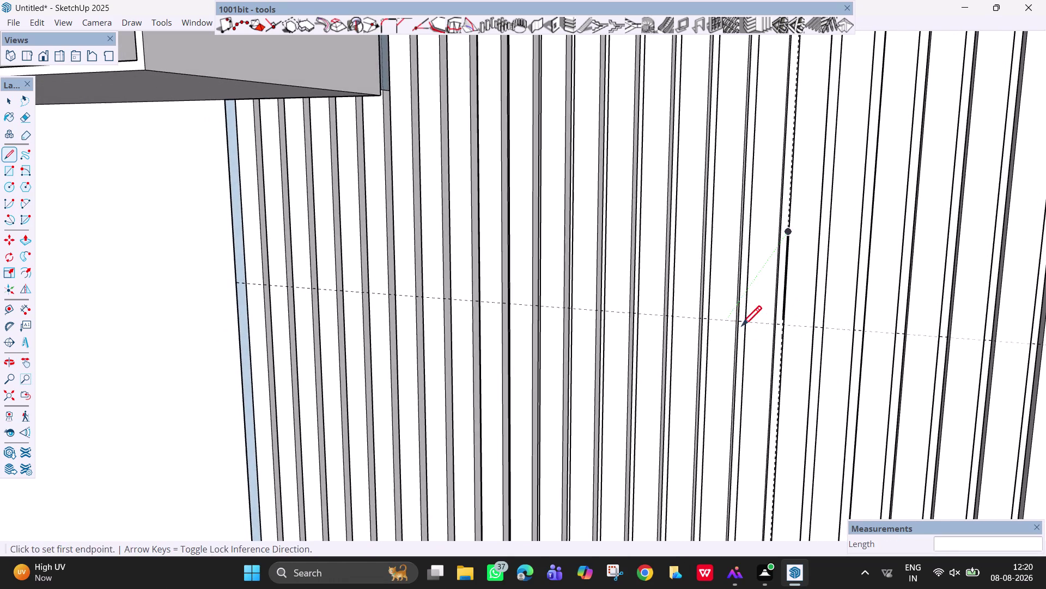
Orbit and pan to bring the slatted panel's left edge into frontal view.
middle_drag(783, 329, 775, 294)
scroll(down, 3)
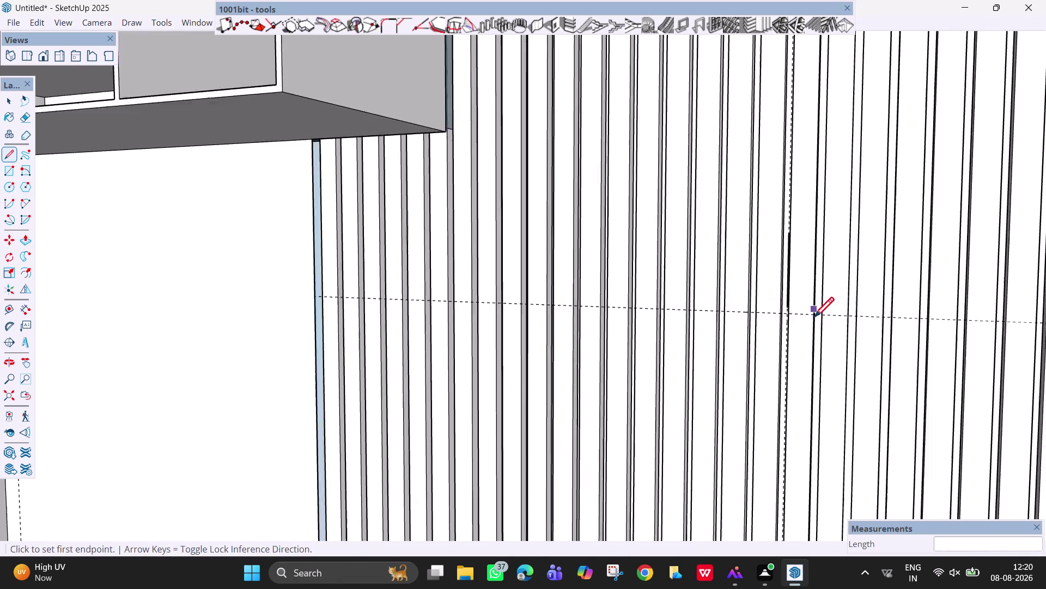
scroll(down, 3)
scroll(down, 3)
middle_drag(828, 347, 838, 341)
key(h)
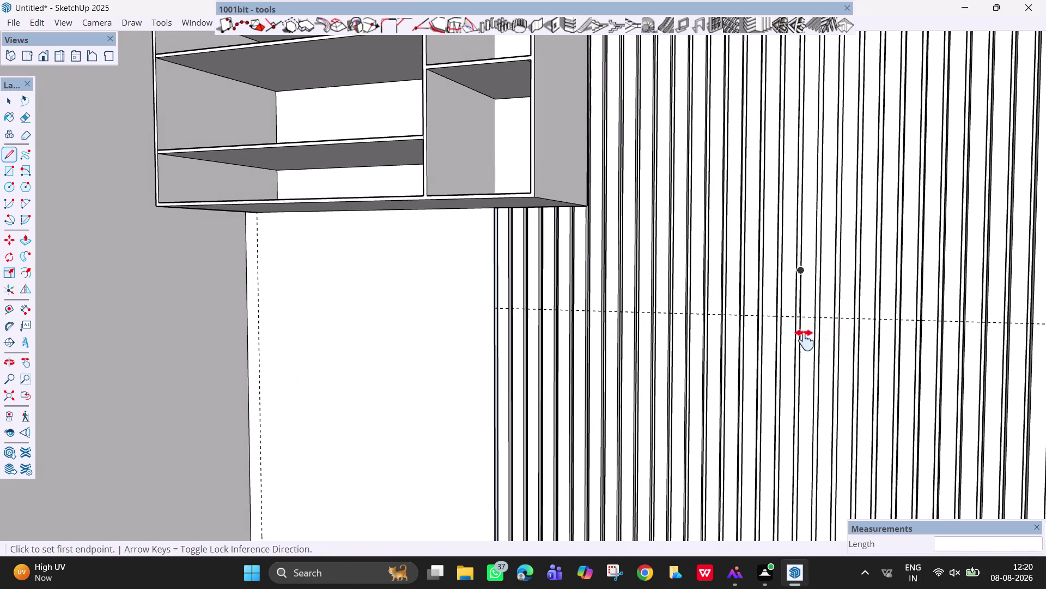
drag(779, 336, 703, 338)
middle_drag(748, 339, 776, 317)
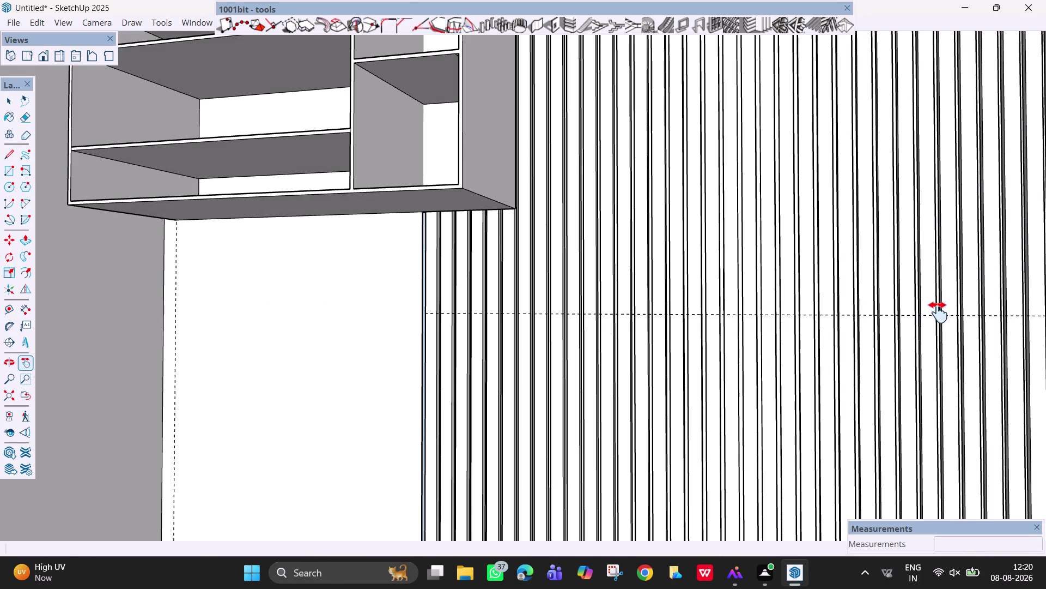
scroll(down, 3)
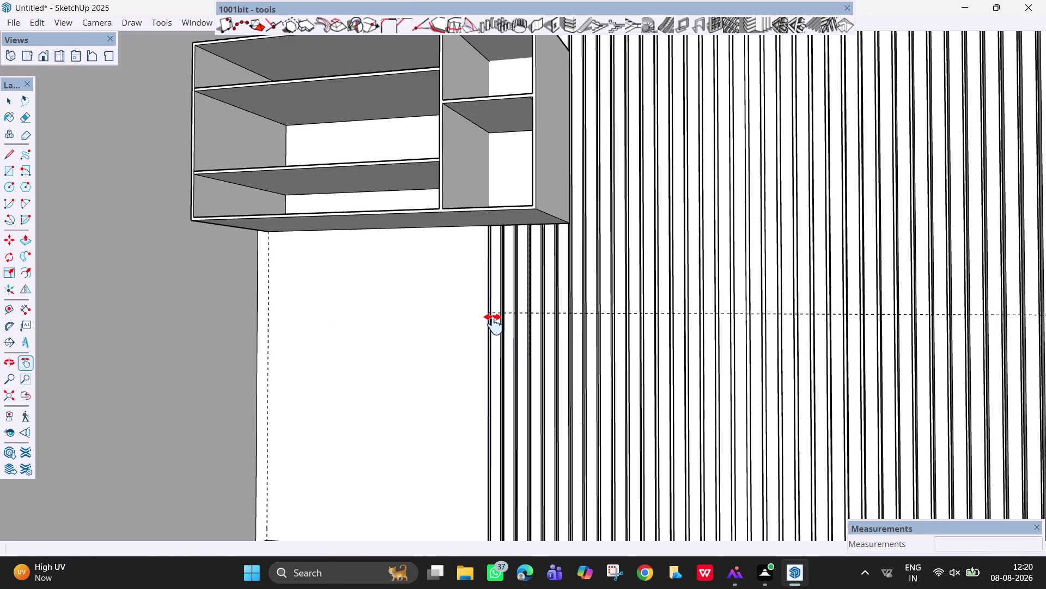
Draw a red-axis line from the panel's left edge across the slats.
key(l)
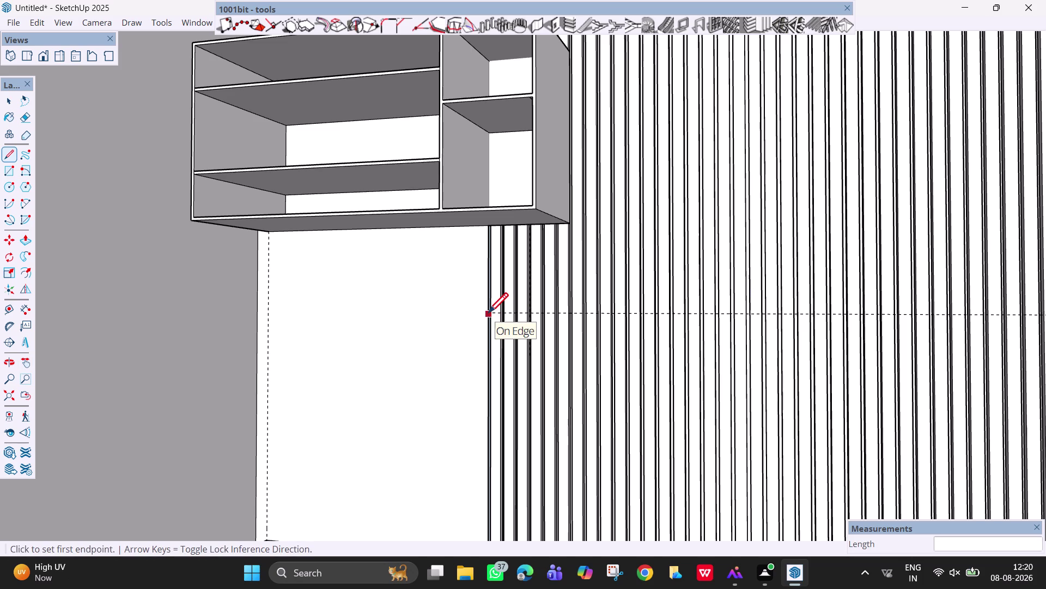
scroll(up, 3)
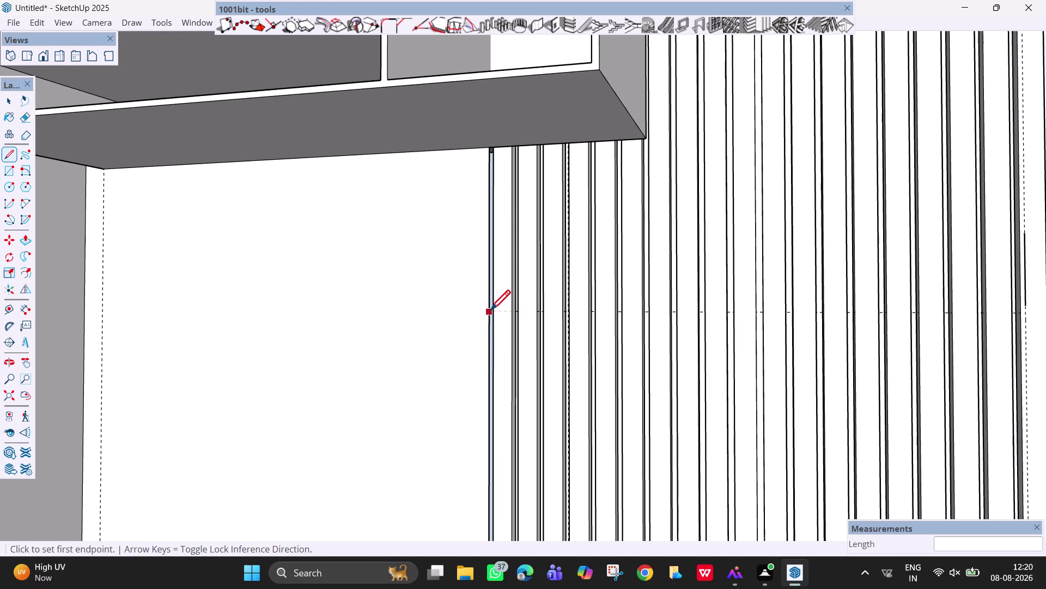
click(490, 312)
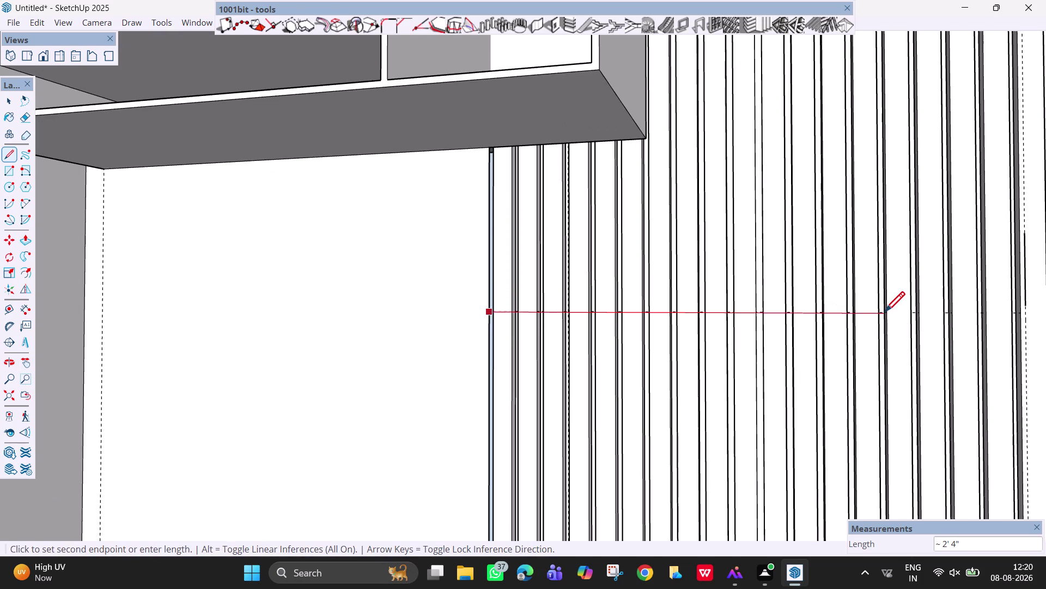
key(Right)
scroll(down, 3)
scroll(down, 3)
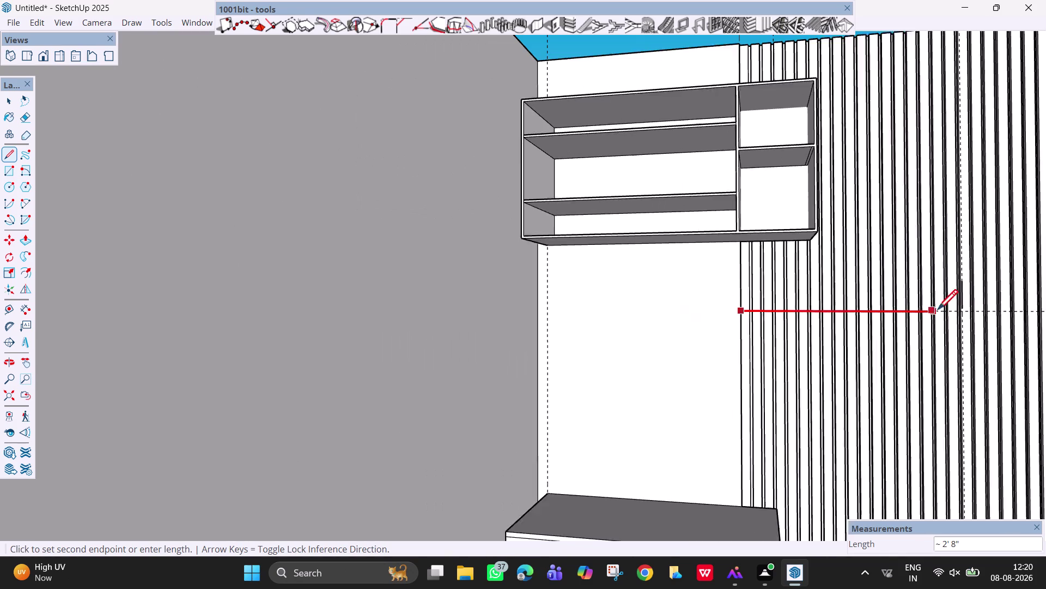
click(1043, 310)
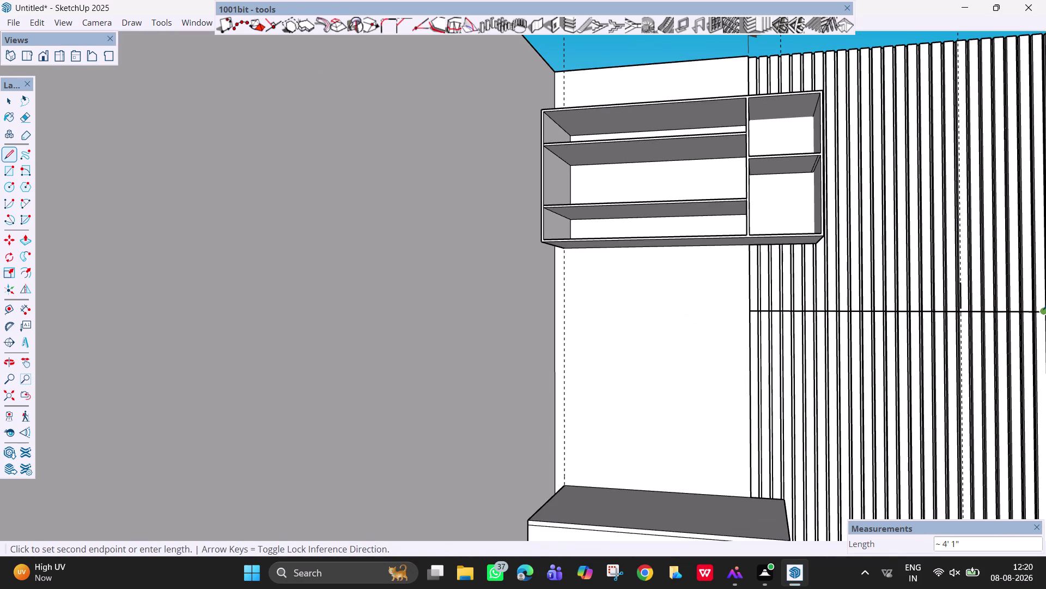
scroll(down, 3)
Orbit out to the whole wall, then pan closer to the new horizontal line.
key(Escape)
middle_drag(970, 321, 996, 333)
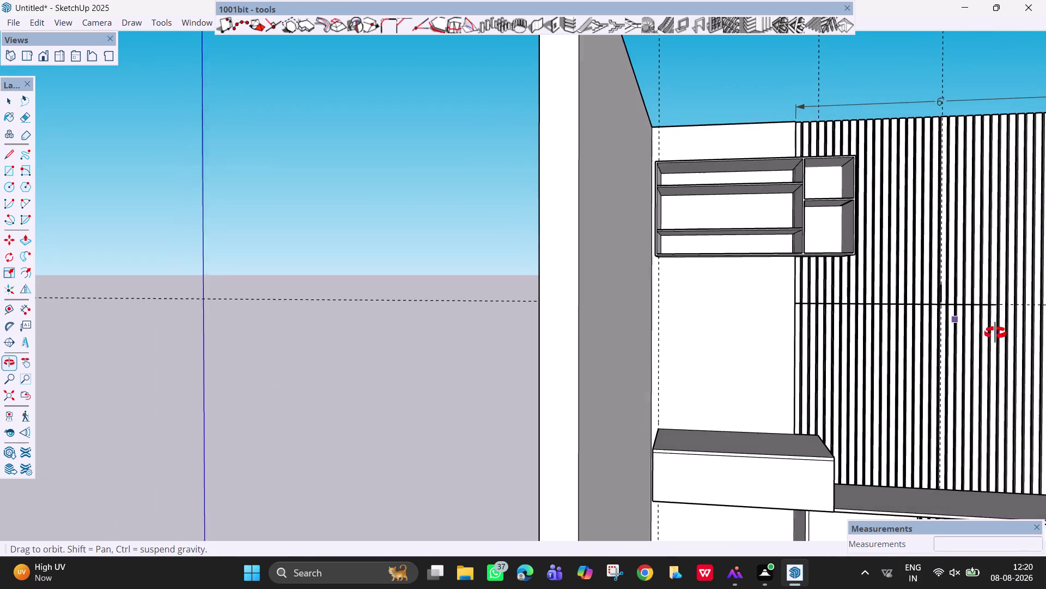
middle_drag(995, 333, 998, 334)
middle_drag(930, 313, 905, 312)
scroll(up, 3)
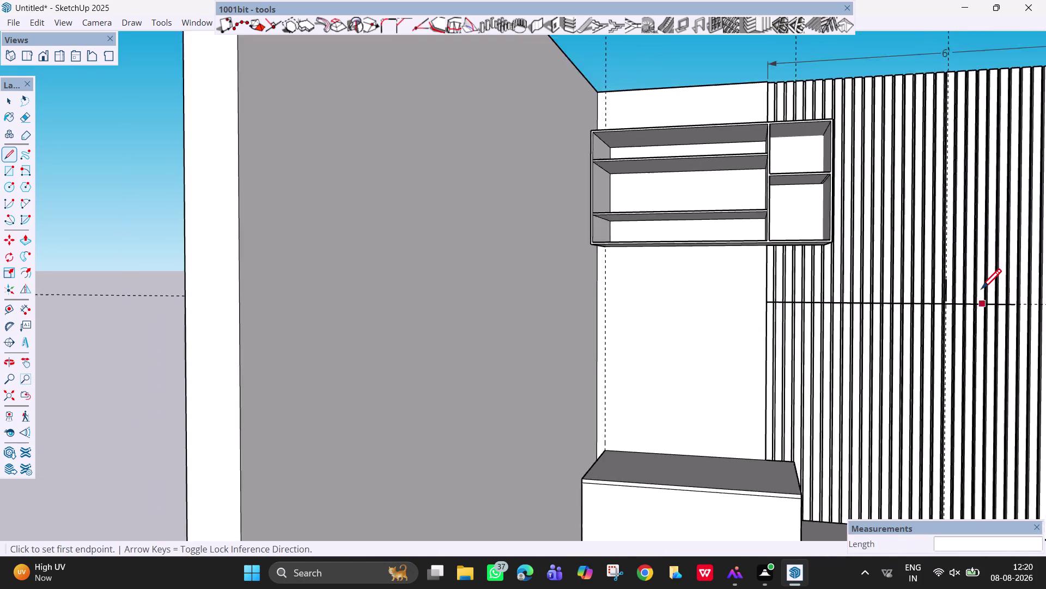
key(h)
drag(975, 298, 773, 304)
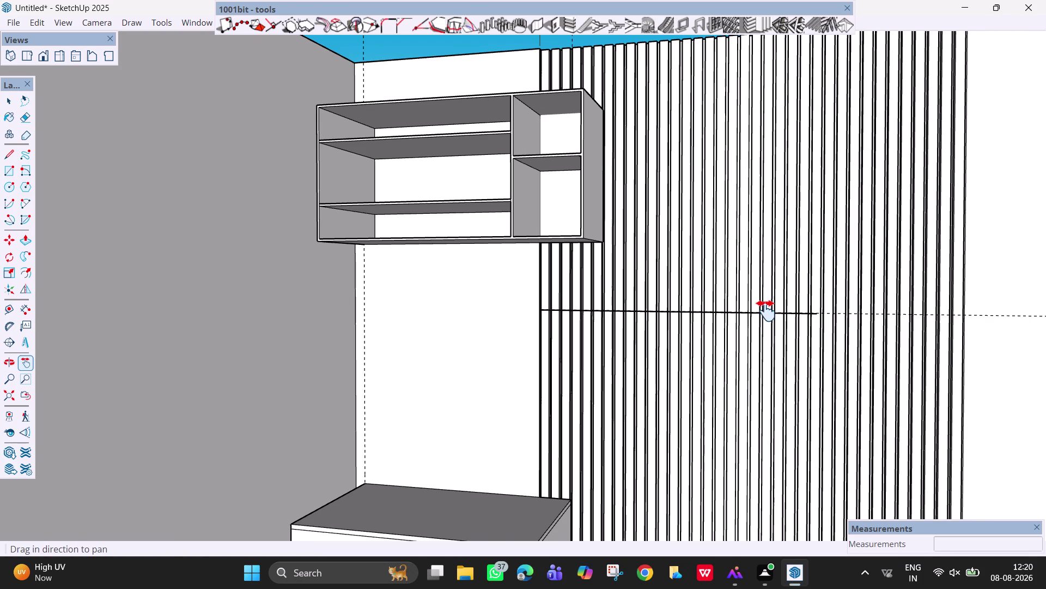
middle_drag(767, 310, 805, 322)
scroll(up, 3)
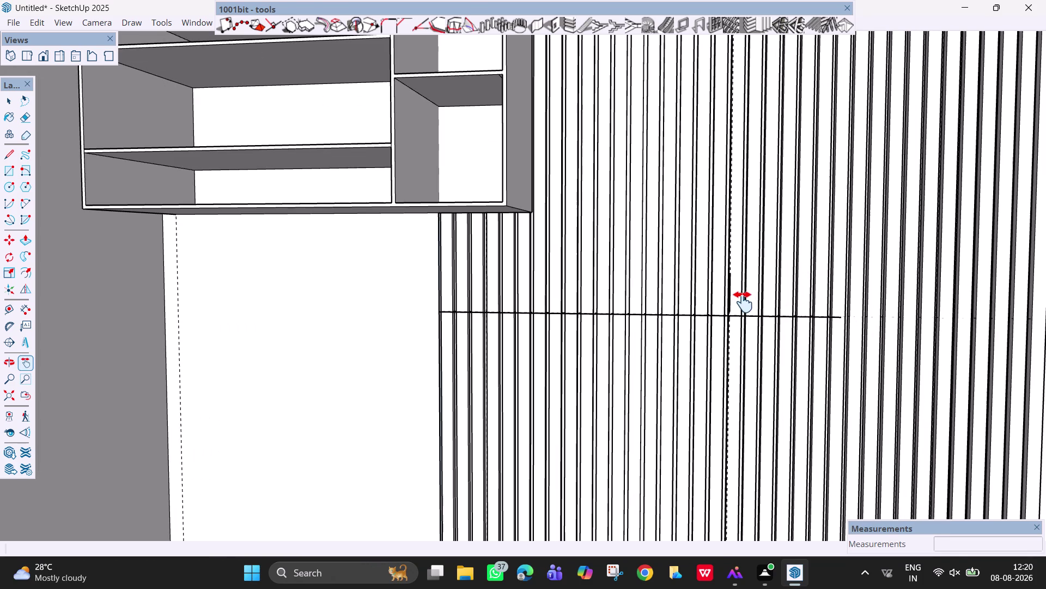
key(l)
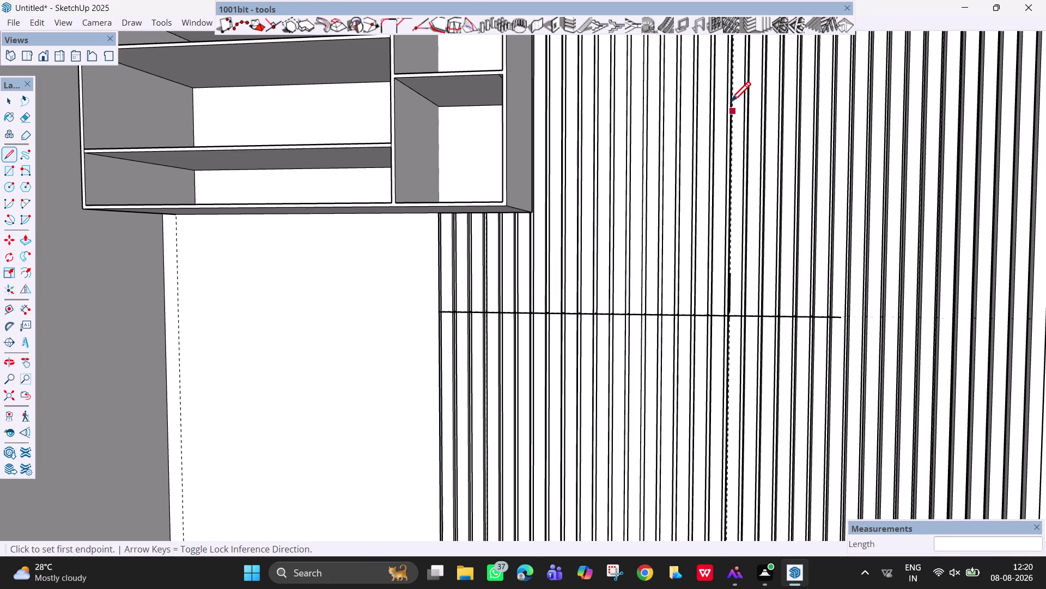
scroll(up, 3)
Draw a blue-axis line from near a slat's top to below the horizontal line.
scroll(up, 3)
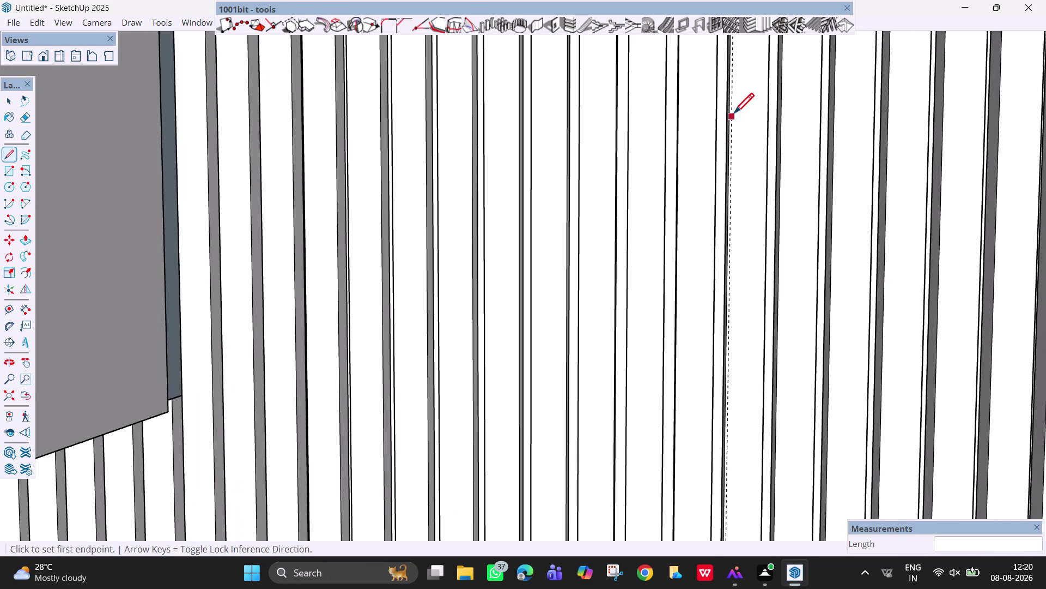
click(733, 114)
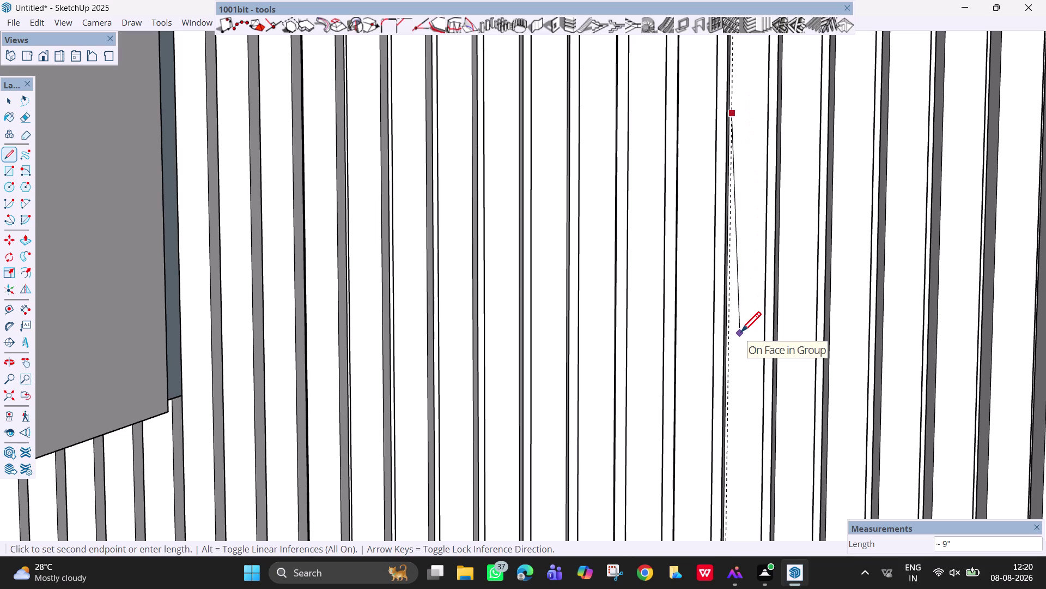
key(Left)
key(Up)
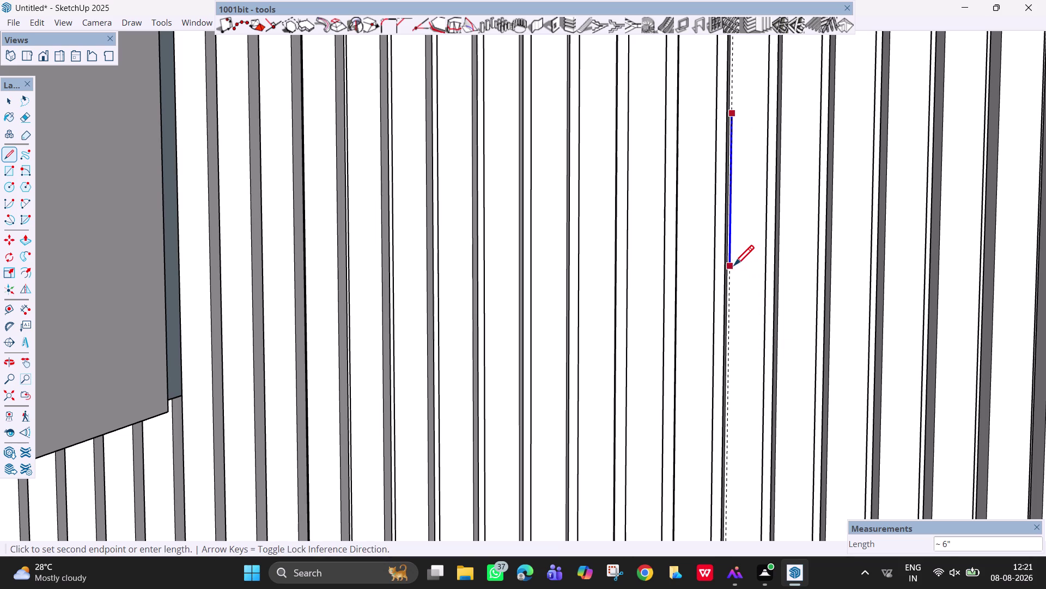
scroll(down, 3)
scroll(down, 3)
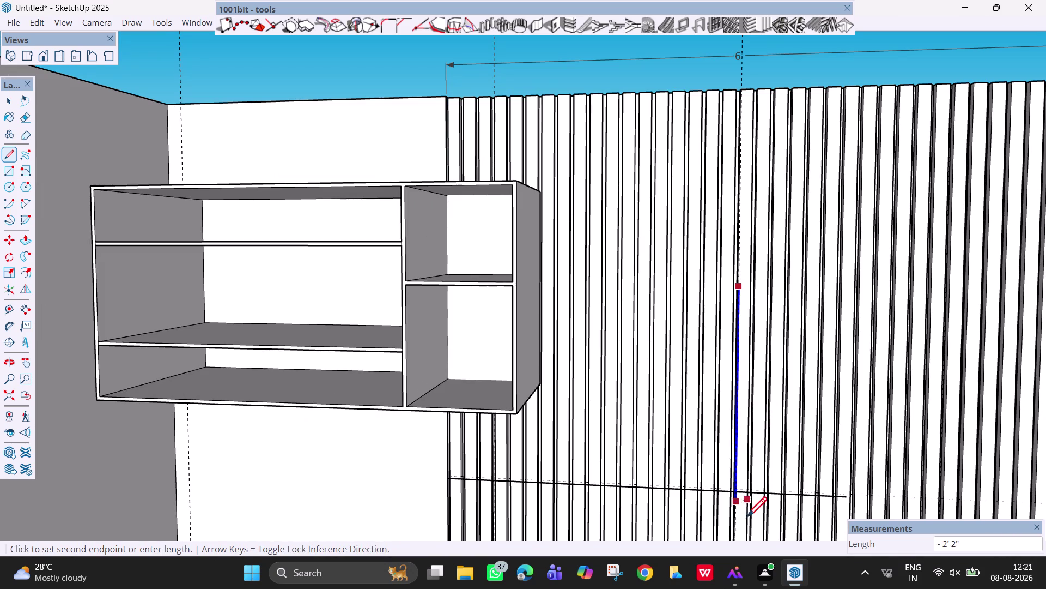
click(743, 536)
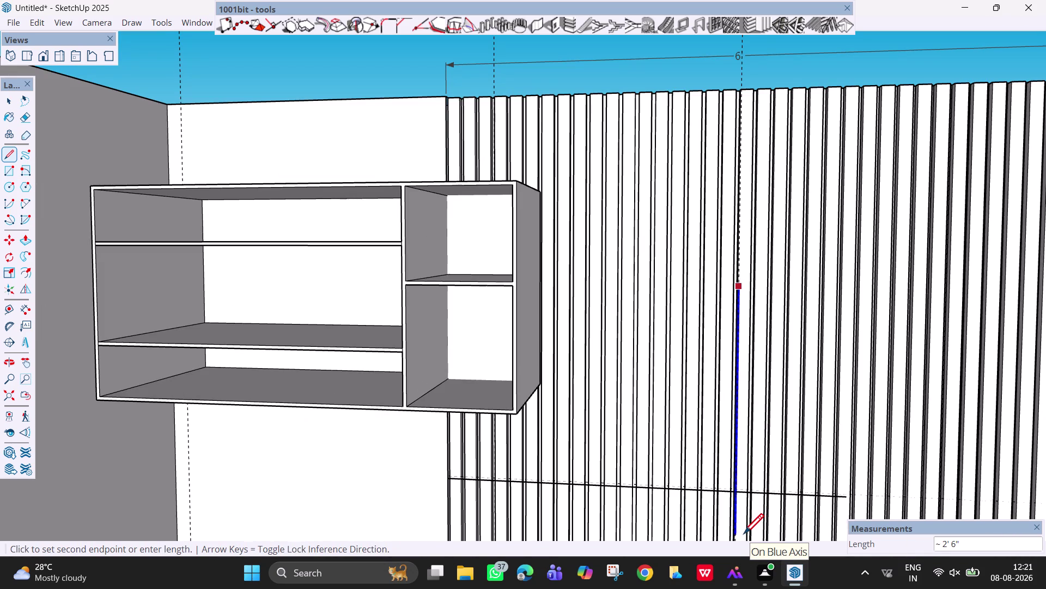
key(Escape)
Pan to centre the lines' intersection and start a new line there.
scroll(up, 3)
scroll(up, 3)
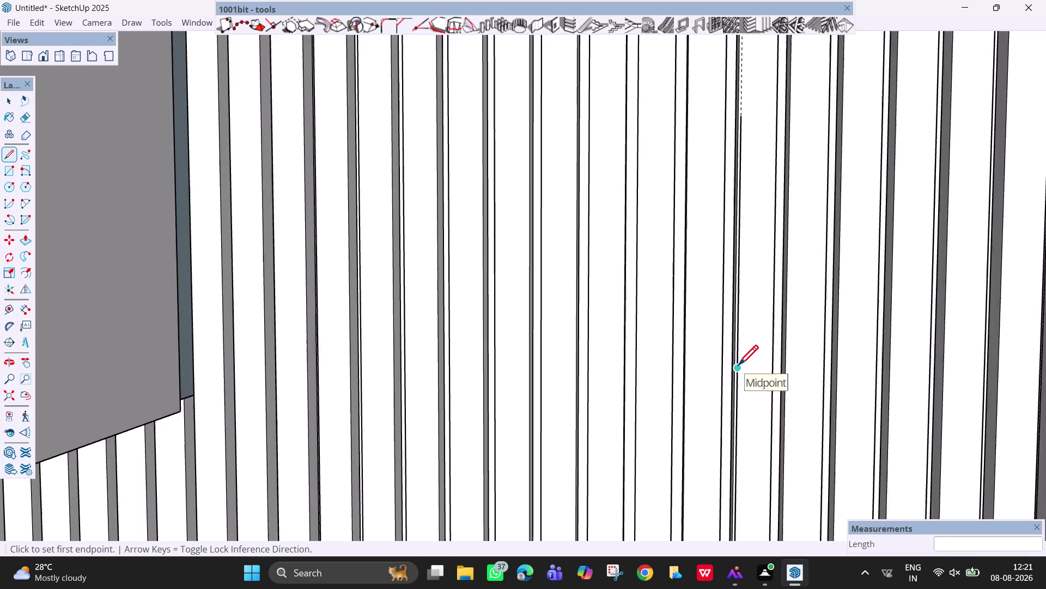
scroll(up, 3)
scroll(up, 3)
scroll(down, 3)
scroll(down, 3)
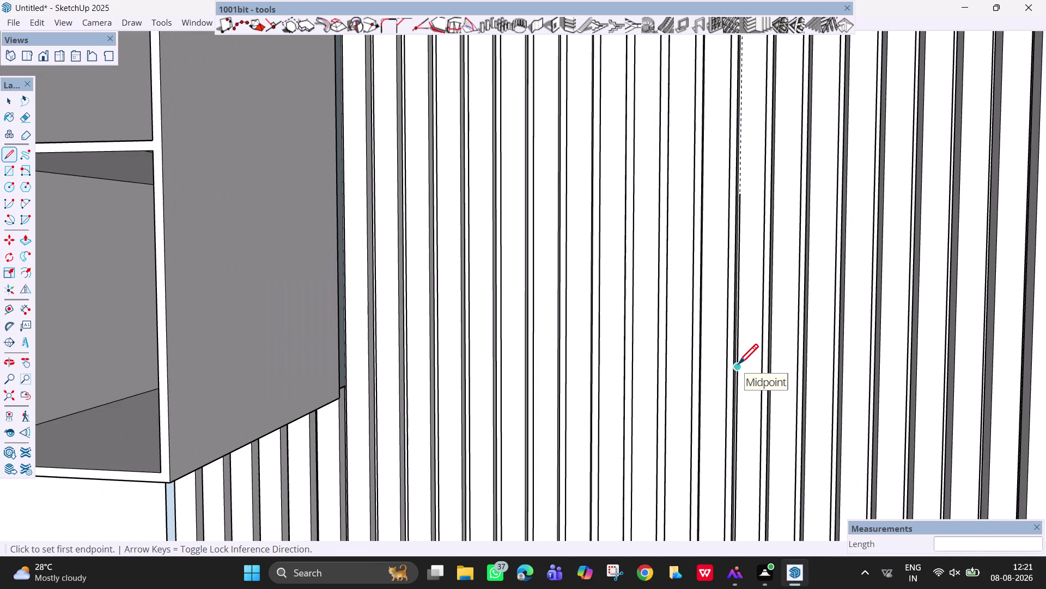
scroll(down, 3)
key(h)
drag(736, 477, 722, 302)
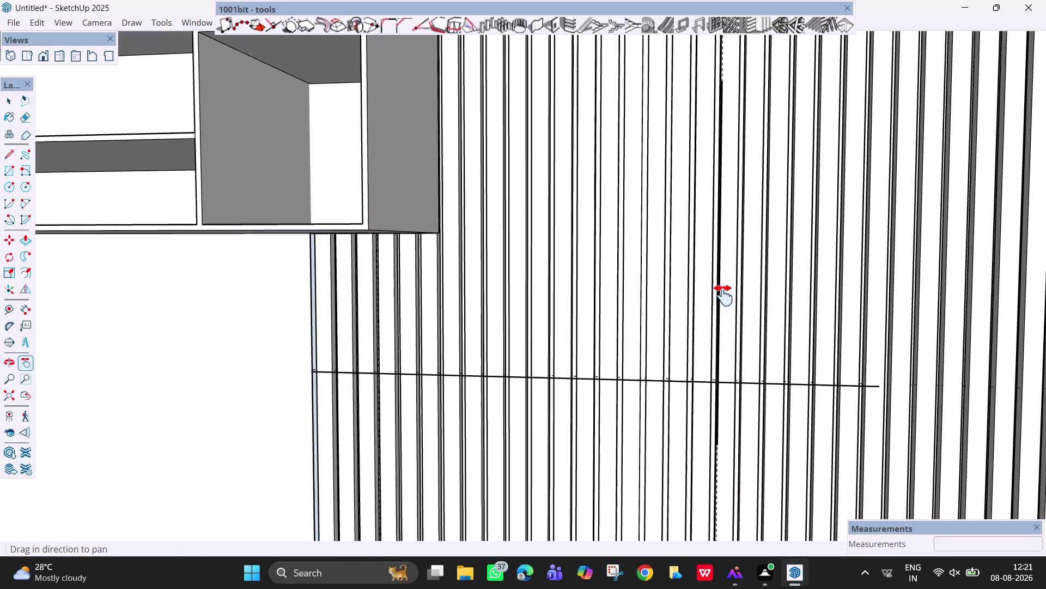
drag(722, 302, 725, 285)
middle_drag(776, 402, 787, 386)
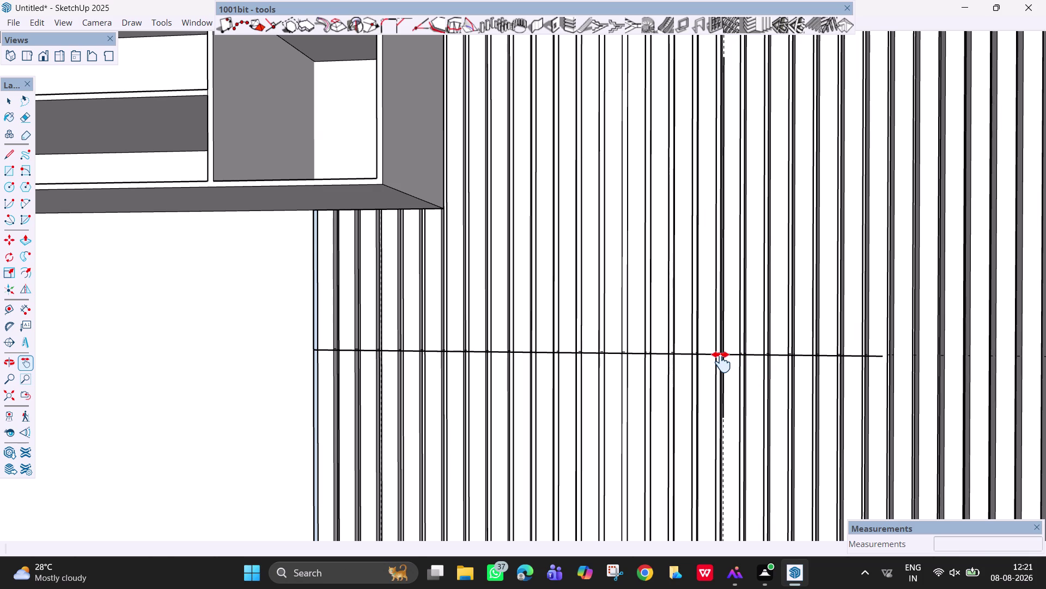
key(l)
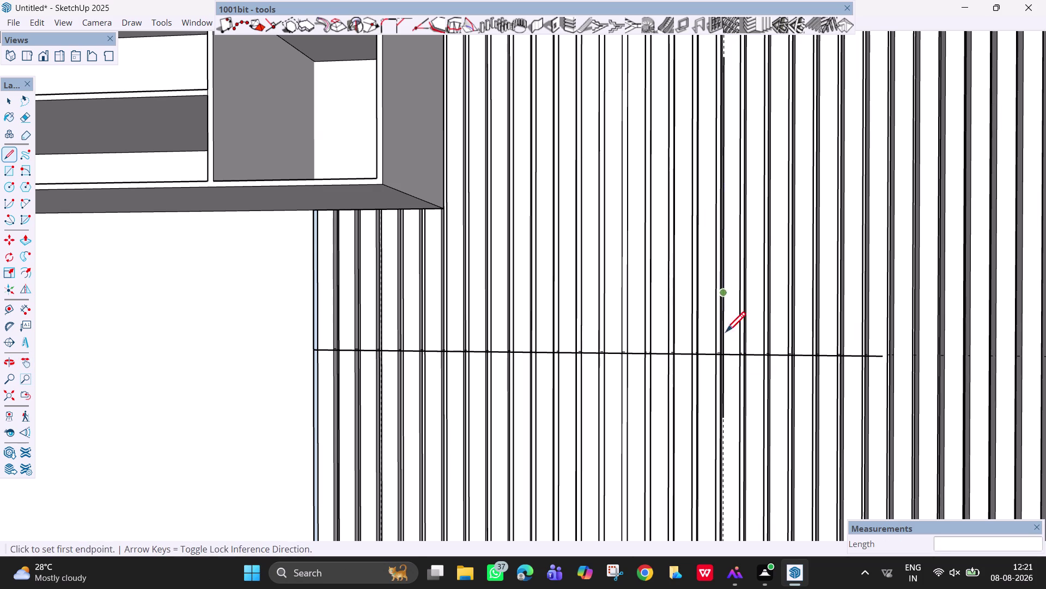
click(724, 358)
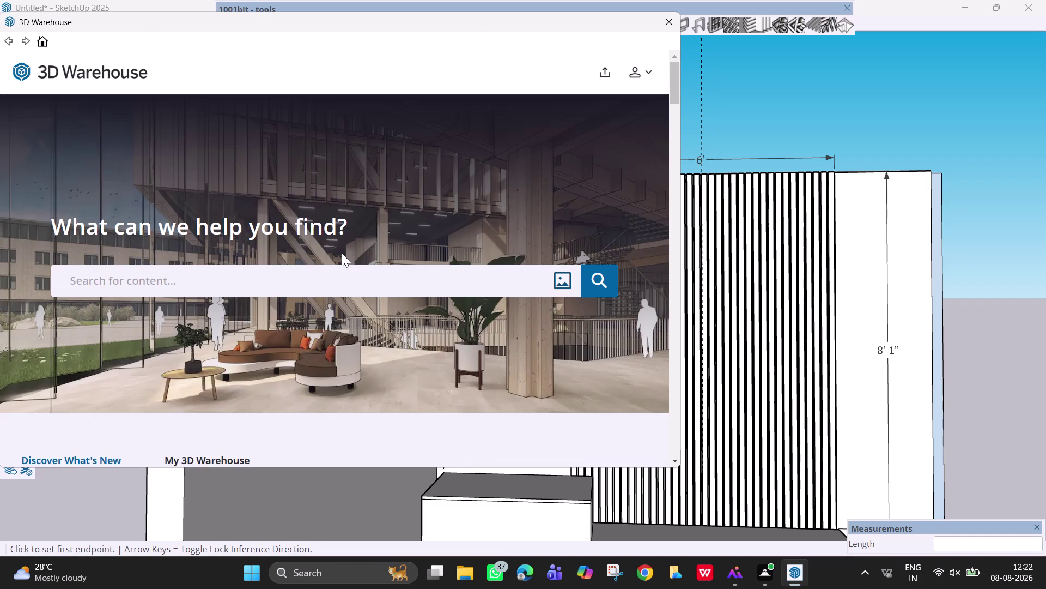
Open 3D Warehouse from the Window menu and select its search box.
click(364, 284)
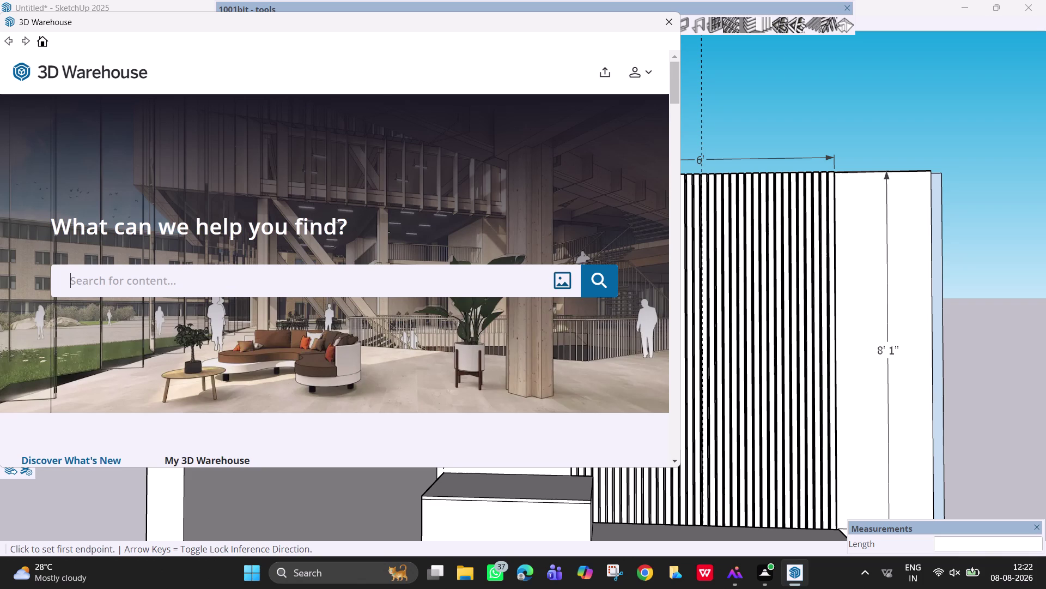
Search 3D Warehouse for 'tv' and browse the first results.
text(tv)
key(Return)
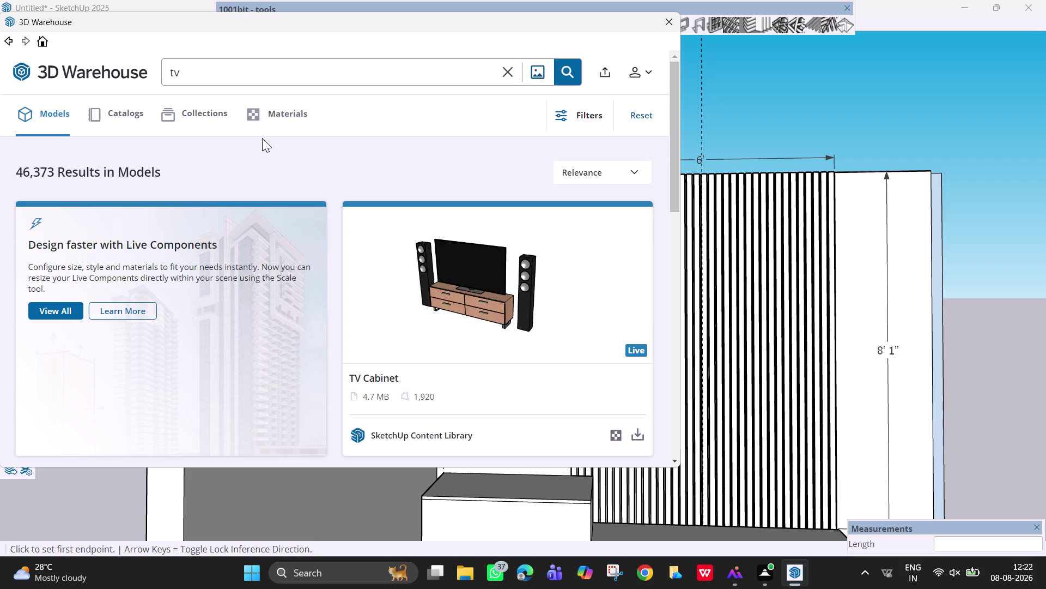
scroll(down, 3)
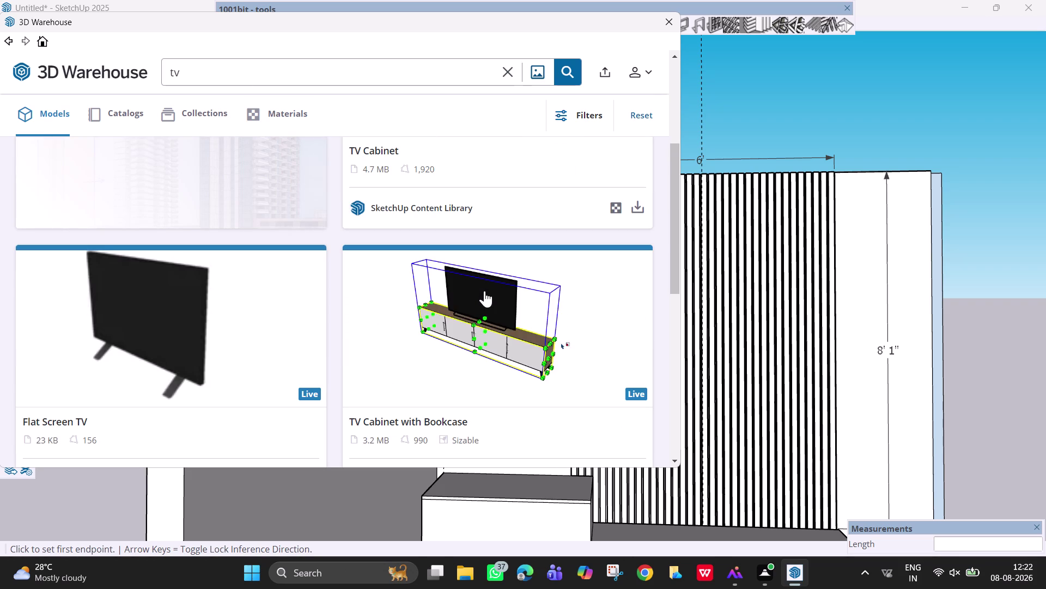
scroll(down, 3)
scroll(down, 3)
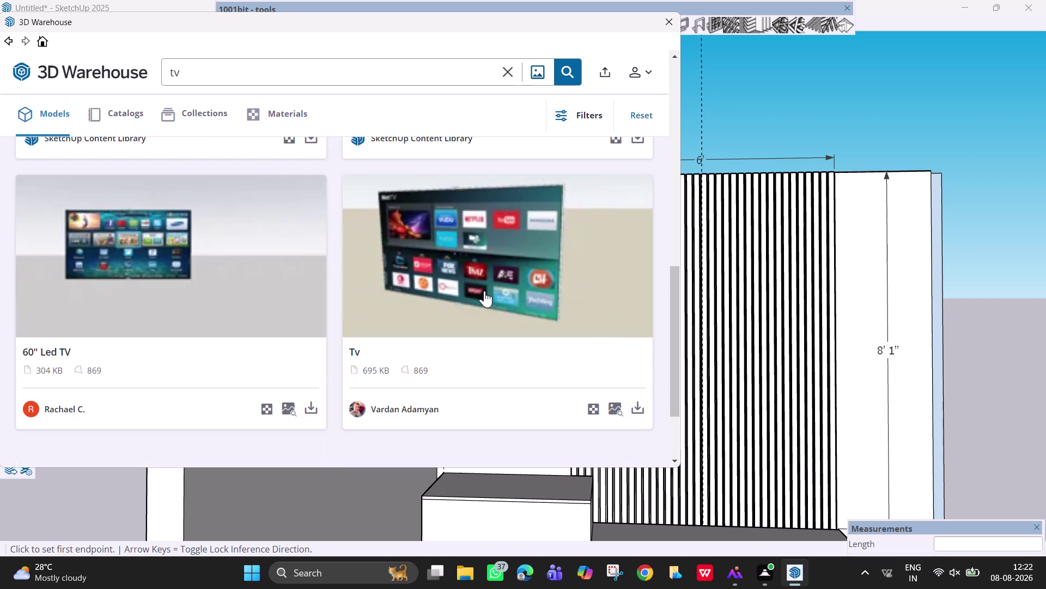
scroll(down, 3)
scroll(down, 3)
click(354, 400)
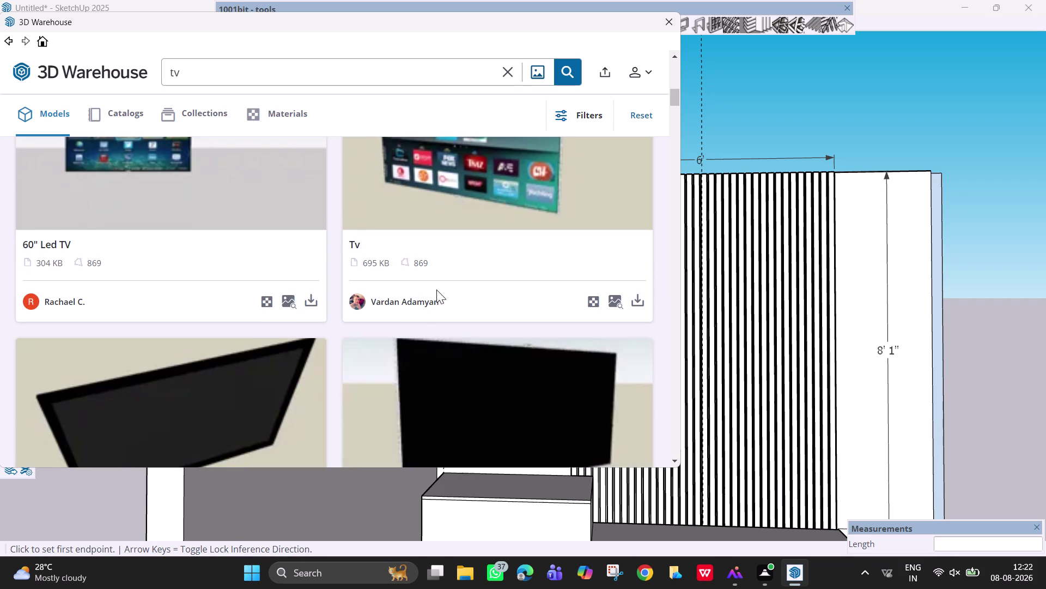
Scroll the results and download the red Roku-screen TV into the model.
scroll(down, 3)
scroll(down, 3)
scroll(down, 3)
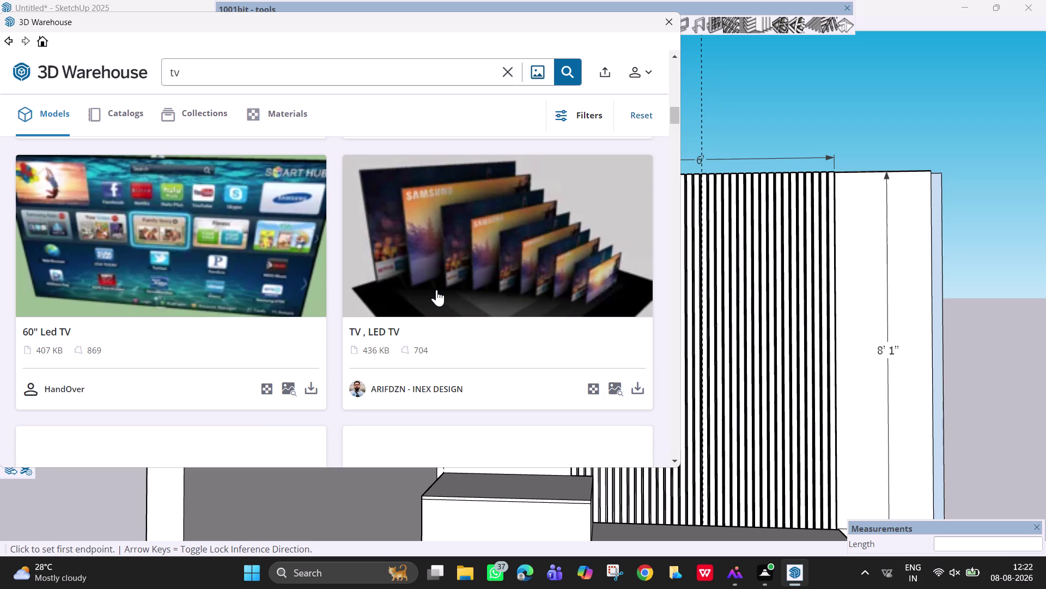
scroll(down, 3)
scroll(down, 3)
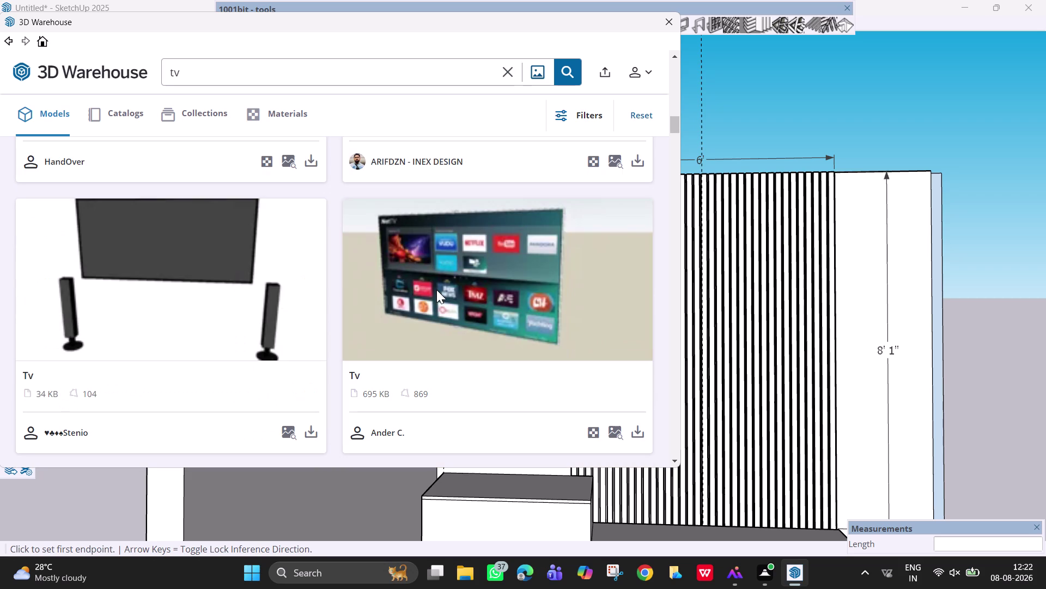
scroll(down, 3)
scroll(down, 3)
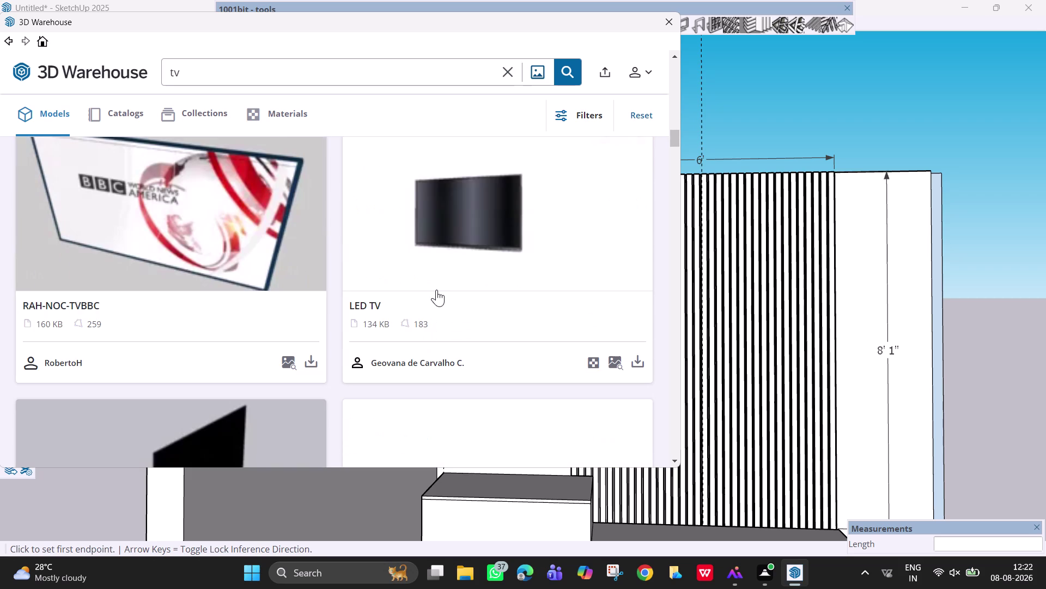
scroll(down, 3)
scroll(down, 3)
scroll(down, 3)
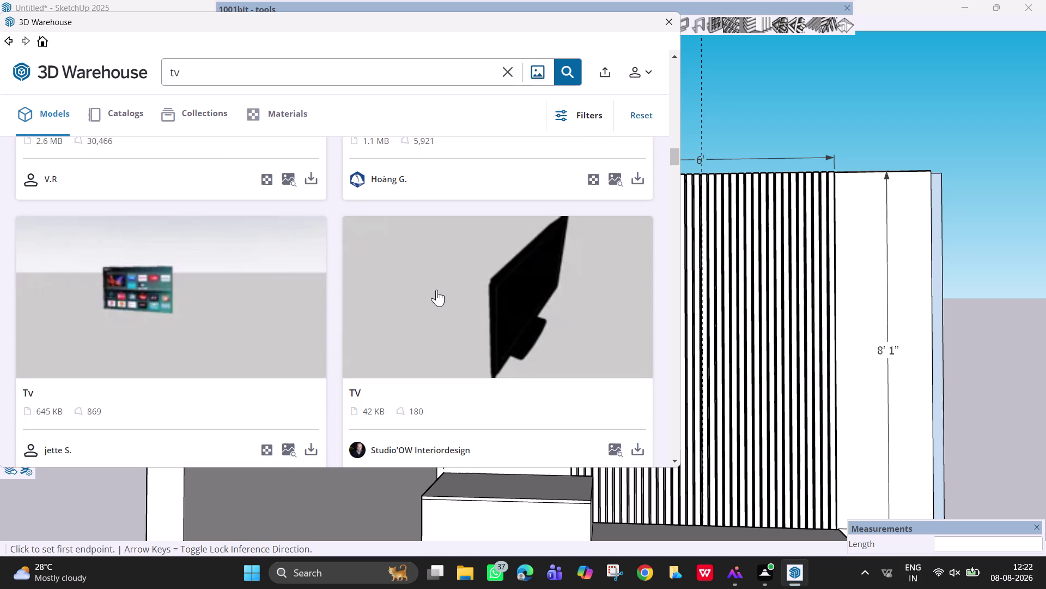
scroll(up, 3)
scroll(down, 3)
scroll(down, 3)
scroll(down, 3)
scroll(down, 3)
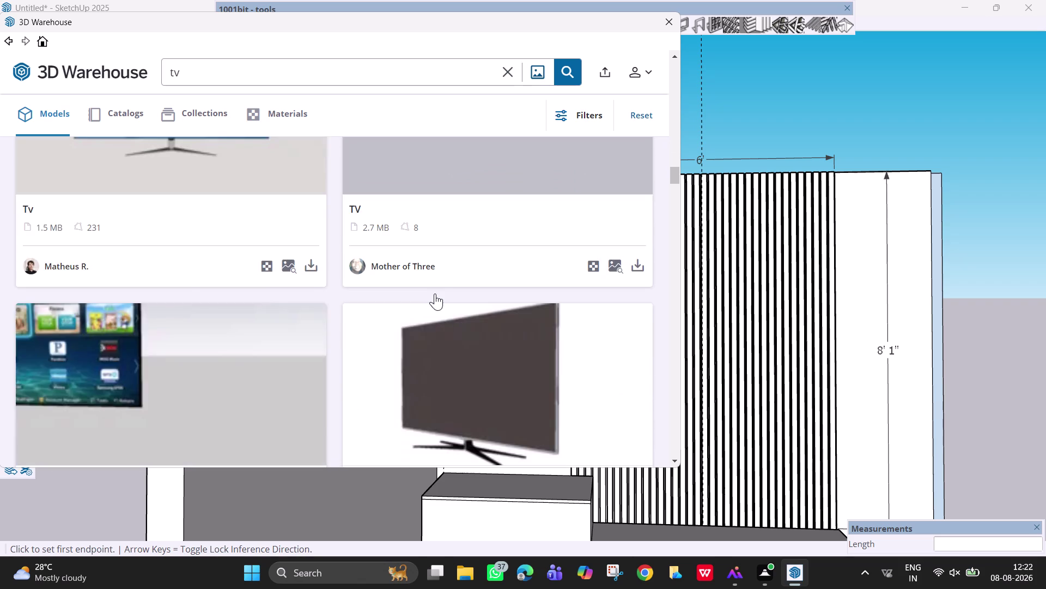
scroll(down, 3)
scroll(down, 3)
scroll(down, 3)
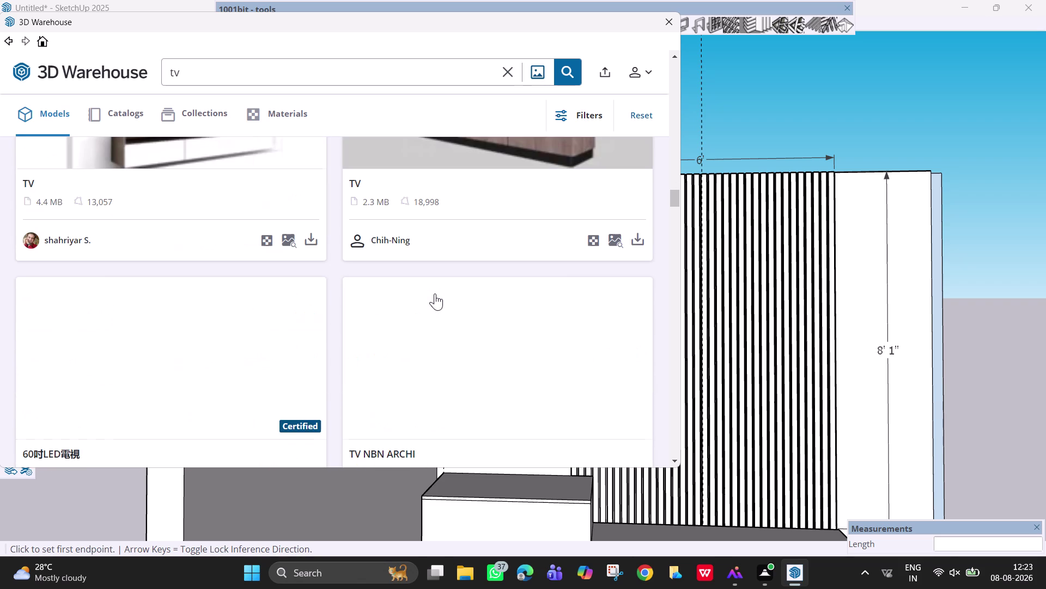
scroll(down, 3)
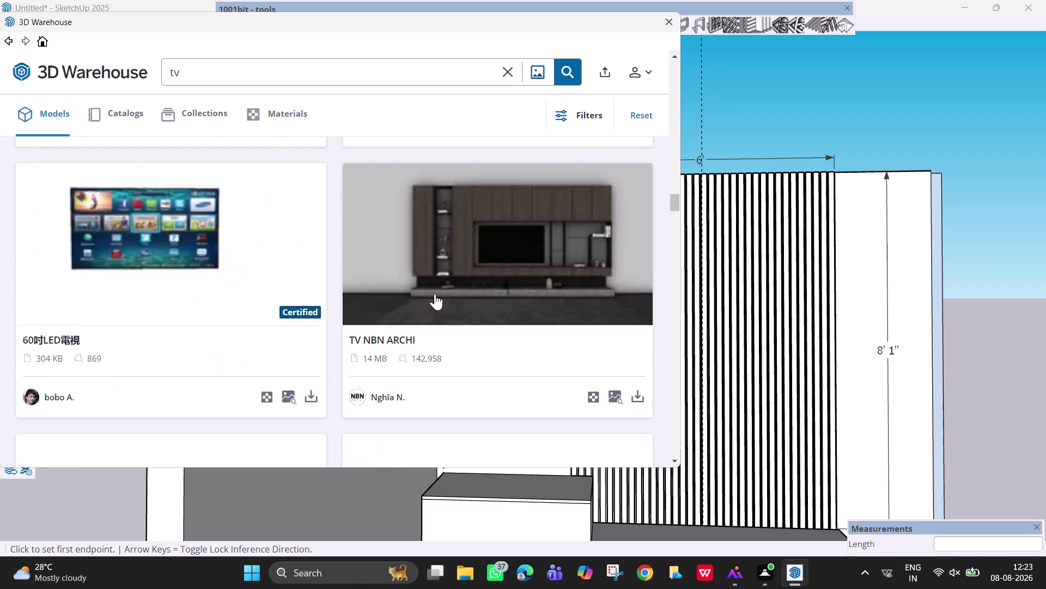
scroll(down, 3)
scroll(up, 3)
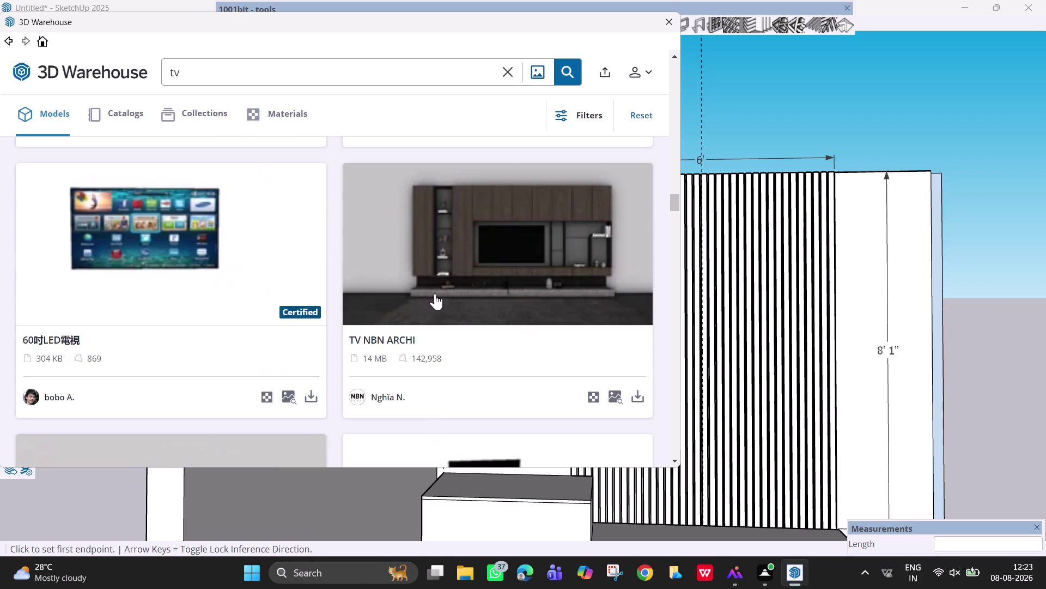
scroll(up, 3)
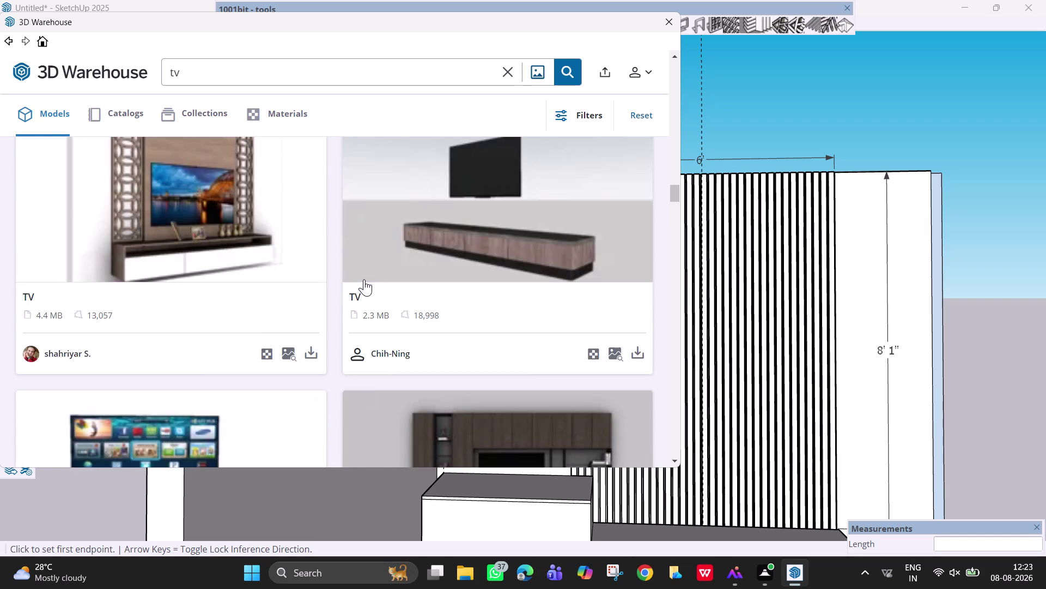
scroll(up, 3)
scroll(up, 3)
scroll(up, 3)
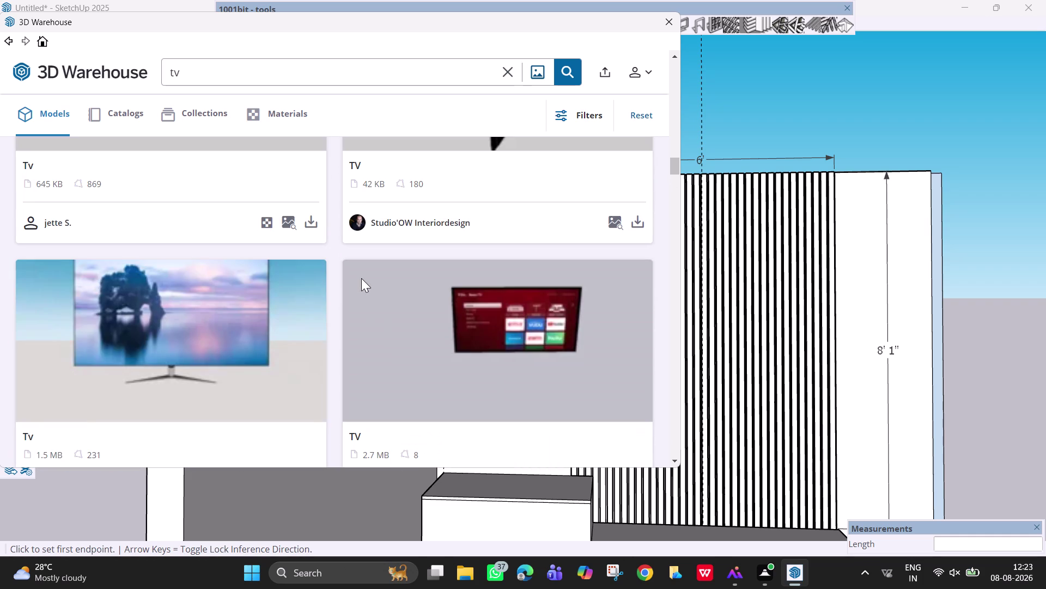
scroll(down, 3)
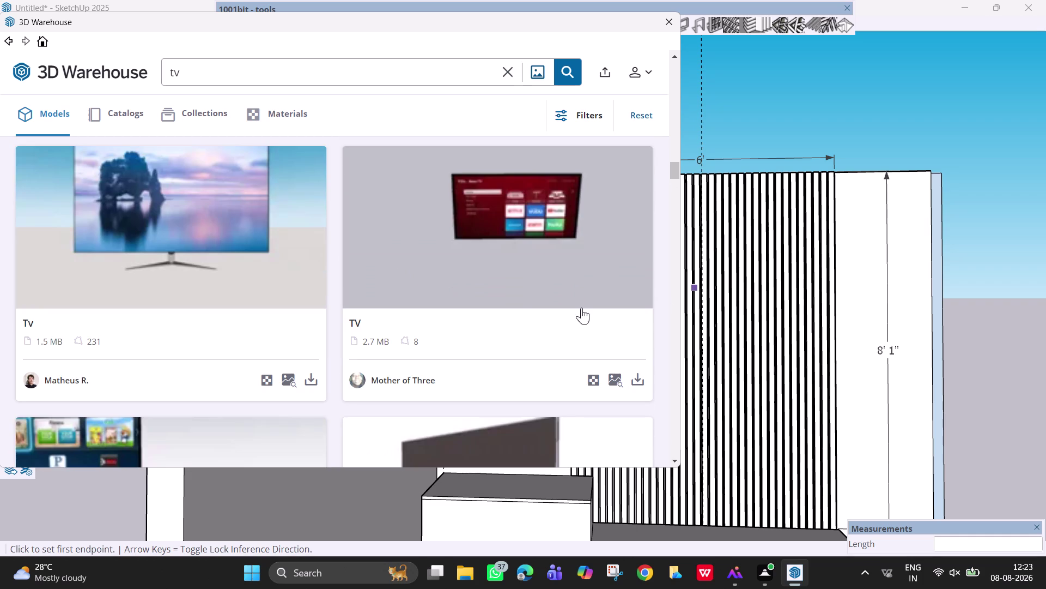
scroll(up, 3)
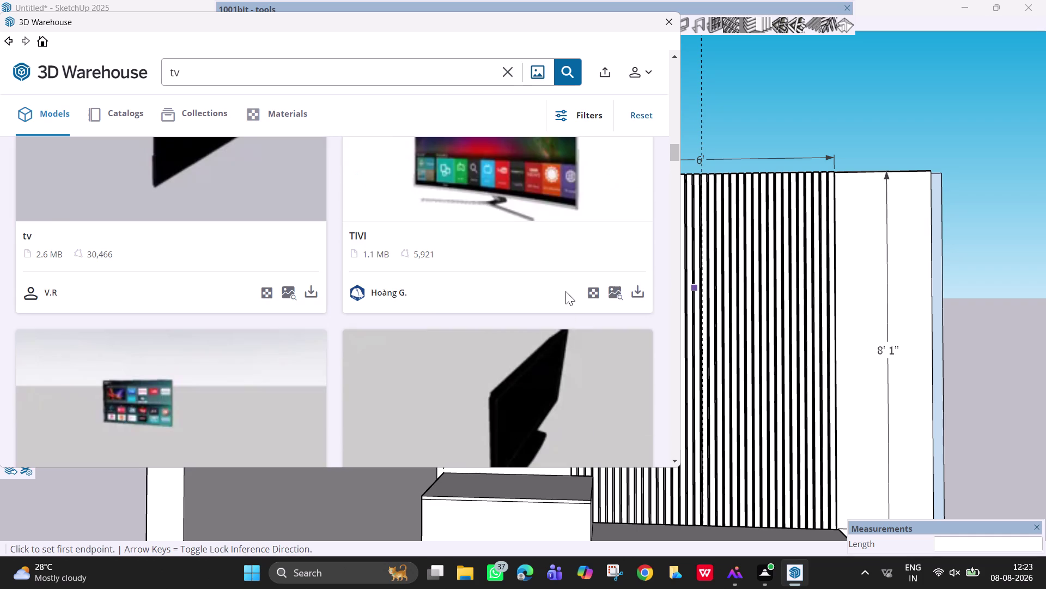
scroll(down, 3)
scroll(down, 3)
scroll(down, 3)
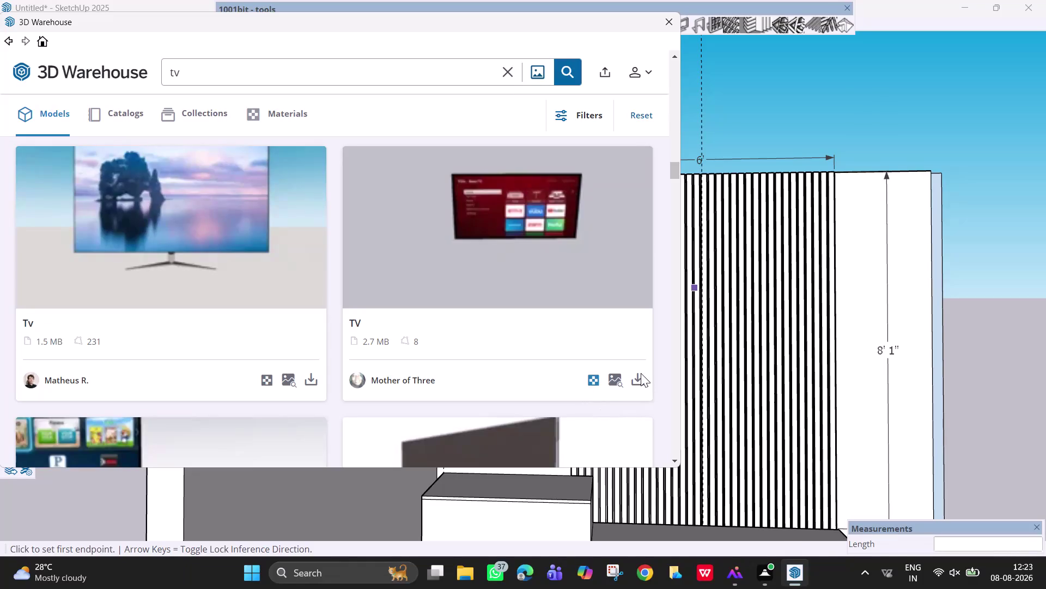
click(632, 382)
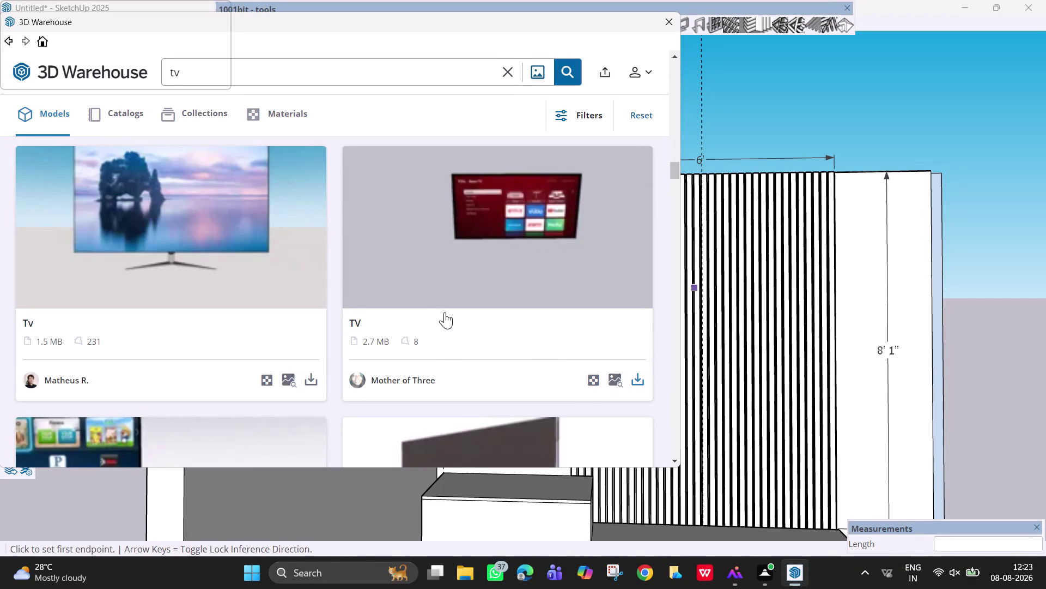
click(289, 259)
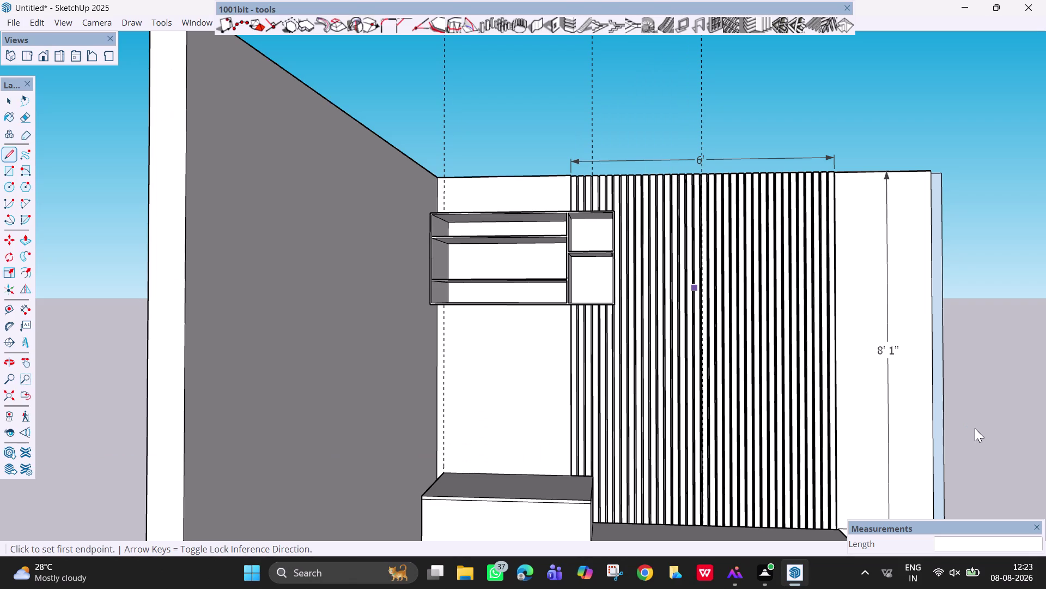
Zoom out and drop the Roku TV component onto the slatted panel above the console.
scroll(down, 3)
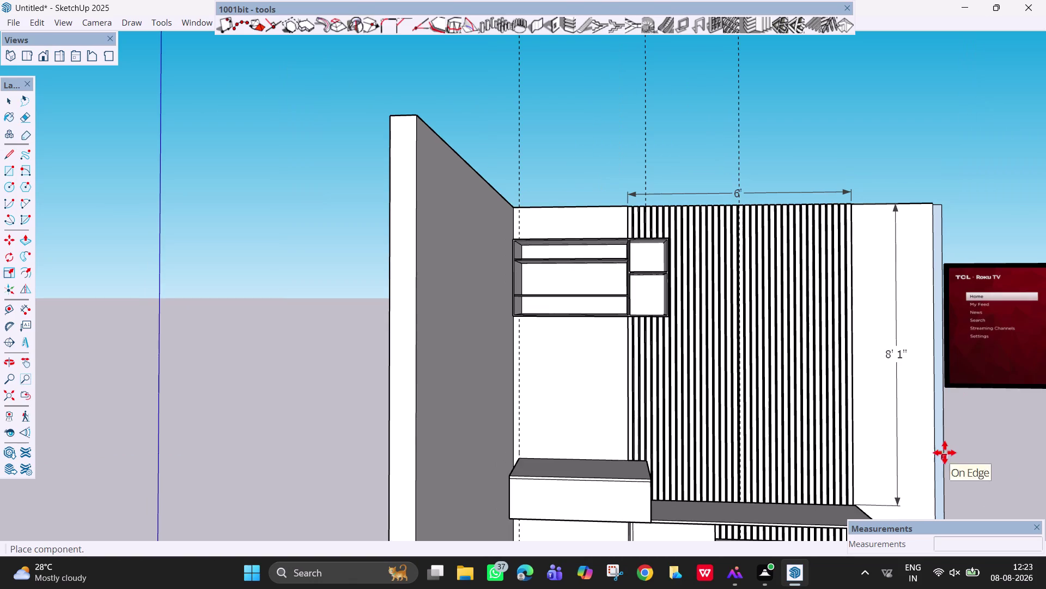
scroll(down, 3)
scroll(down, 3)
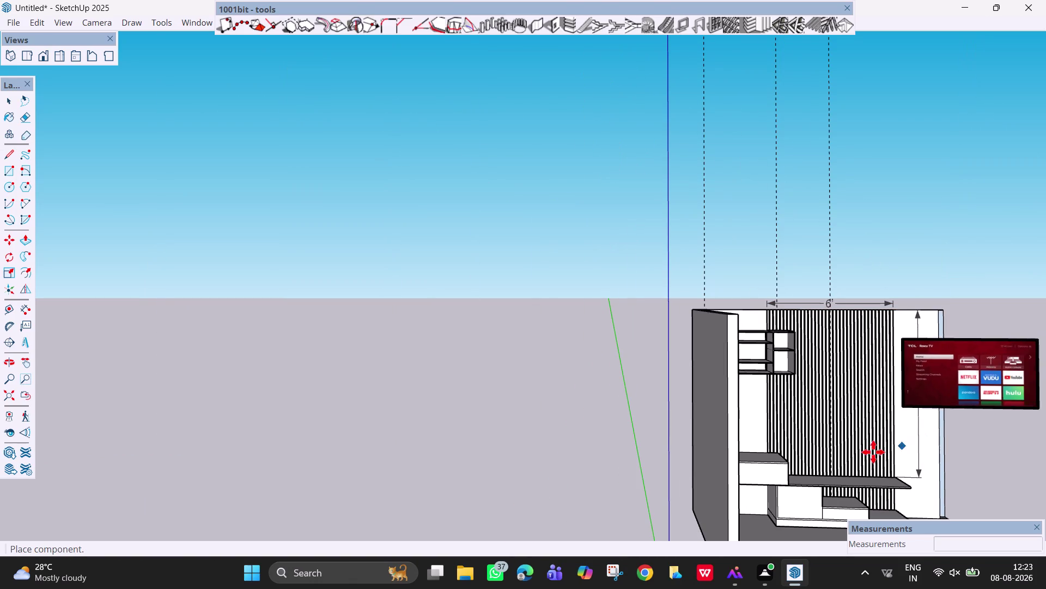
click(773, 491)
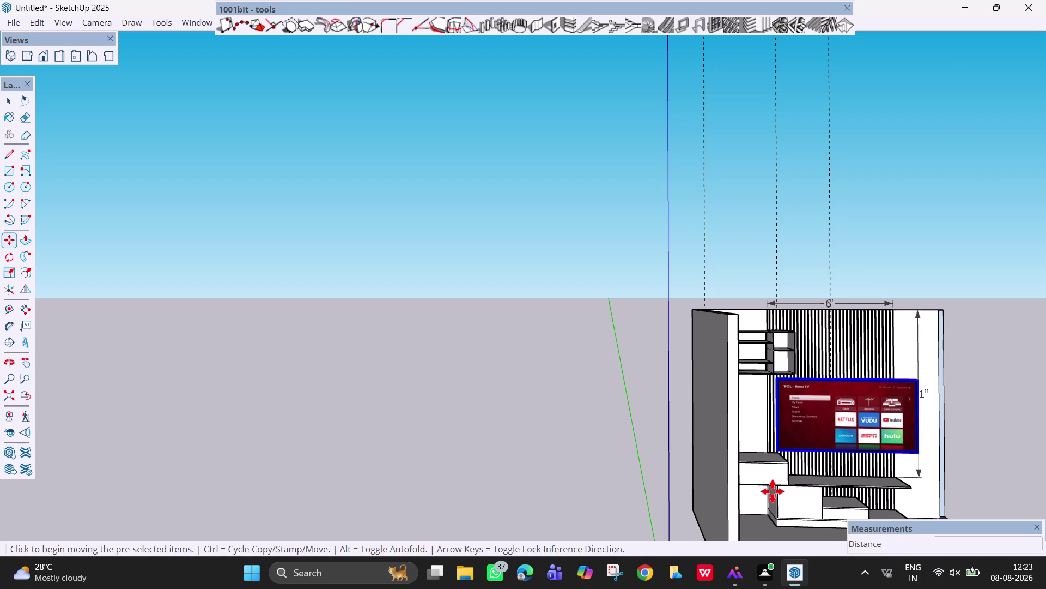
middle_drag(849, 396, 807, 443)
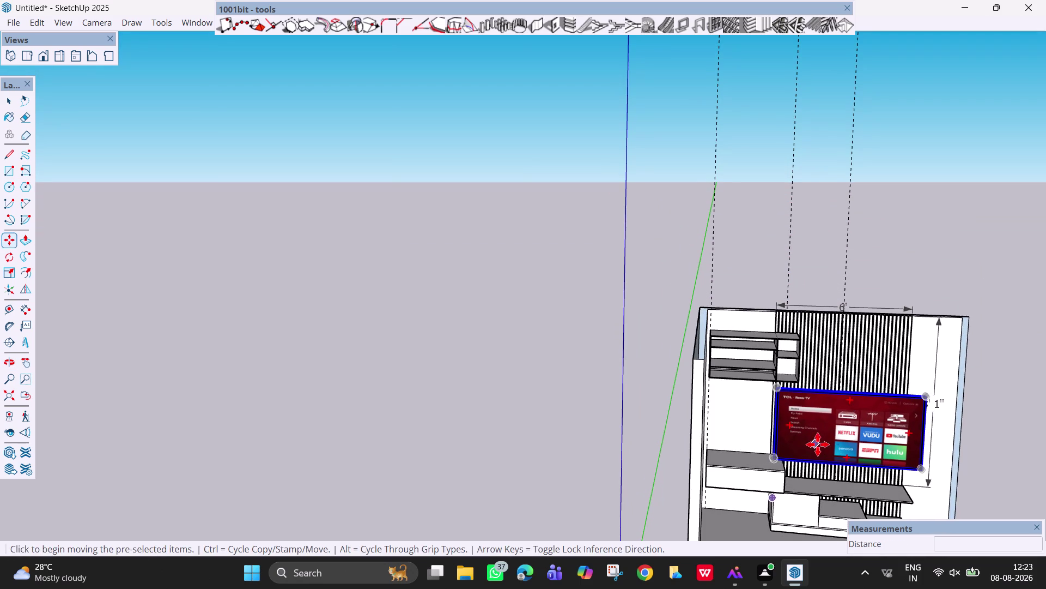
Scale the Roku TV uniformly down to 0.70 of its size.
key(s)
click(777, 460)
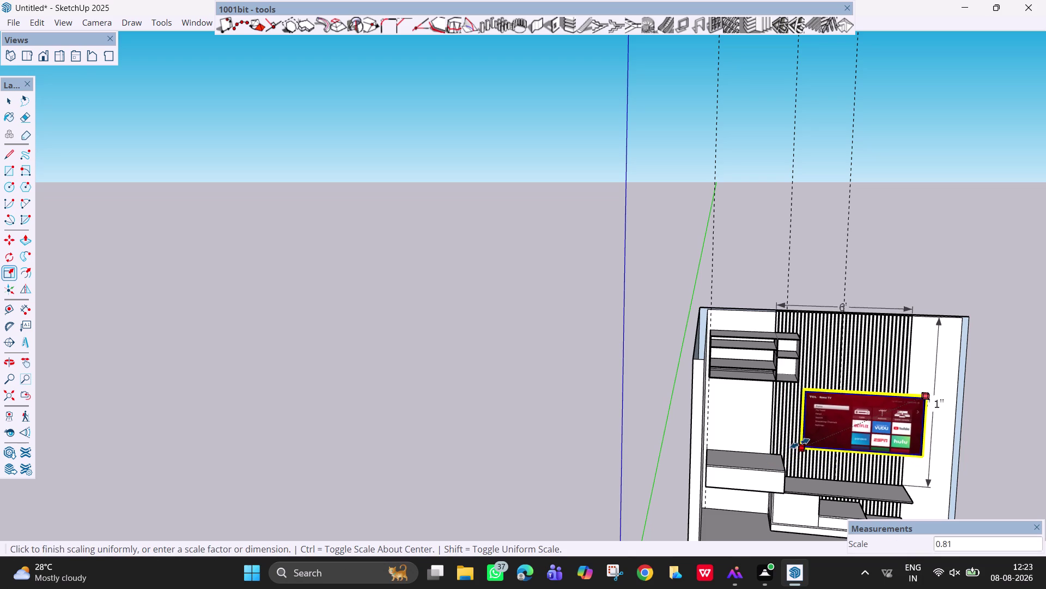
click(815, 435)
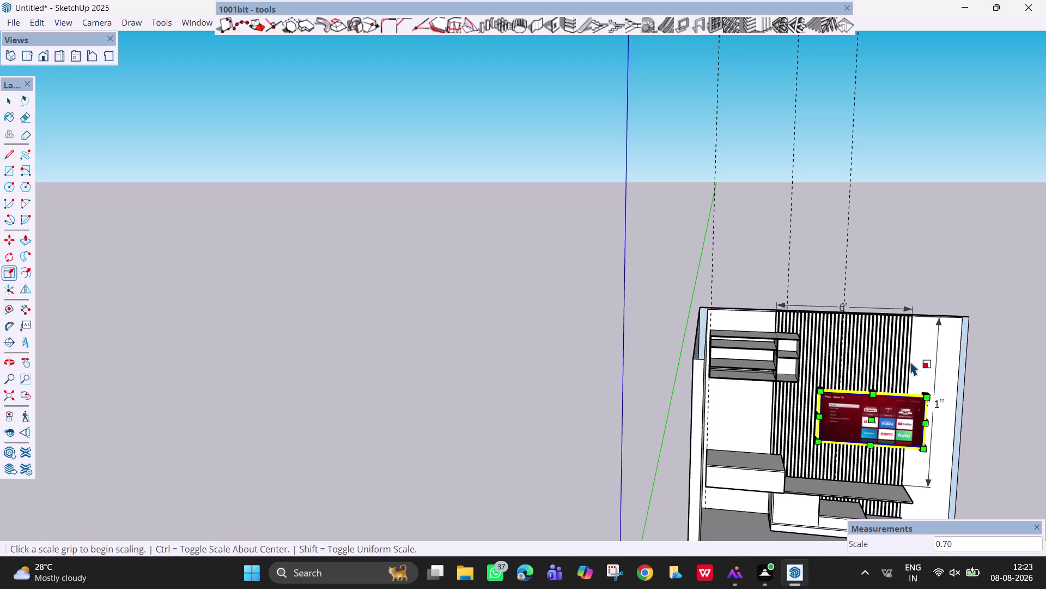
key(Escape)
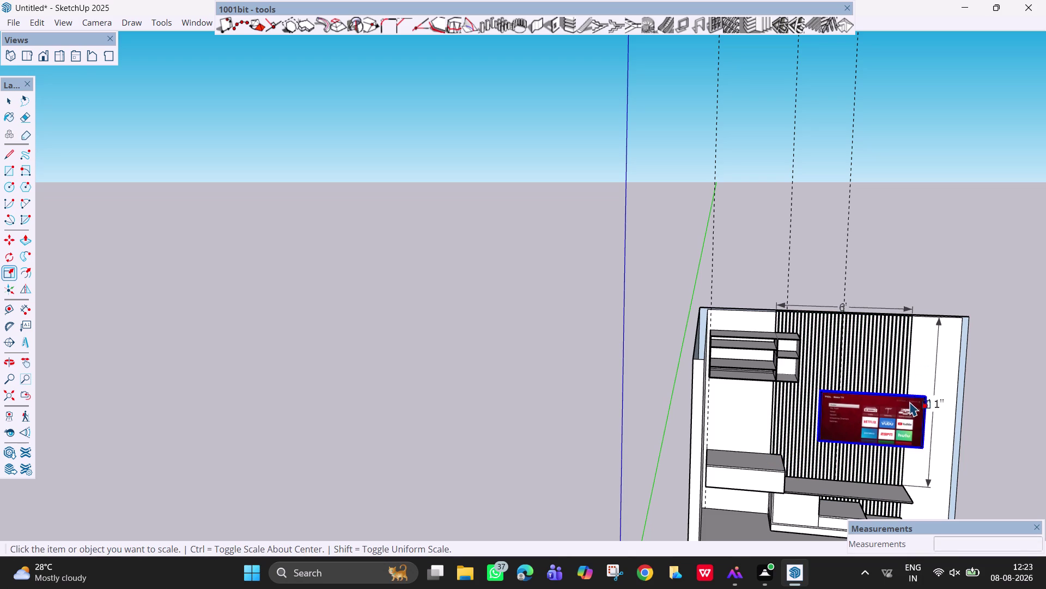
key(space)
Orbit and zoom out to survey the whole room and the TV wall.
click(999, 366)
middle_drag(866, 385, 887, 477)
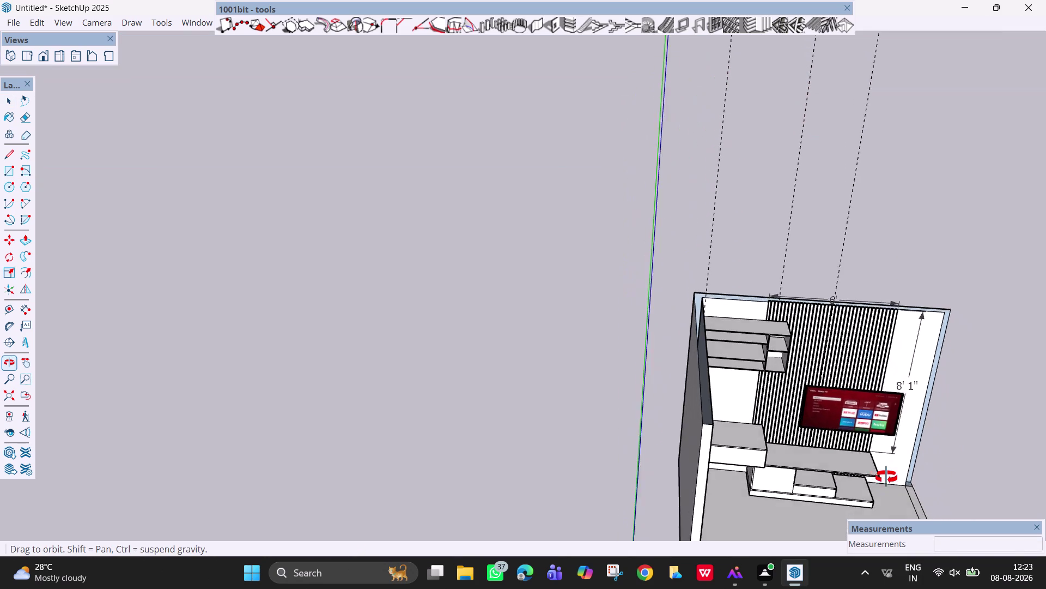
middle_drag(887, 476, 764, 472)
middle_drag(936, 452, 811, 432)
scroll(down, 3)
scroll(down, 3)
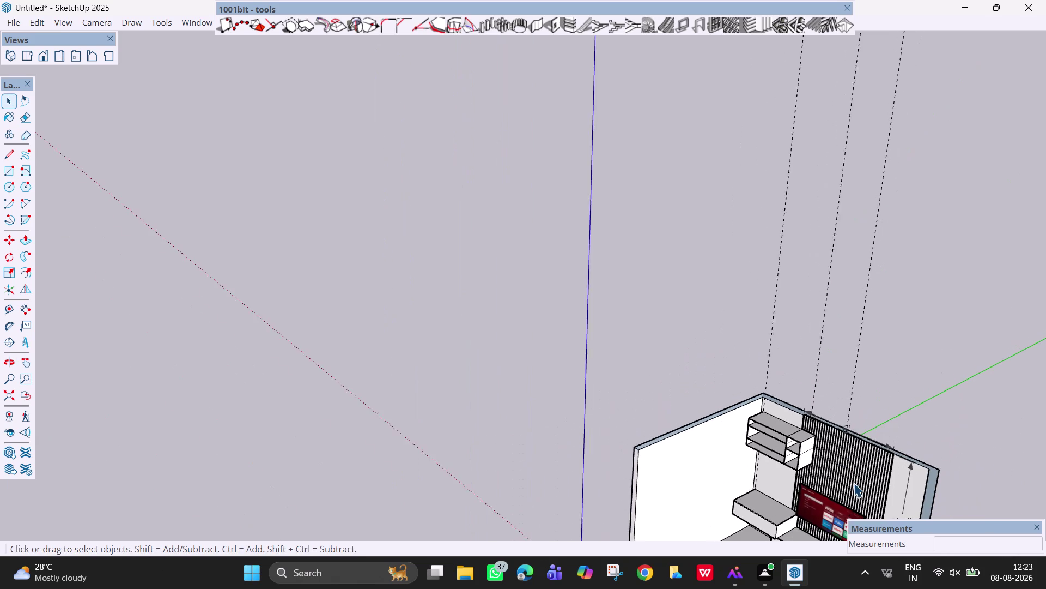
scroll(down, 3)
key(h)
drag(849, 482, 752, 347)
middle_drag(775, 364, 720, 428)
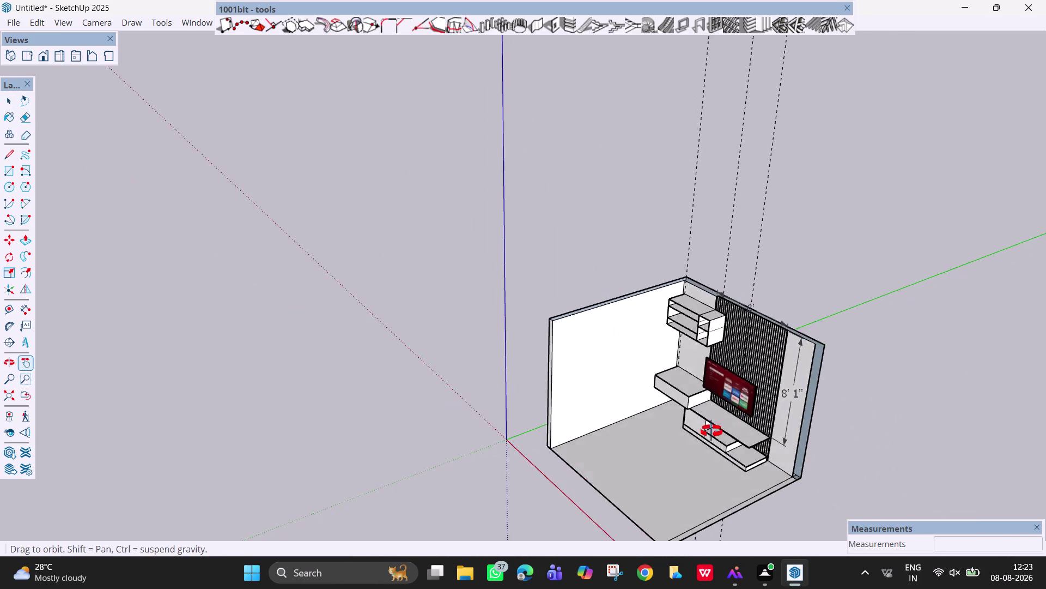
middle_drag(720, 428, 668, 438)
middle_drag(813, 456, 683, 455)
scroll(up, 3)
middle_drag(670, 474, 766, 422)
Snap the TV flat onto the slatted panel face and orbit to a front view.
key(space)
click(690, 441)
key(m)
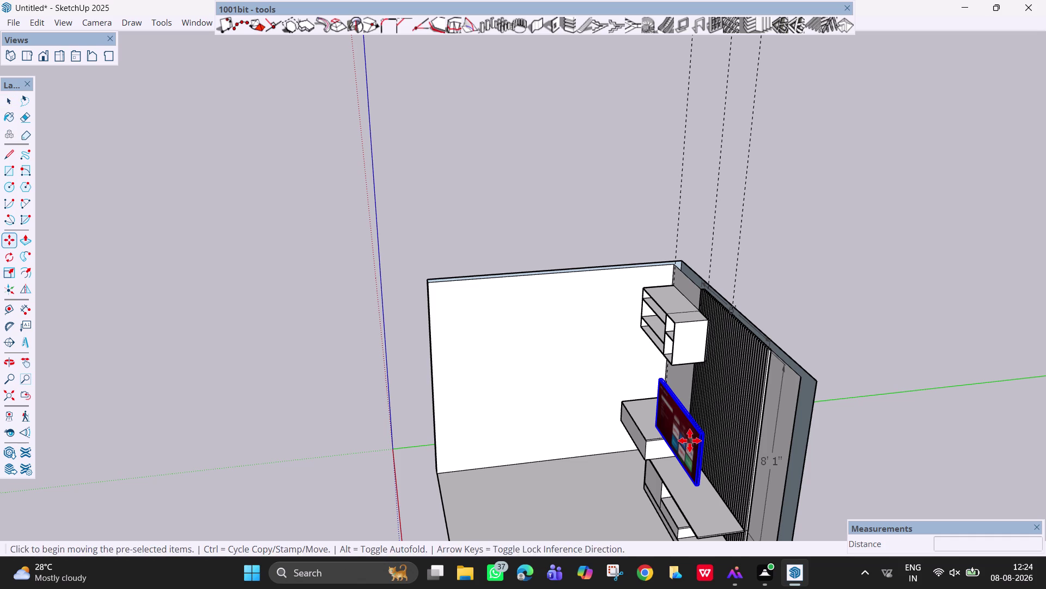
click(699, 434)
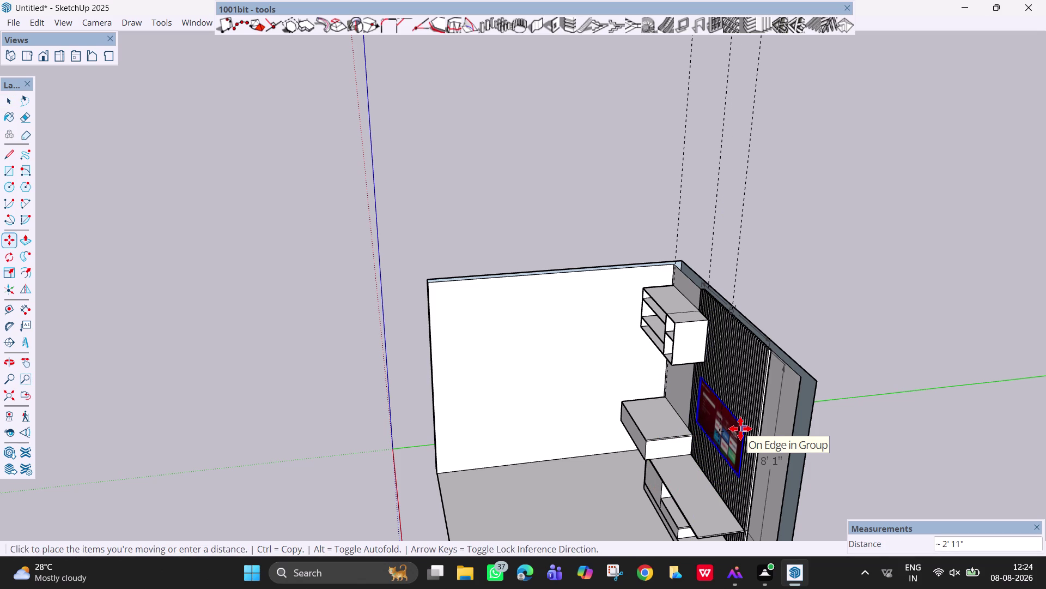
click(741, 428)
key(Escape)
middle_drag(718, 415, 913, 388)
scroll(up, 3)
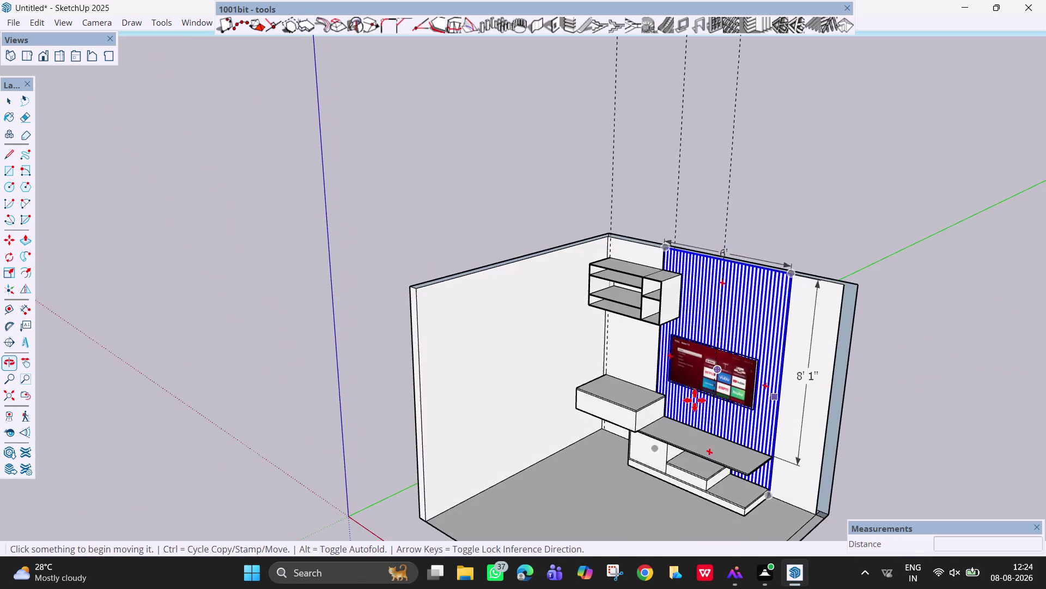
middle_drag(684, 398, 808, 377)
key(space)
click(897, 314)
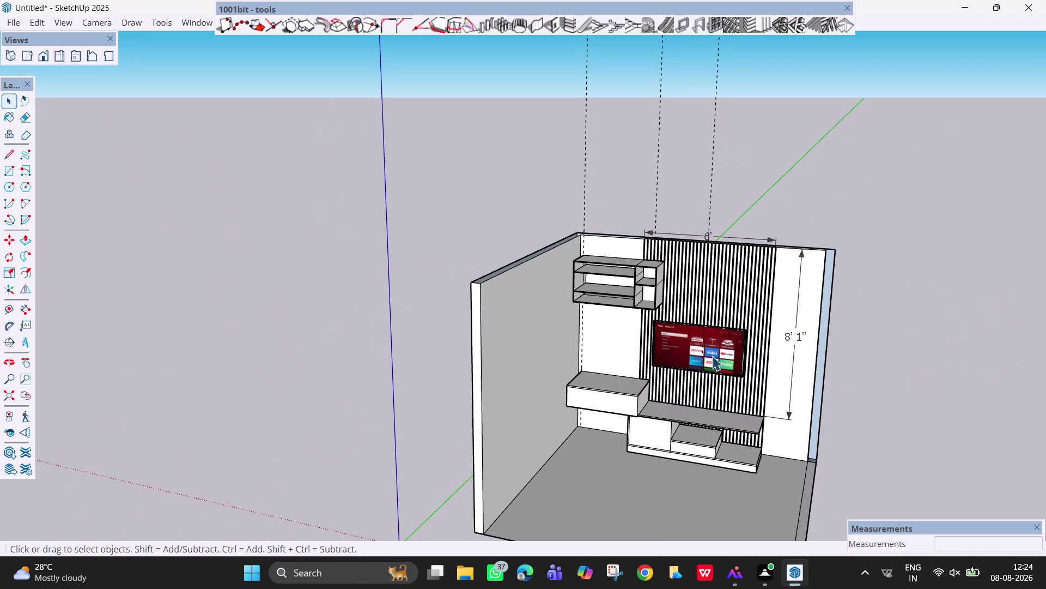
middle_drag(700, 352, 760, 275)
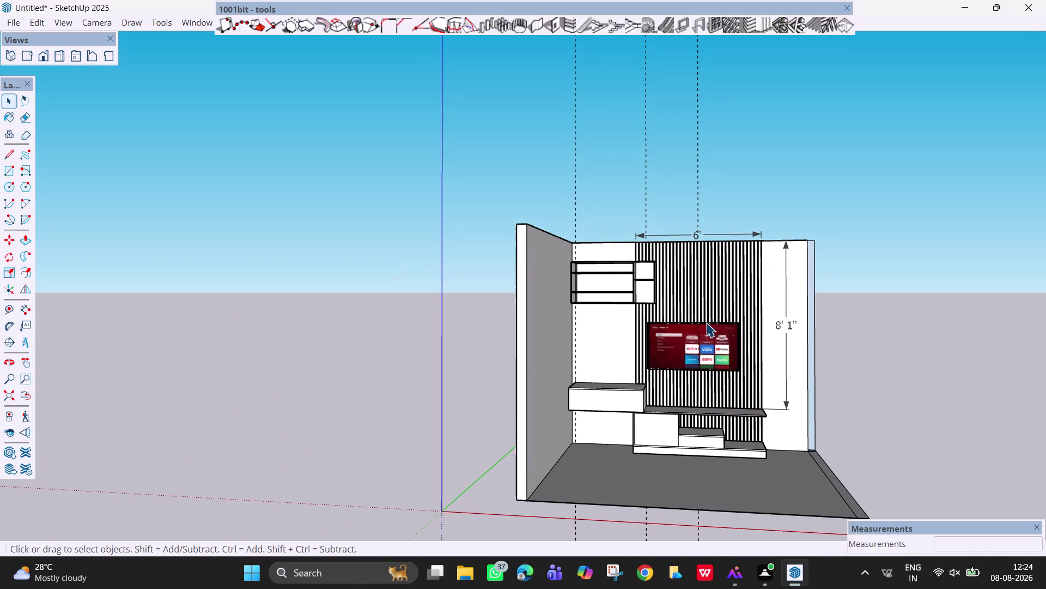
Zoom in, select the TV and nudge it slightly sideways.
key(h)
scroll(up, 3)
scroll(up, 3)
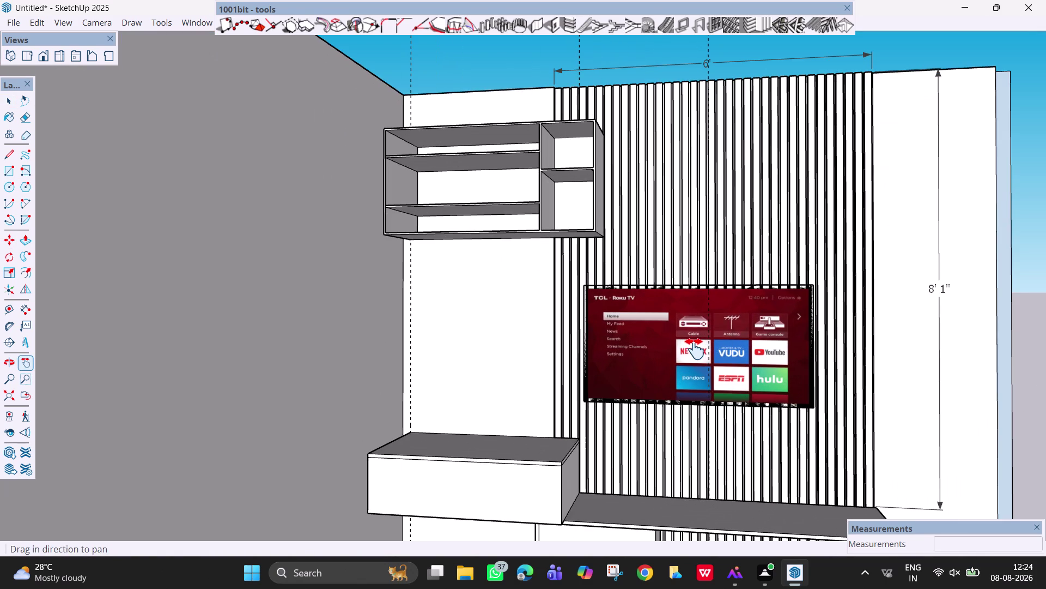
key(m)
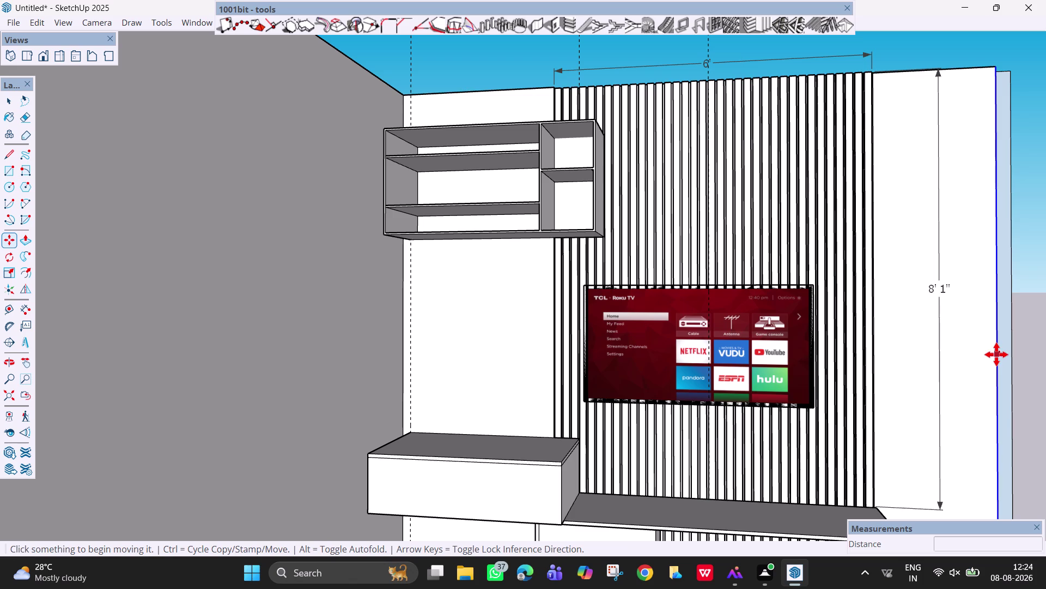
key(space)
click(725, 363)
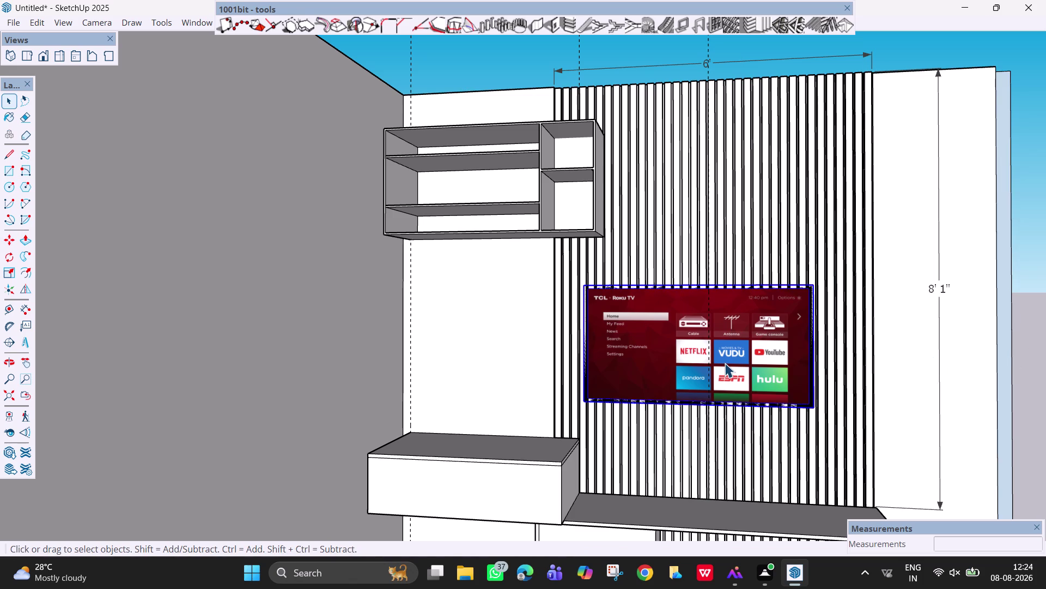
key(m)
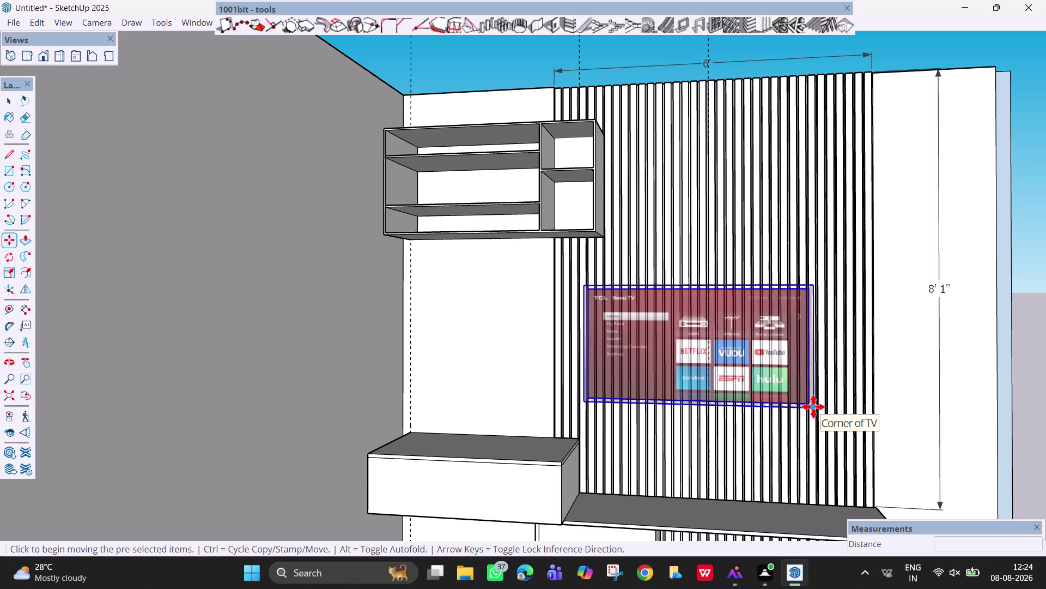
click(814, 408)
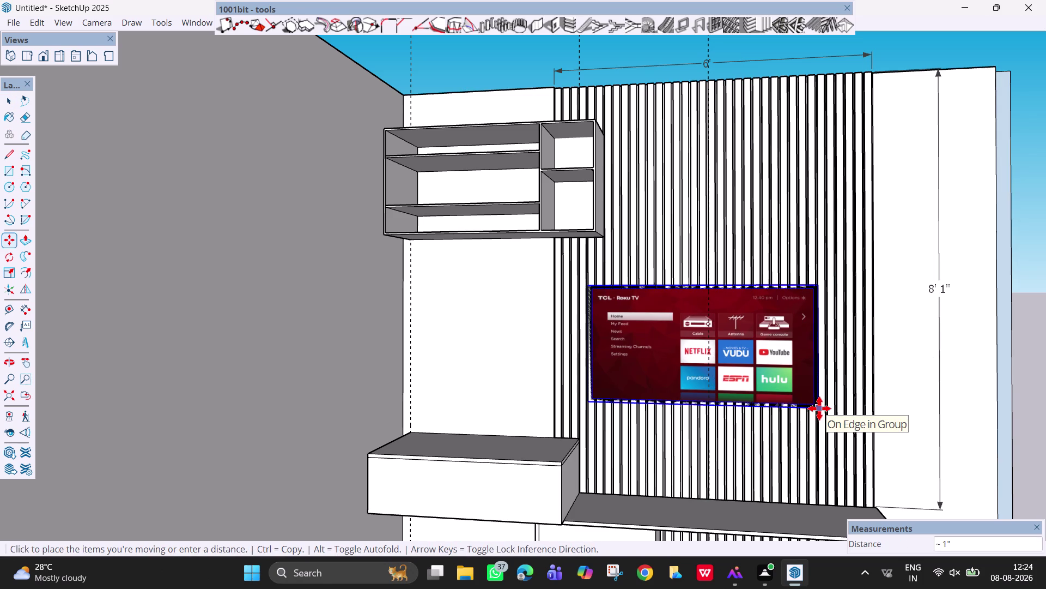
click(825, 409)
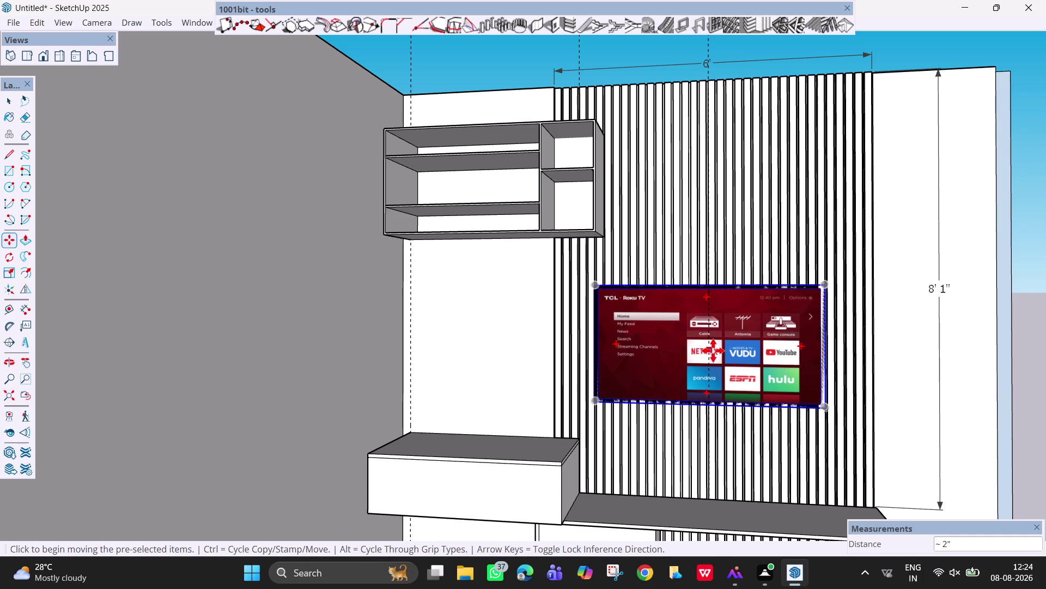
Raise the TV about 6 inches higher on the slatted panel.
click(709, 336)
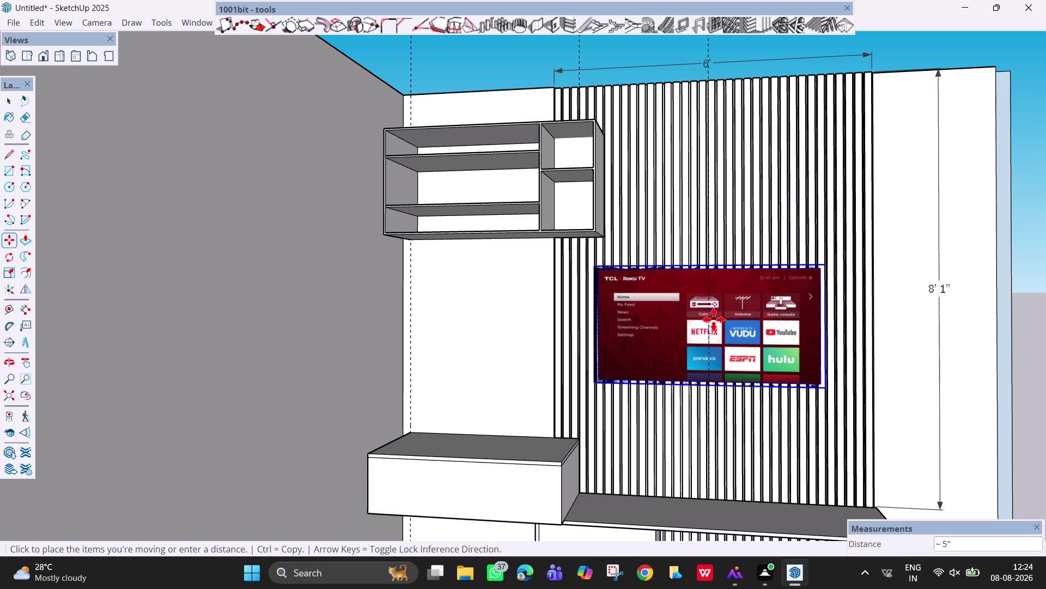
click(710, 316)
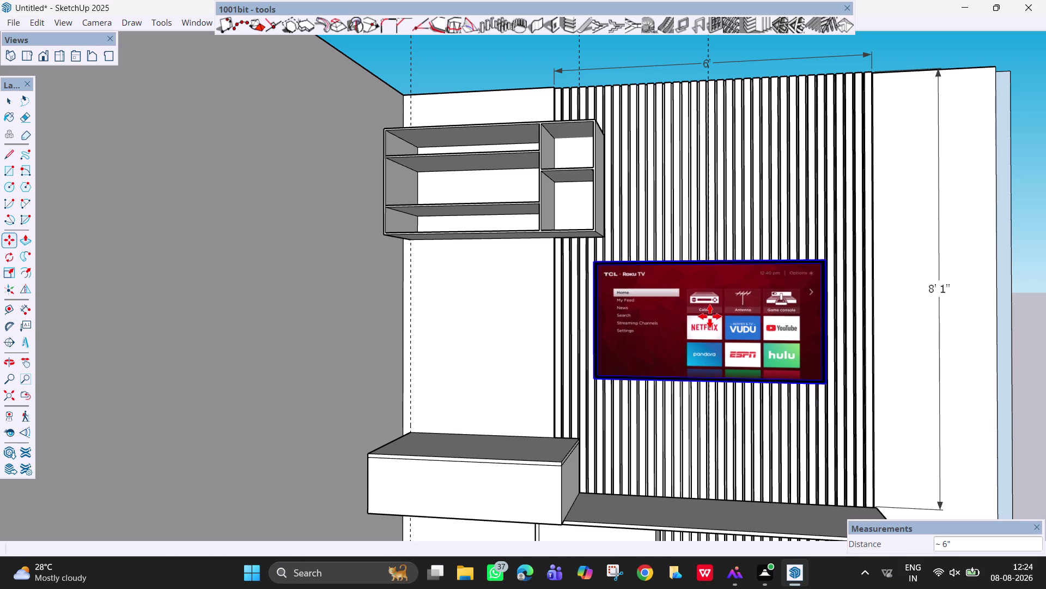
scroll(down, 3)
middle_drag(712, 349, 716, 360)
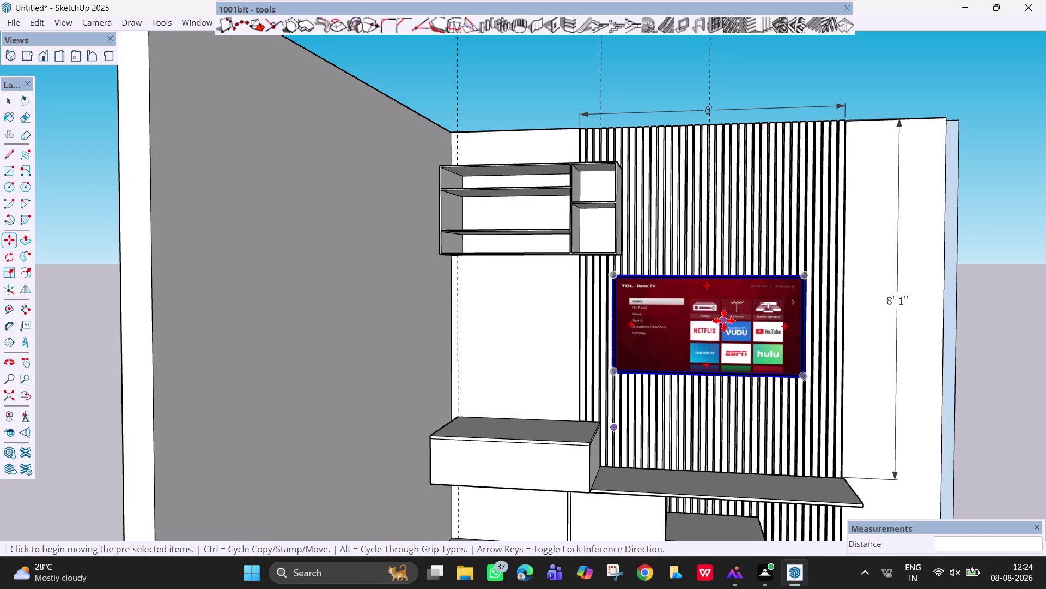
key(Escape)
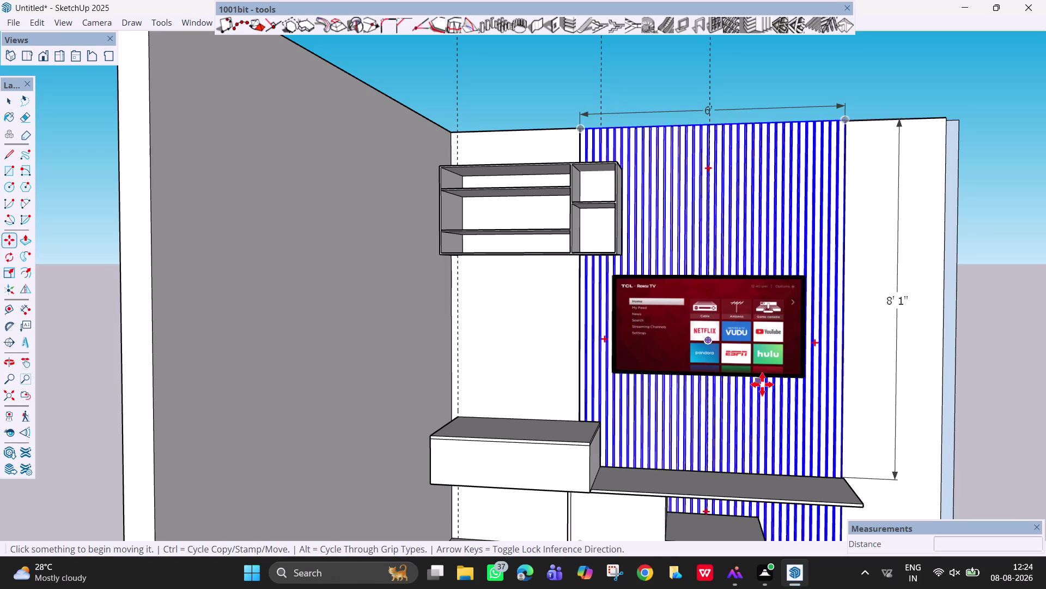
Scale the TV uniformly from its corner to 1.07 times its size.
key(s)
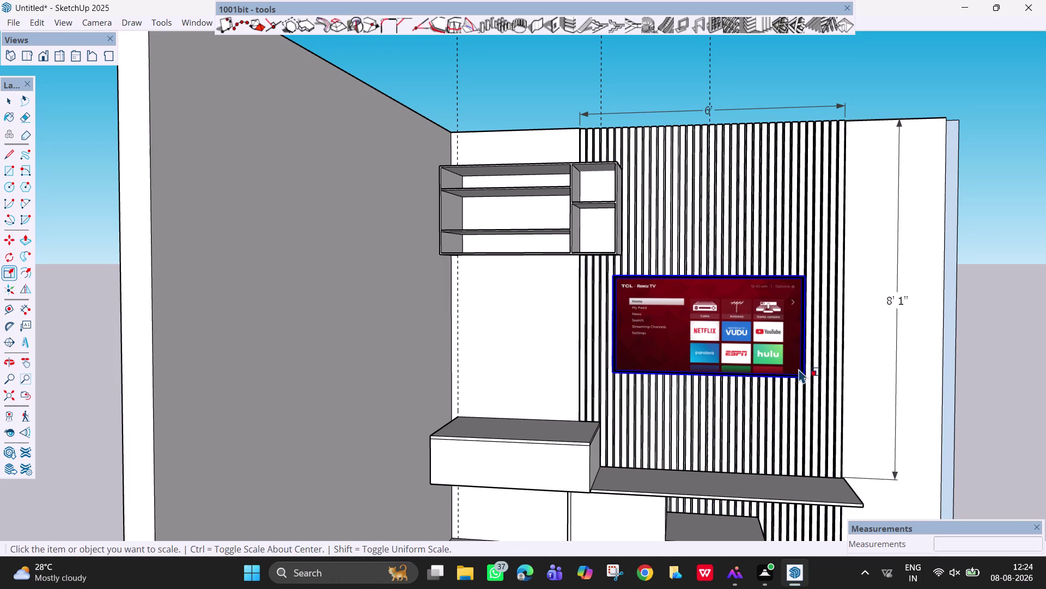
click(781, 344)
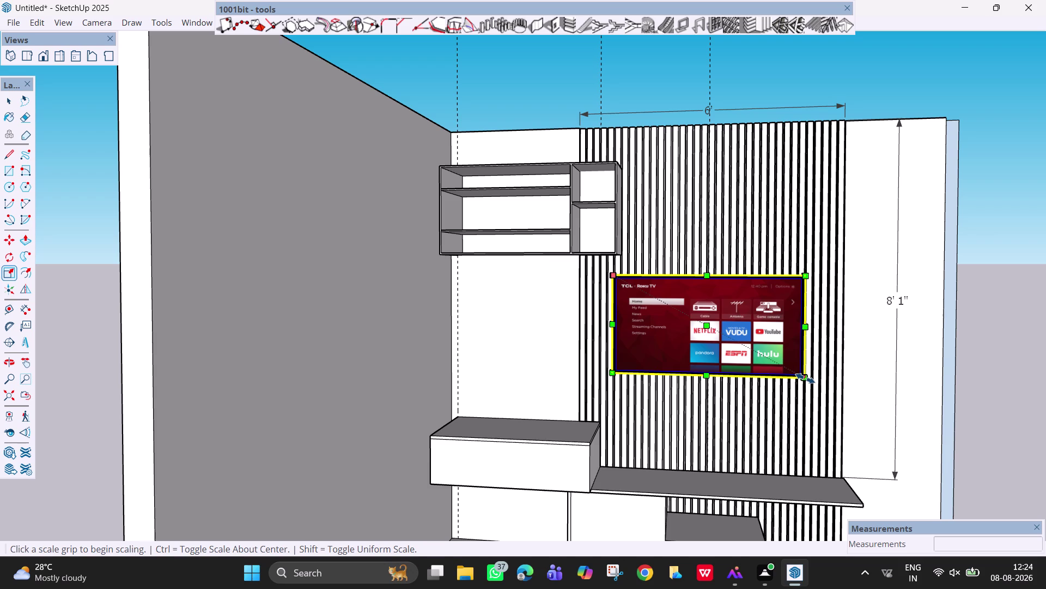
click(807, 379)
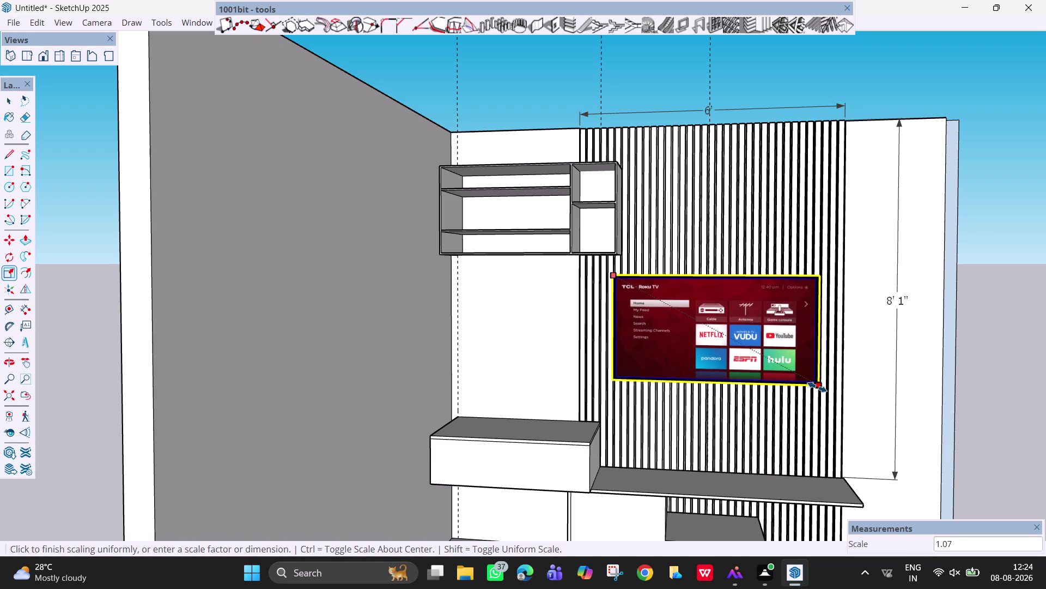
click(817, 387)
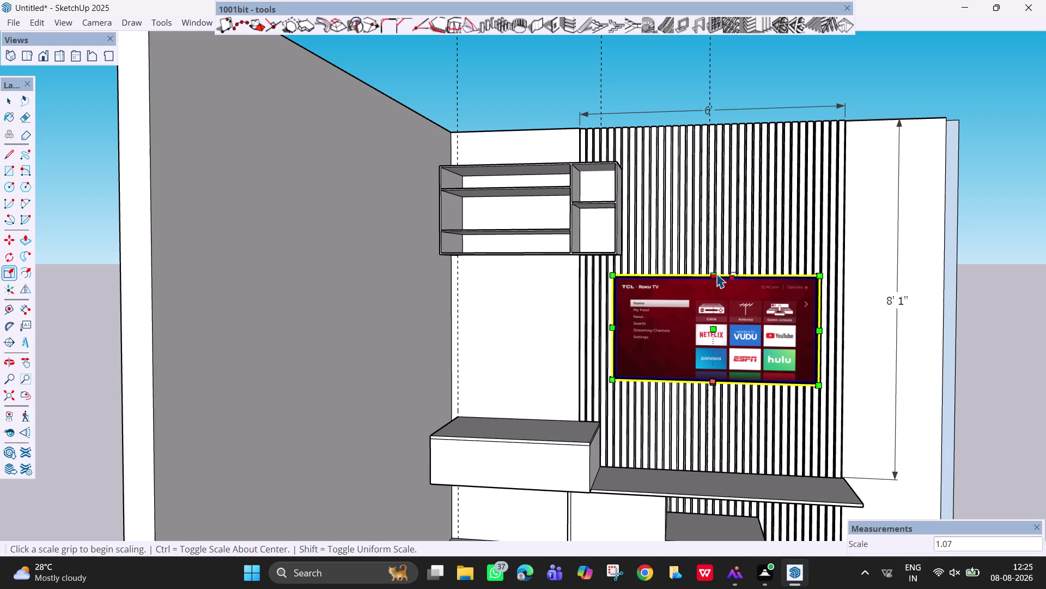
Stretch the TV taller using its top middle grip.
click(715, 274)
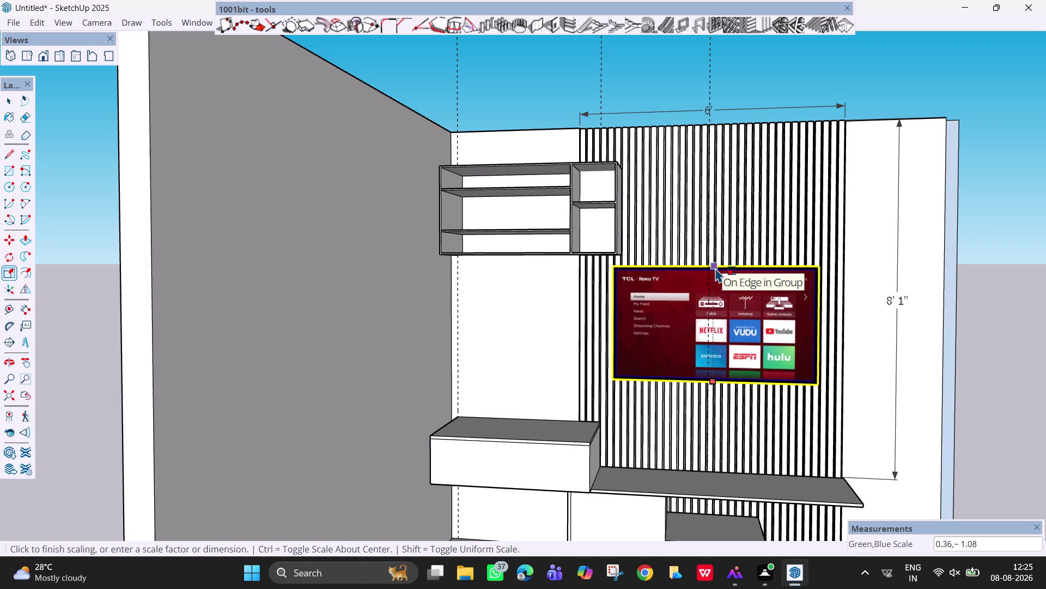
click(715, 267)
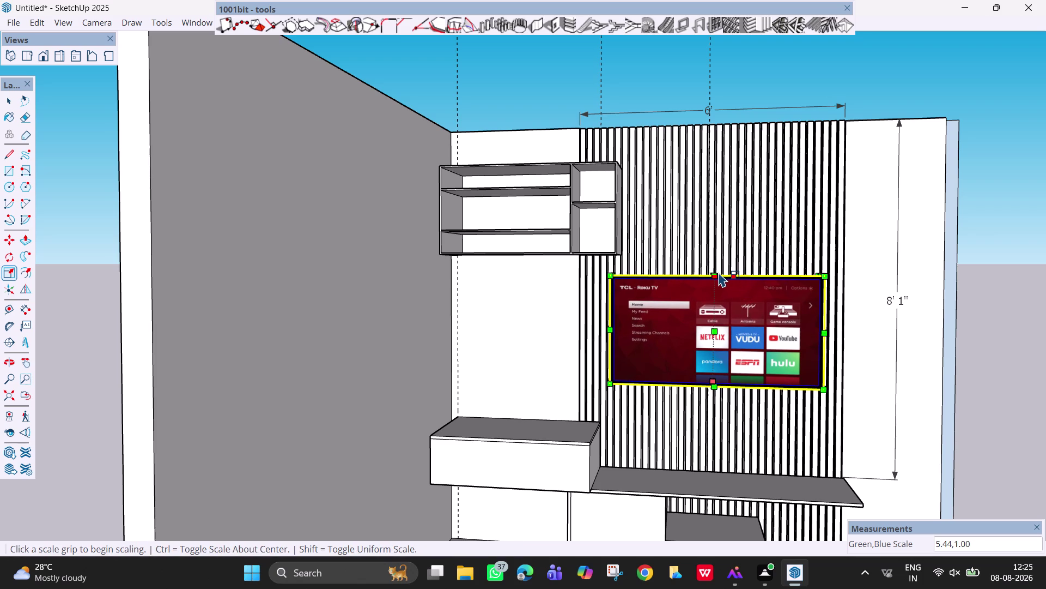
click(718, 273)
drag(716, 273, 715, 266)
click(716, 263)
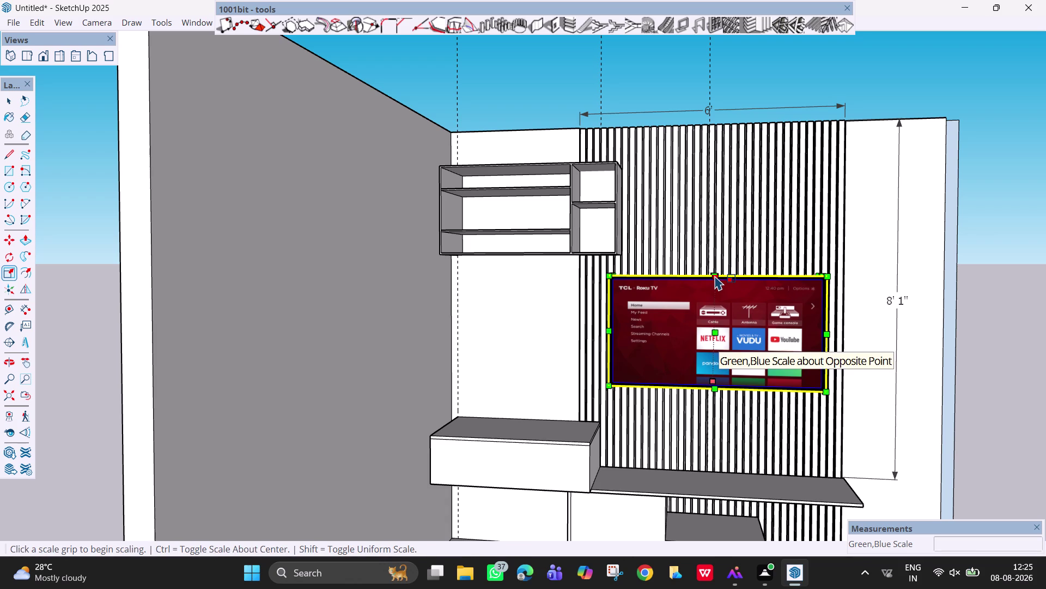
click(714, 274)
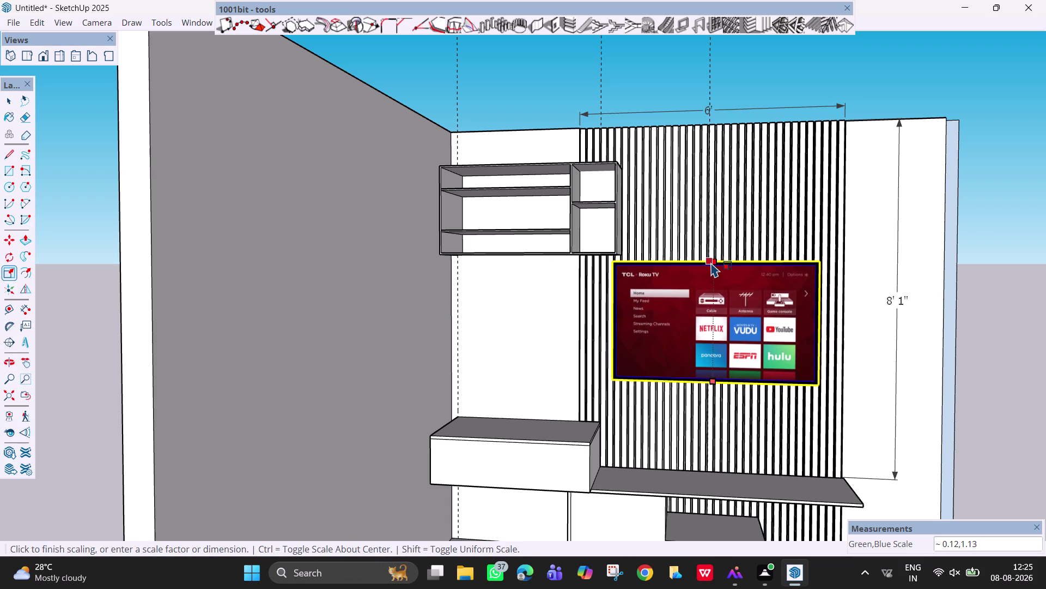
click(710, 261)
key(Escape)
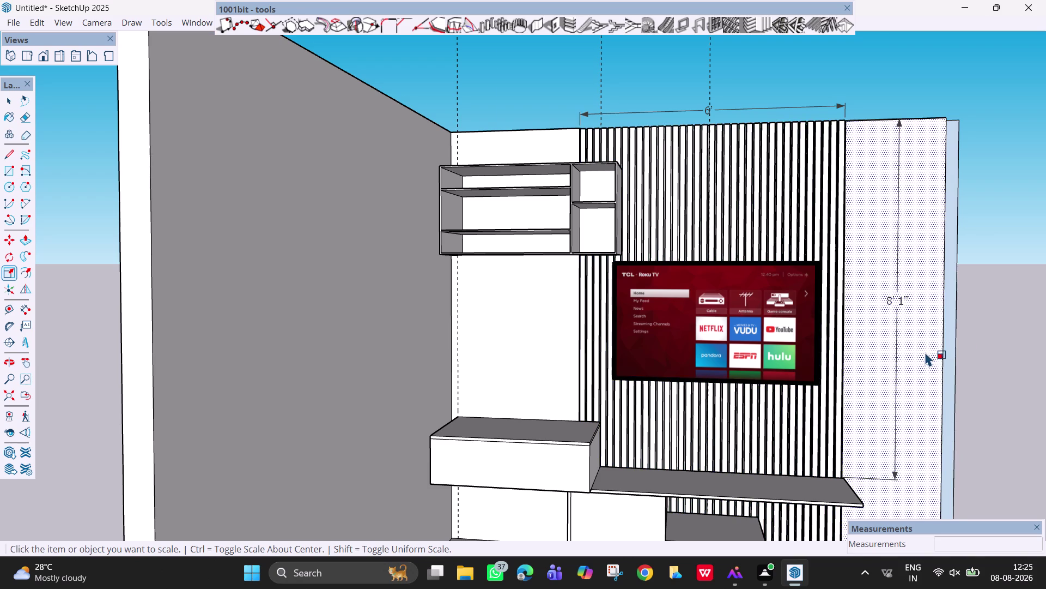
scroll(down, 3)
middle_drag(925, 351, 937, 365)
Move the TV picture about 2 inches right along the red axis.
scroll(down, 3)
key(m)
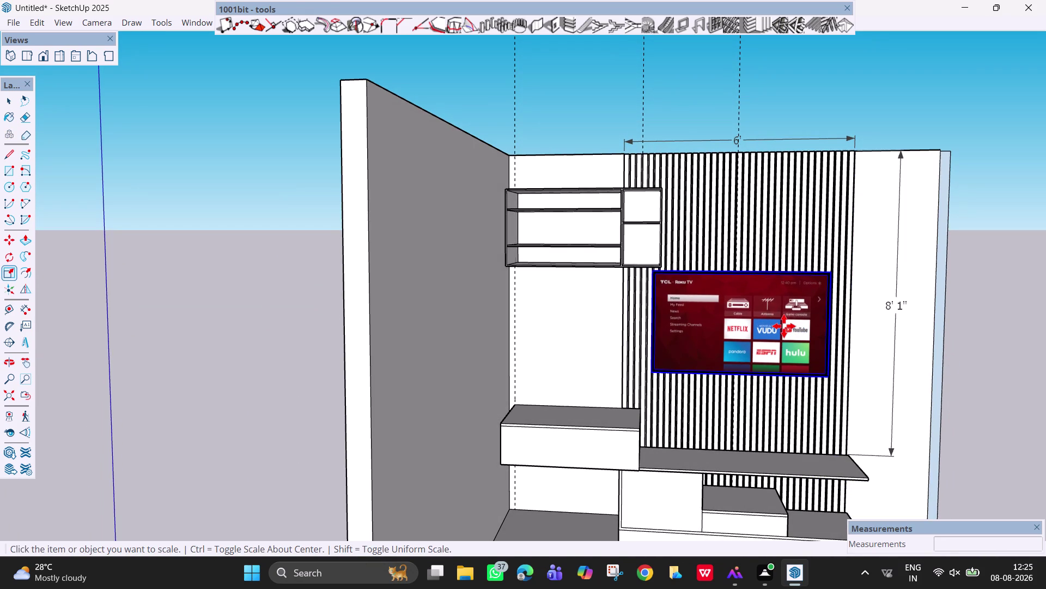
drag(784, 326, 781, 326)
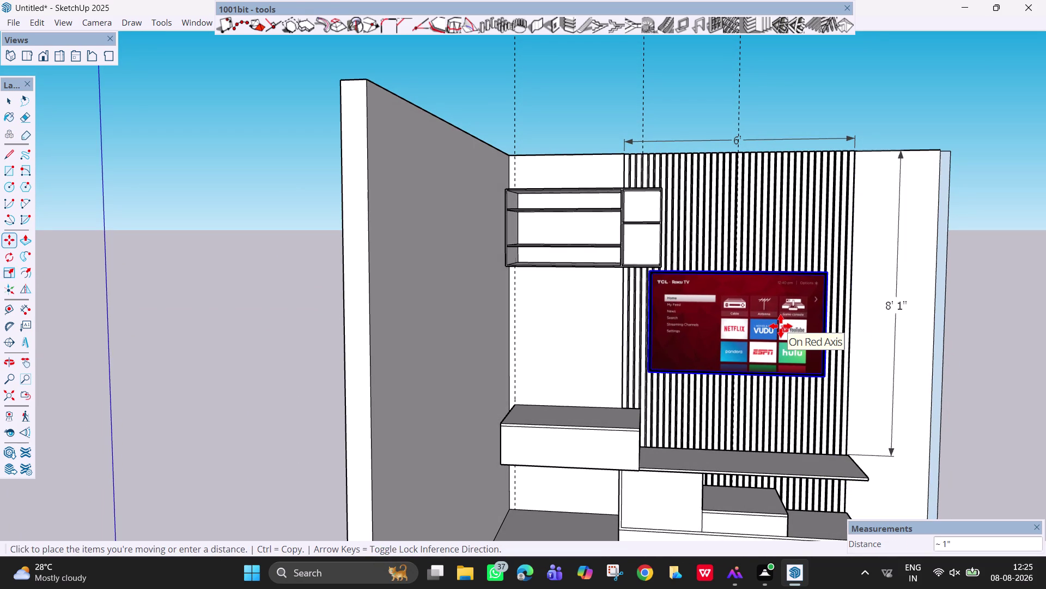
drag(781, 326, 777, 333)
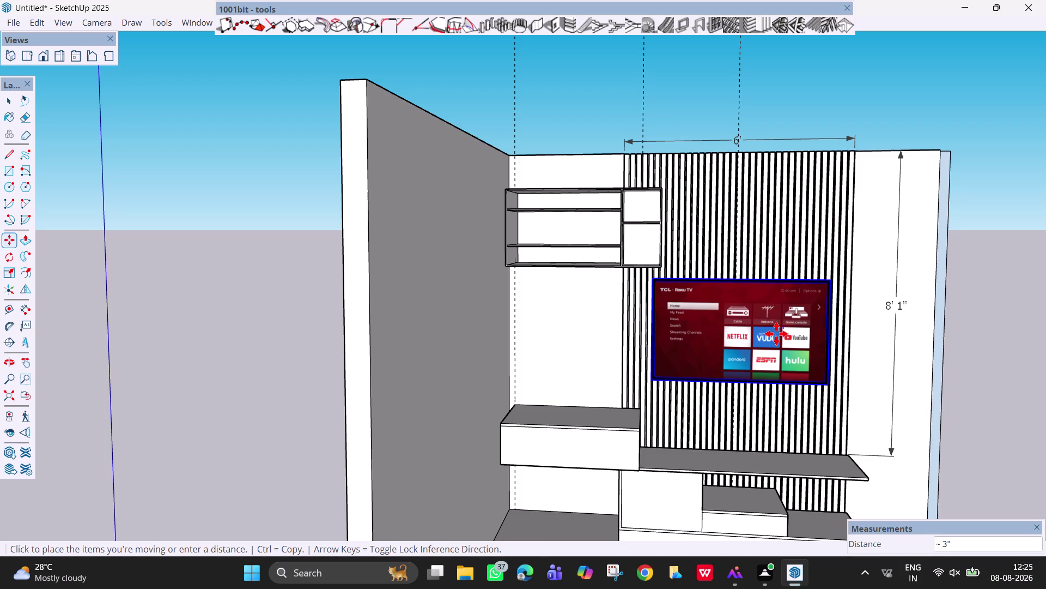
drag(777, 333, 775, 330)
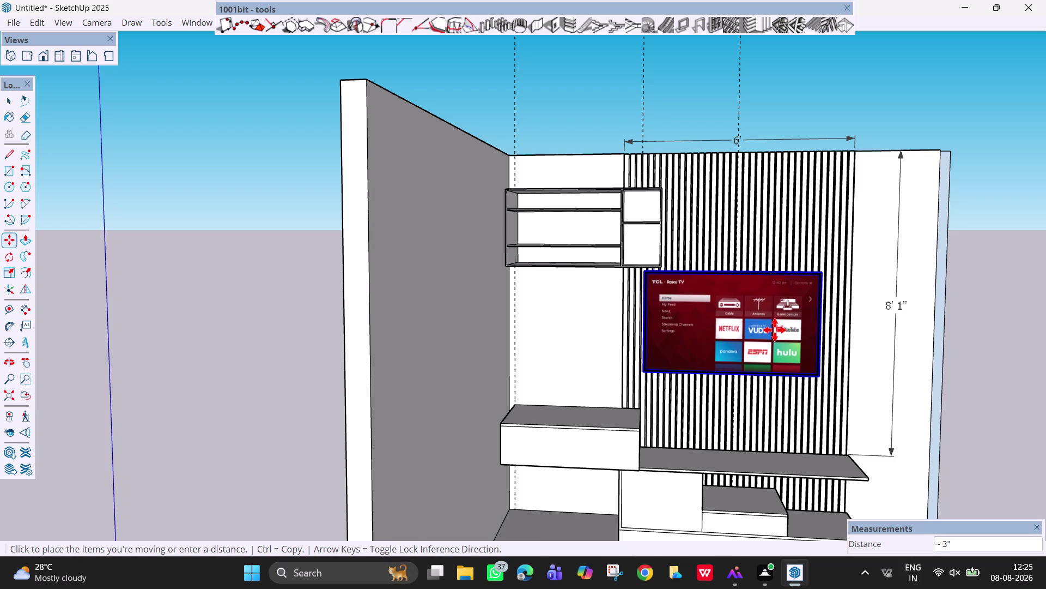
drag(775, 330, 775, 331)
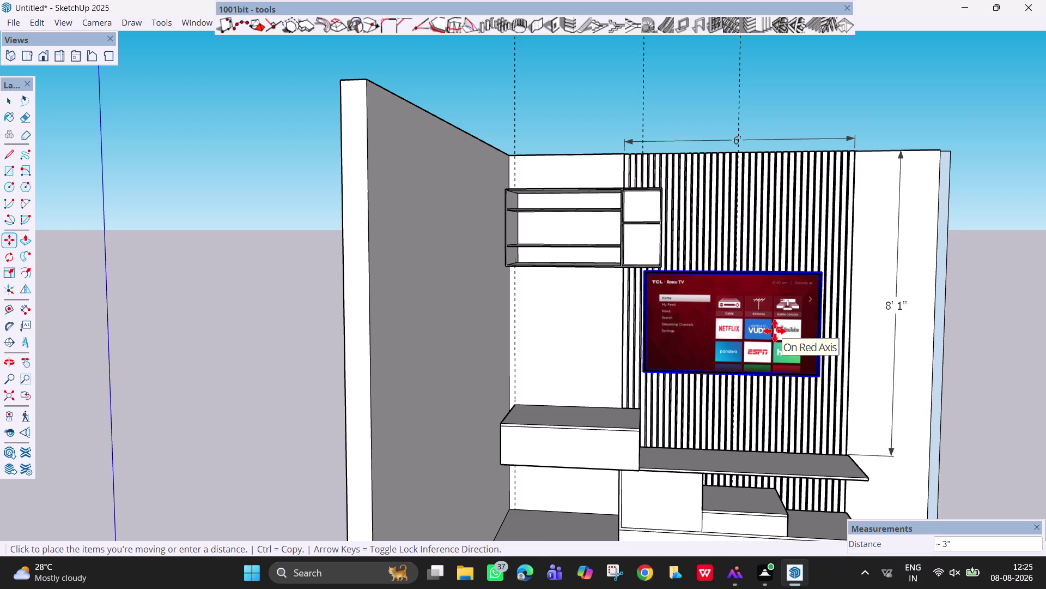
drag(775, 331, 775, 332)
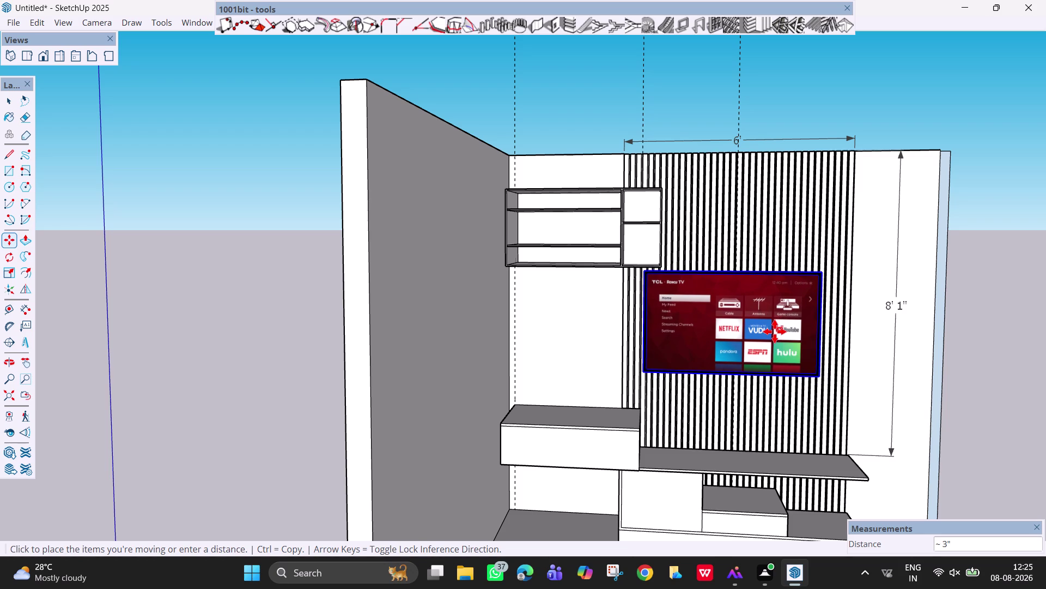
drag(775, 331, 775, 332)
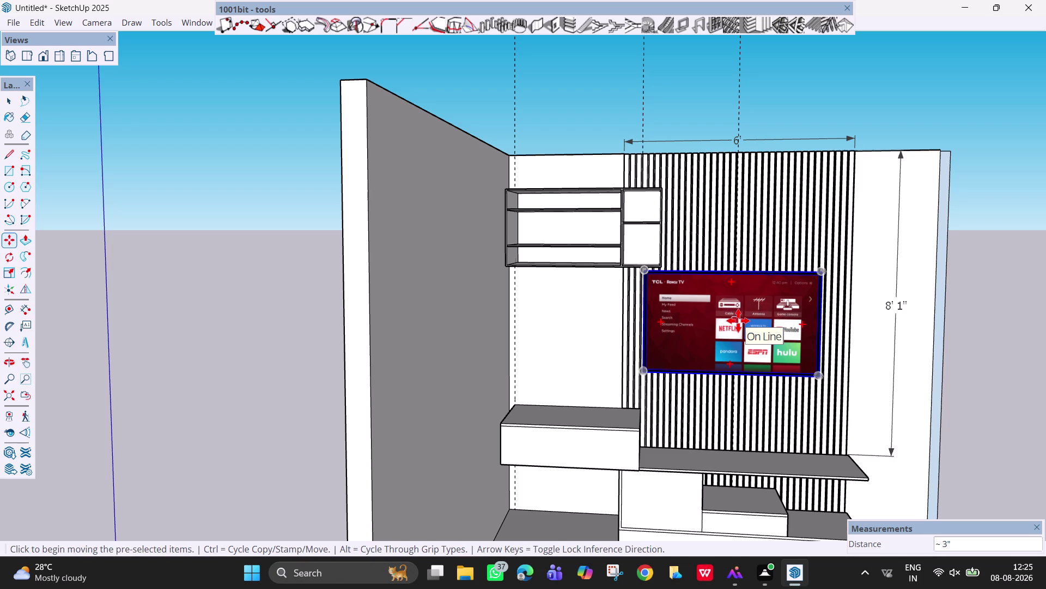
click(739, 321)
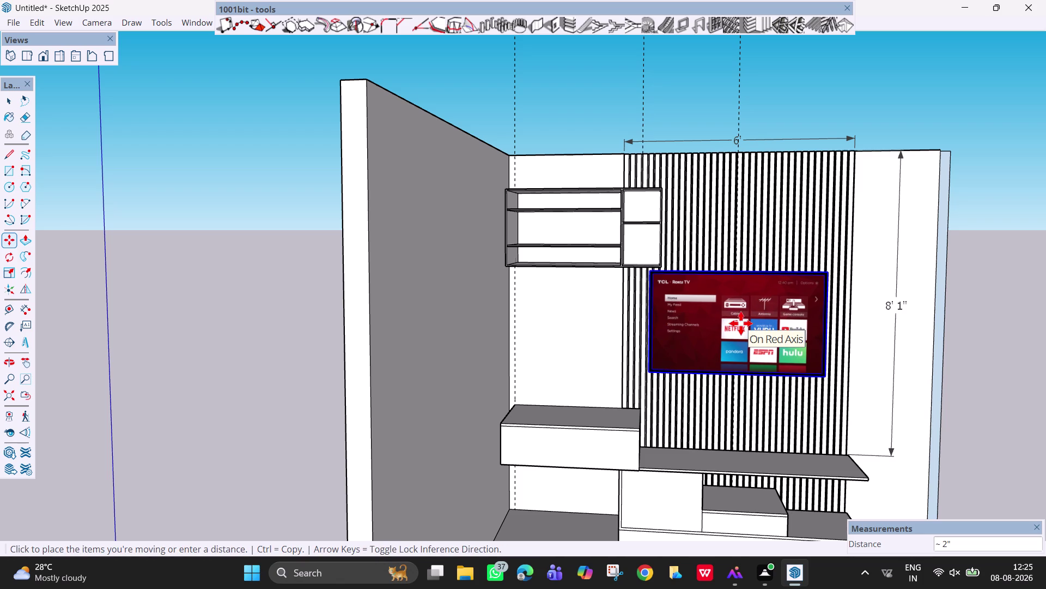
click(741, 323)
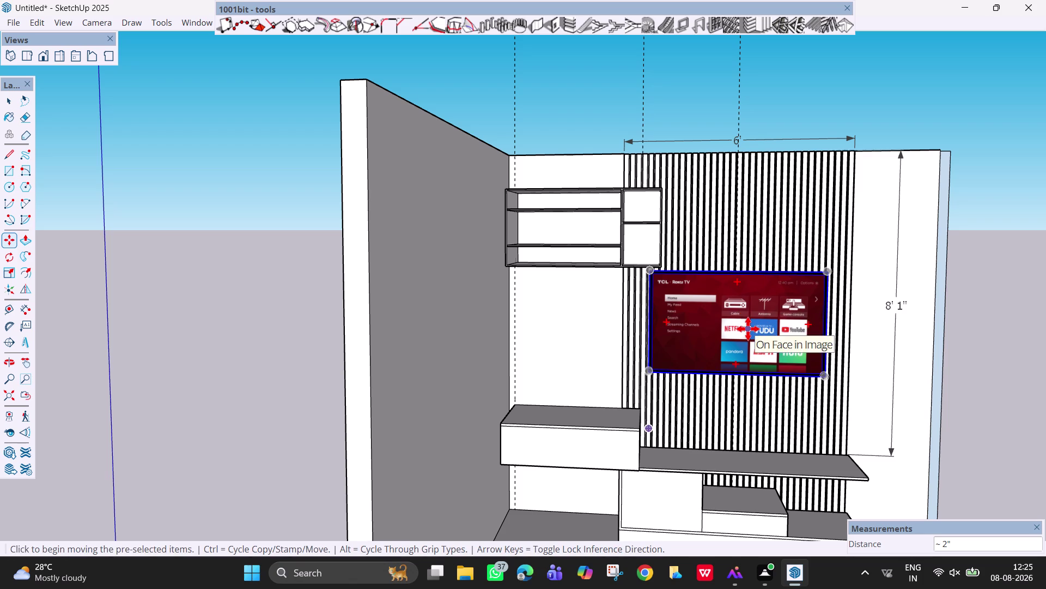
key(Escape)
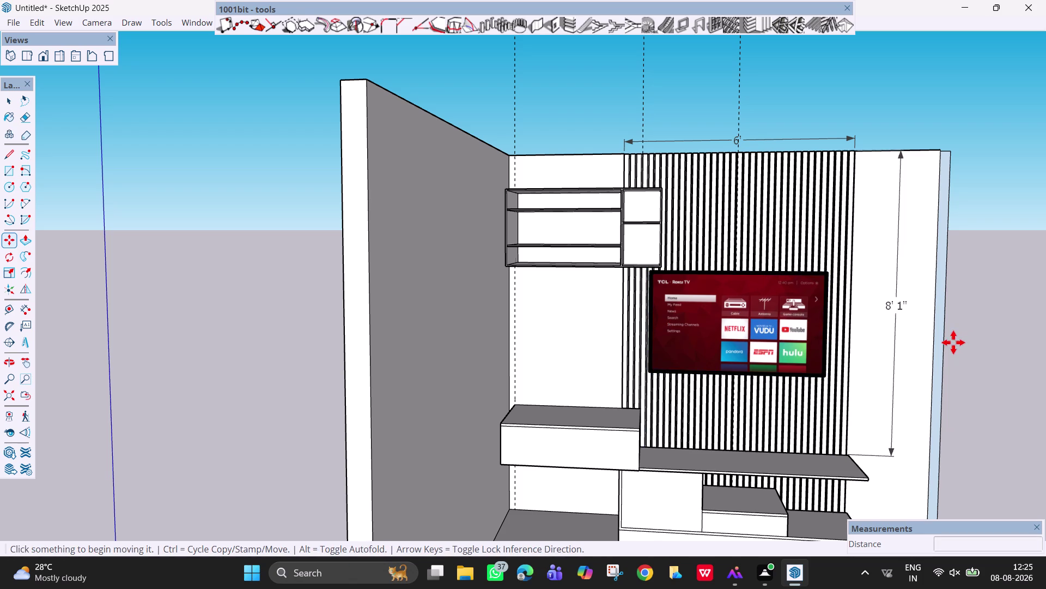
Erase the stray guide near the wall top while orbiting and panning the room.
key(space)
middle_drag(855, 346, 815, 346)
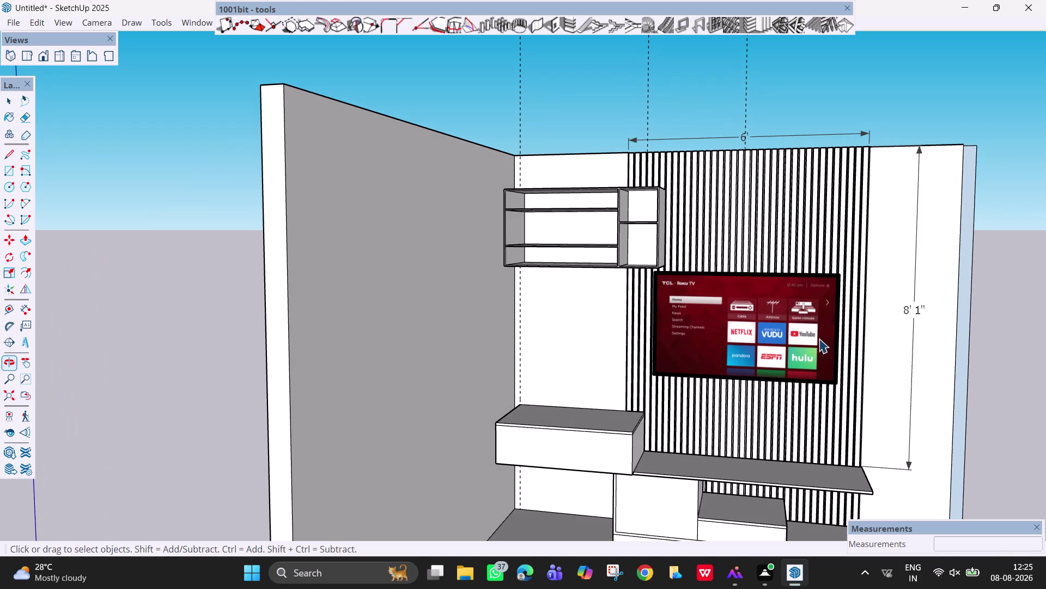
key(e)
drag(766, 94, 732, 85)
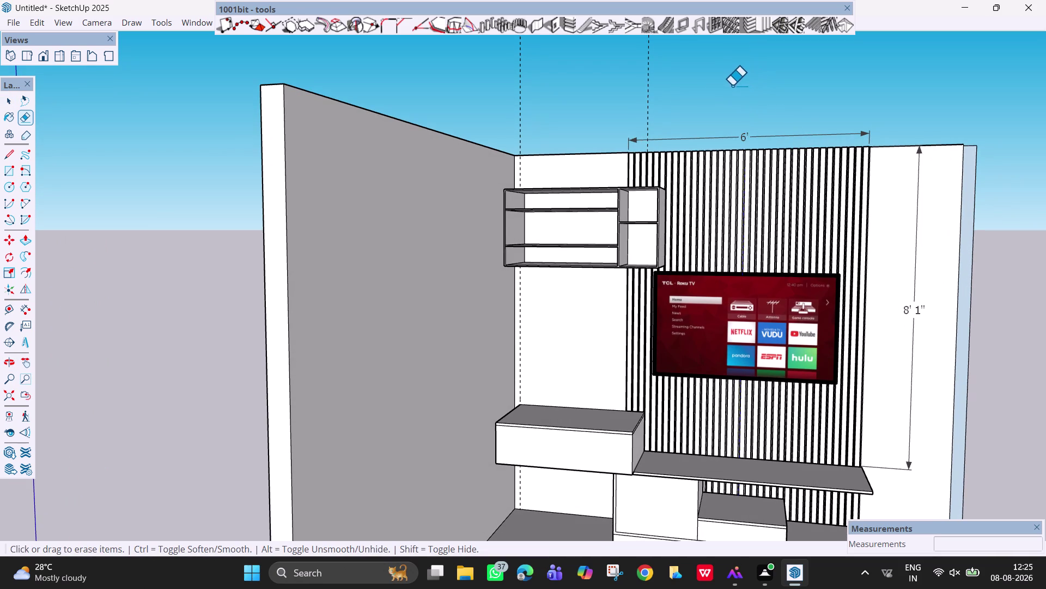
scroll(down, 3)
middle_drag(780, 328, 810, 331)
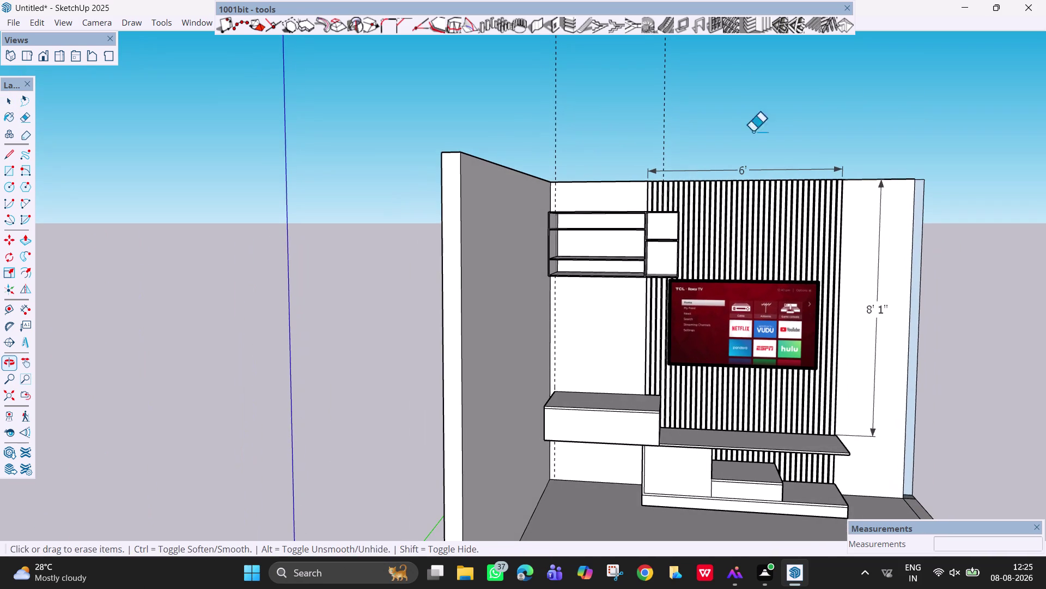
drag(672, 85, 653, 85)
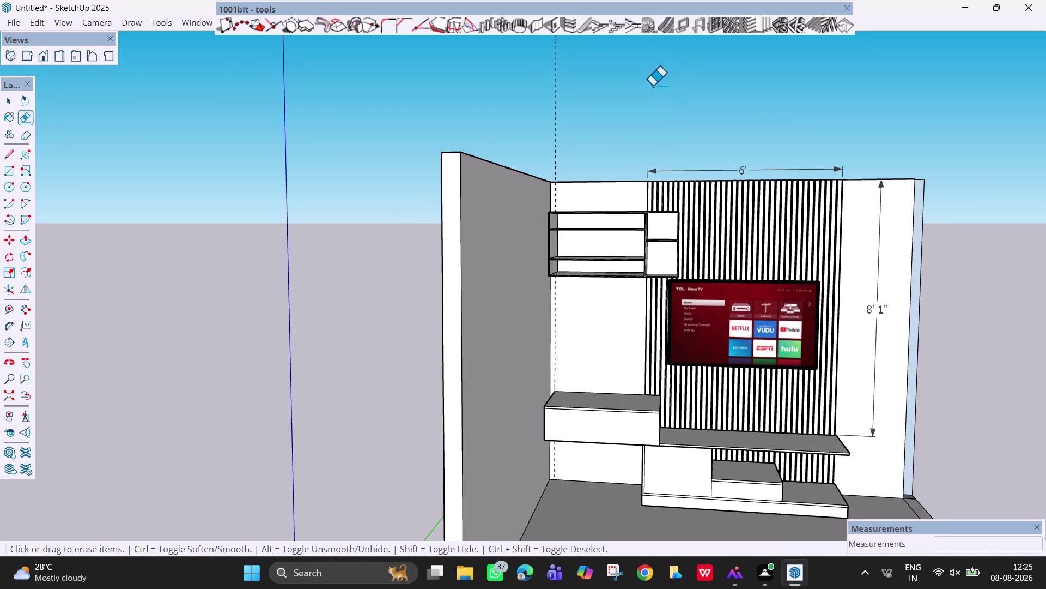
drag(558, 114, 533, 116)
scroll(up, 3)
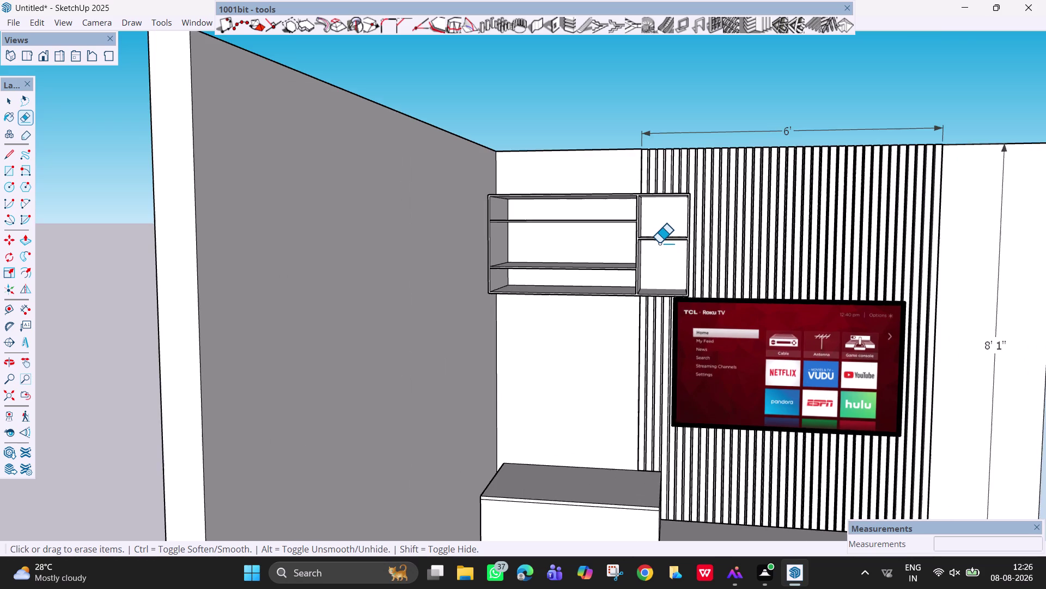
scroll(up, 3)
scroll(down, 3)
scroll(down, 3)
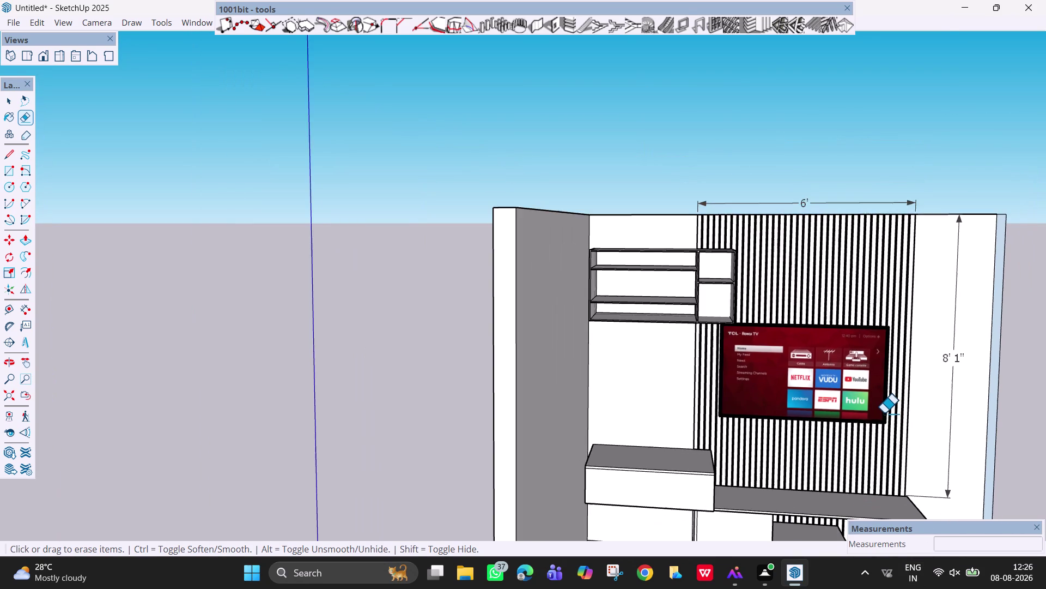
scroll(down, 3)
key(h)
drag(785, 427, 615, 351)
middle_drag(686, 366, 707, 339)
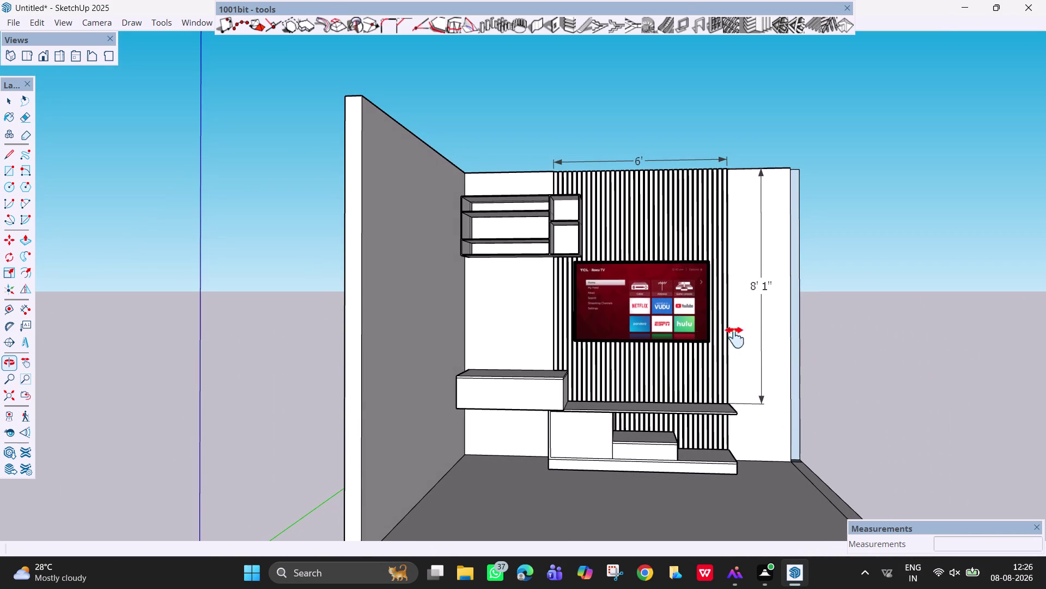
Erase the 8' 1" height and 6' width dimensions from the TV wall.
key(e)
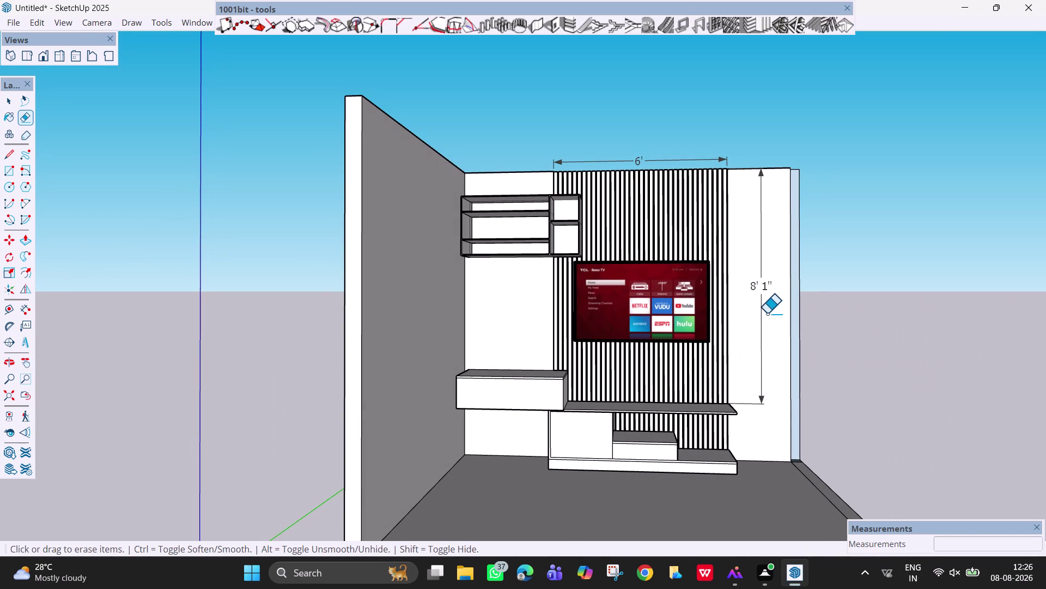
drag(766, 310, 760, 308)
drag(648, 158, 642, 158)
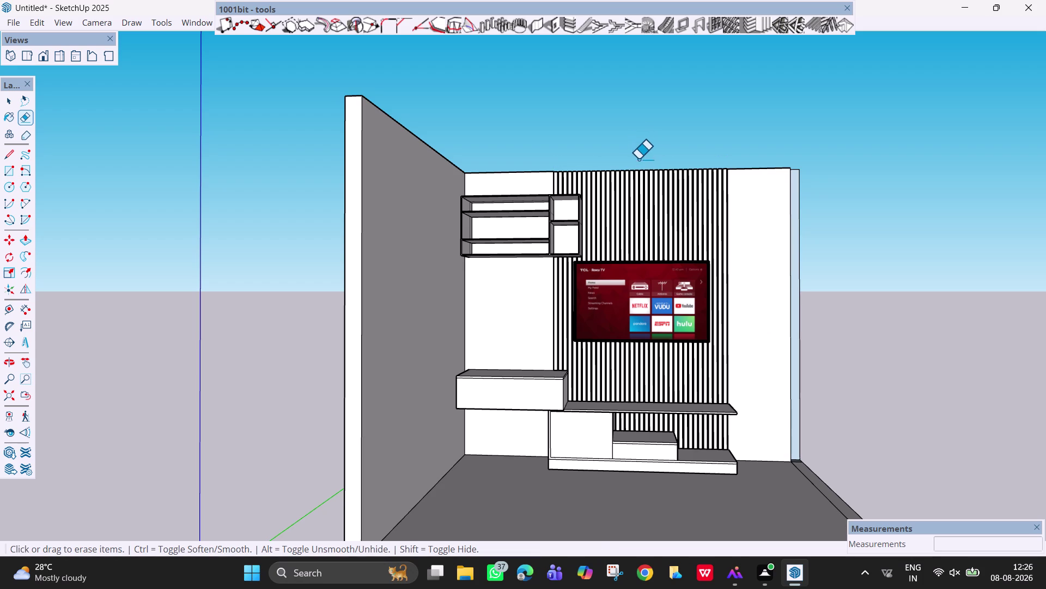
scroll(up, 3)
key(space)
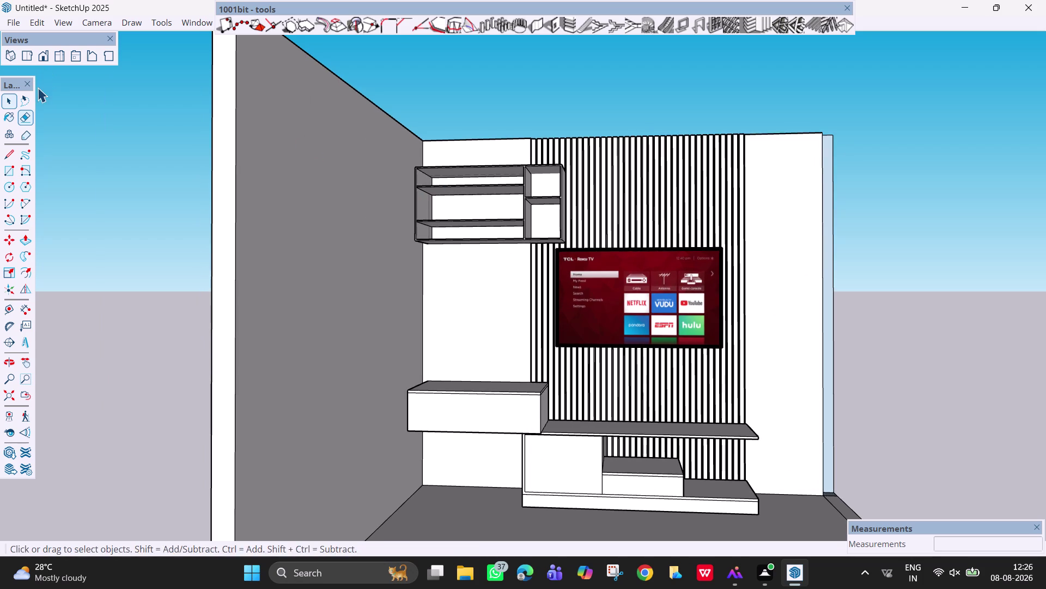
click(17, 26)
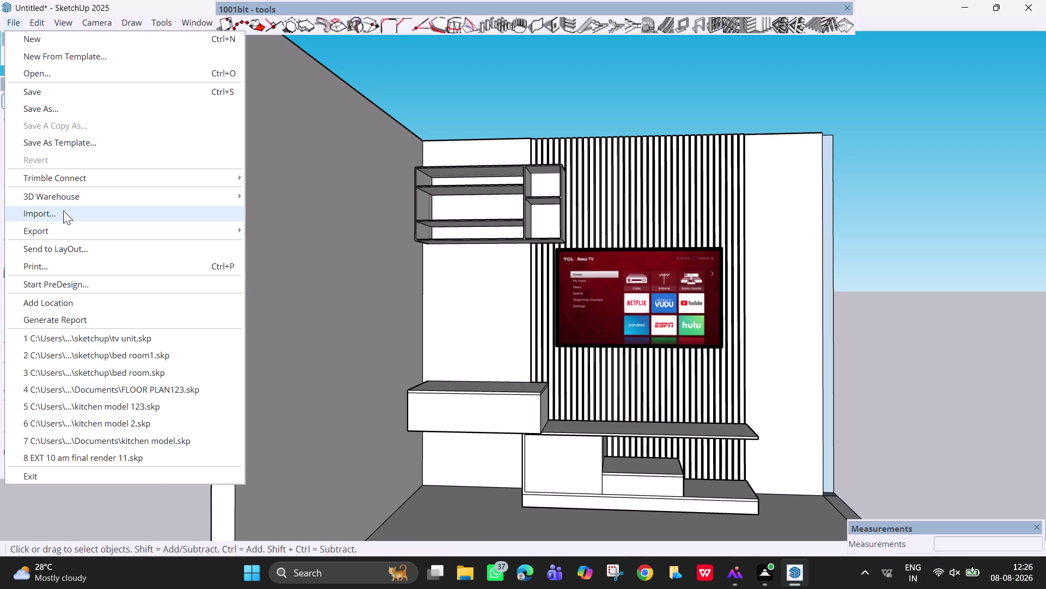
Start File > Import and browse the Downloads folder.
click(63, 211)
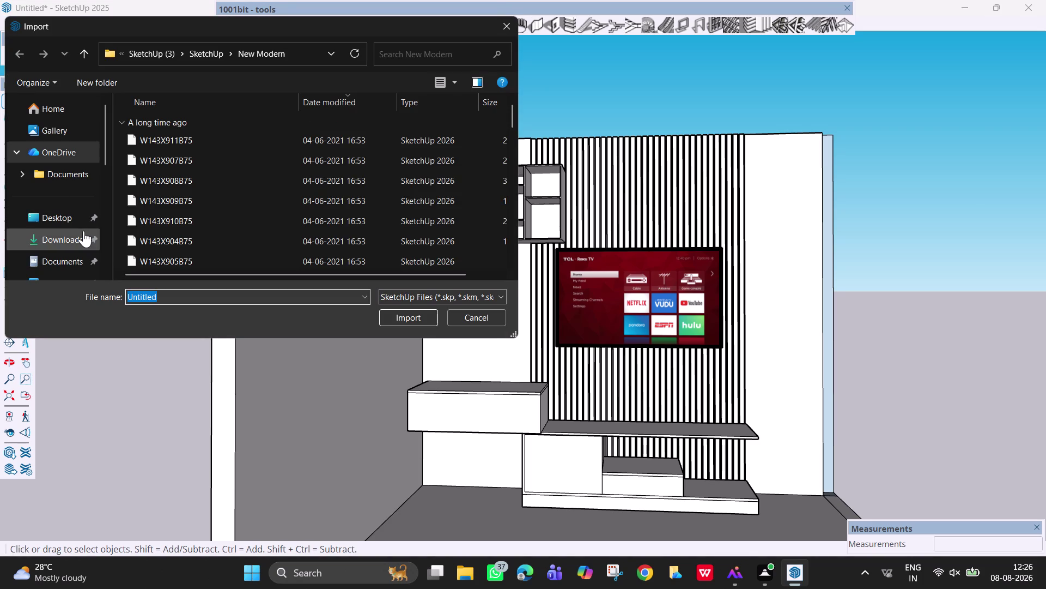
click(74, 234)
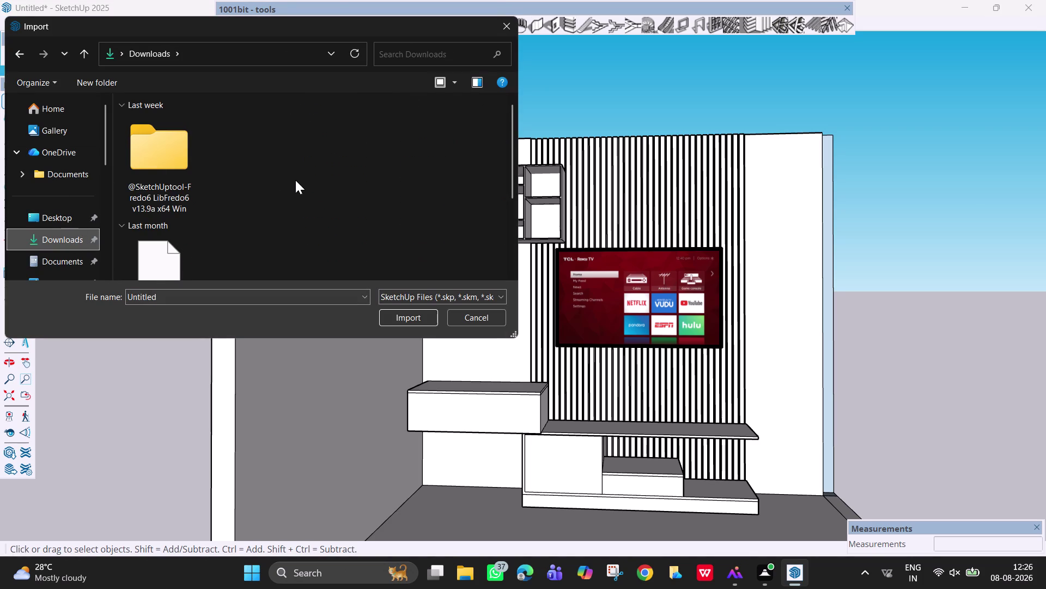
scroll(down, 3)
scroll(down, 3)
scroll(down, 3)
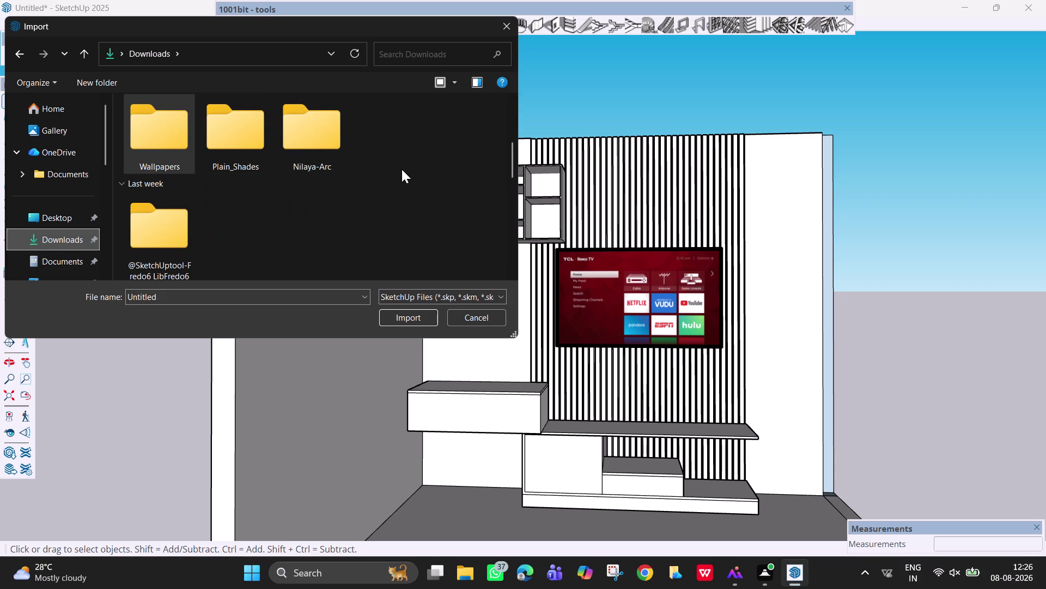
scroll(down, 3)
scroll(down, 3)
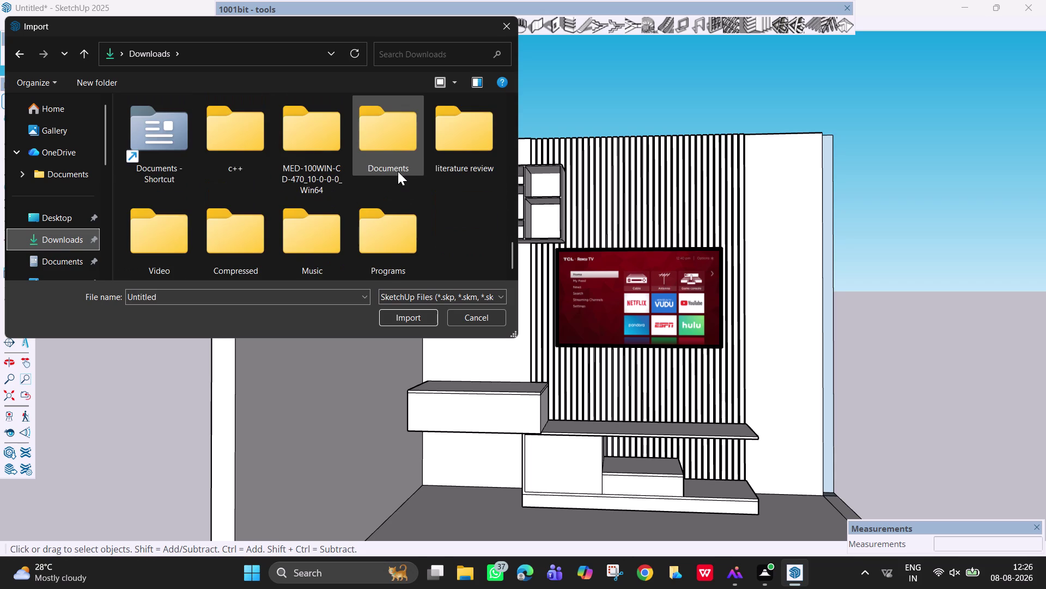
scroll(down, 3)
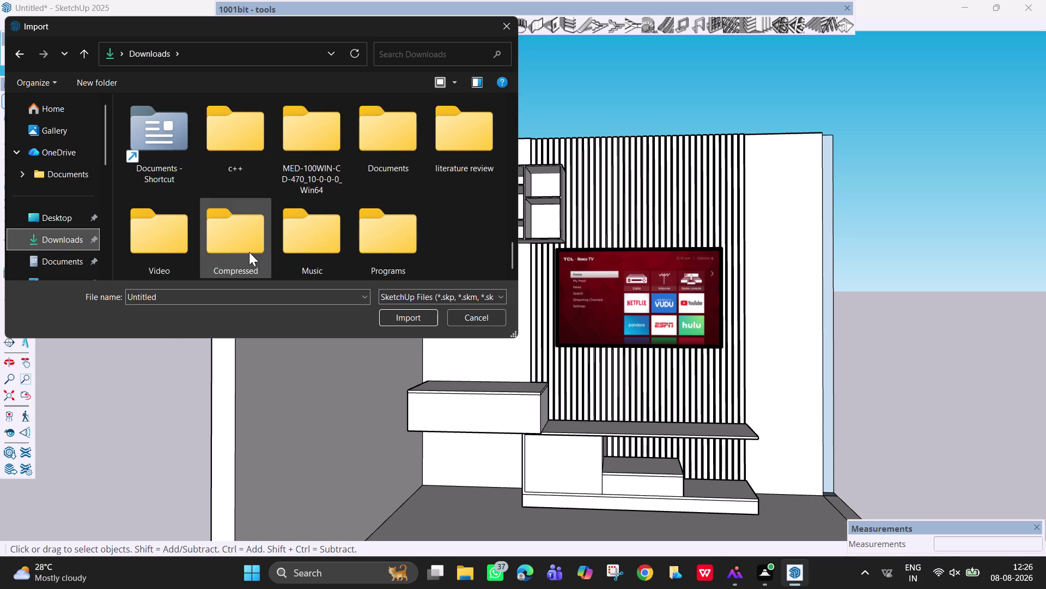
Filter the import file list to All Supported Image Types.
click(370, 293)
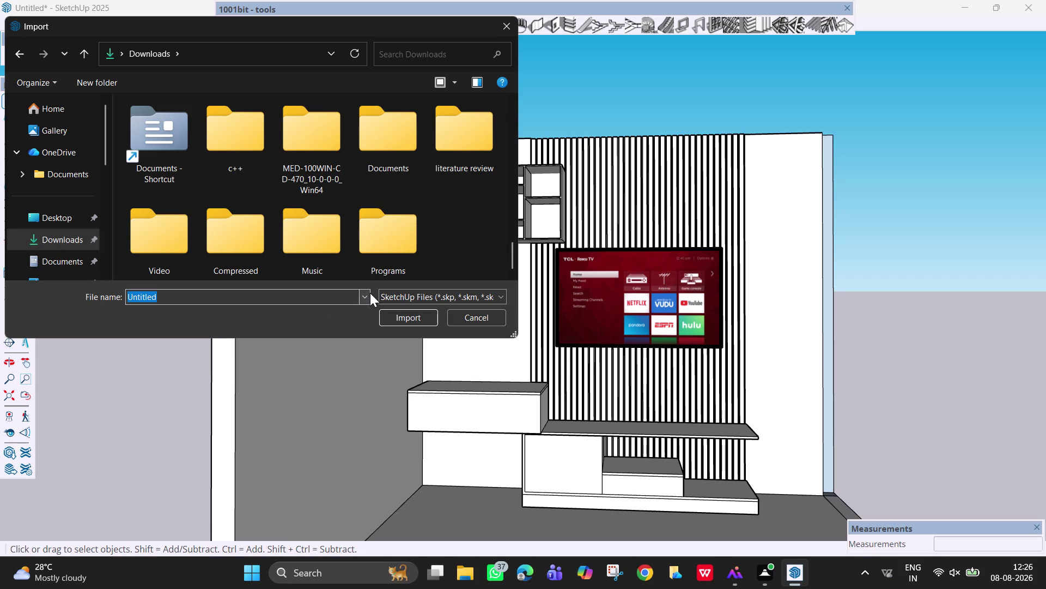
click(365, 296)
click(365, 296)
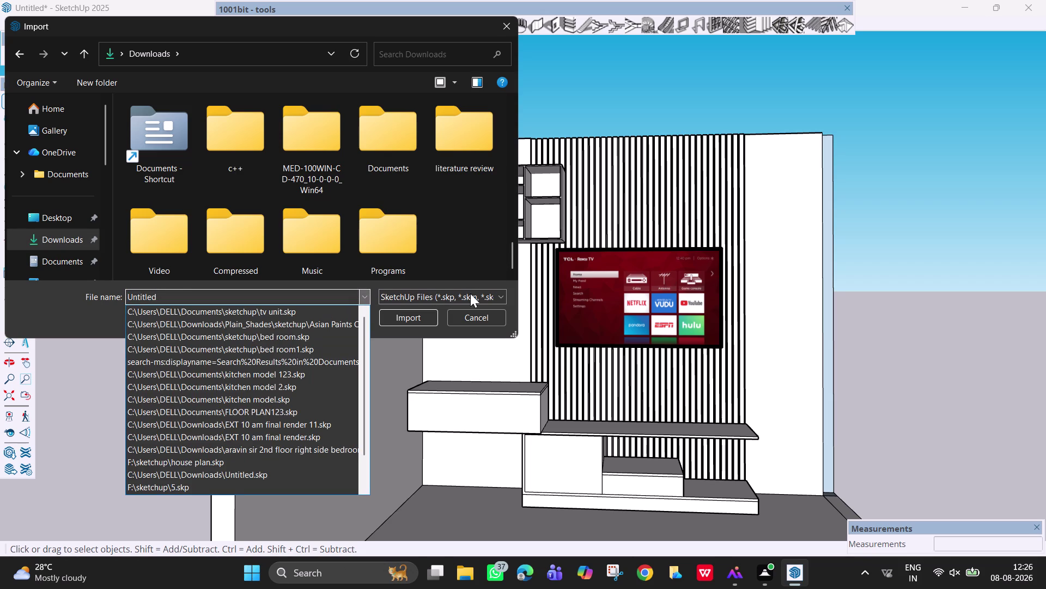
click(484, 292)
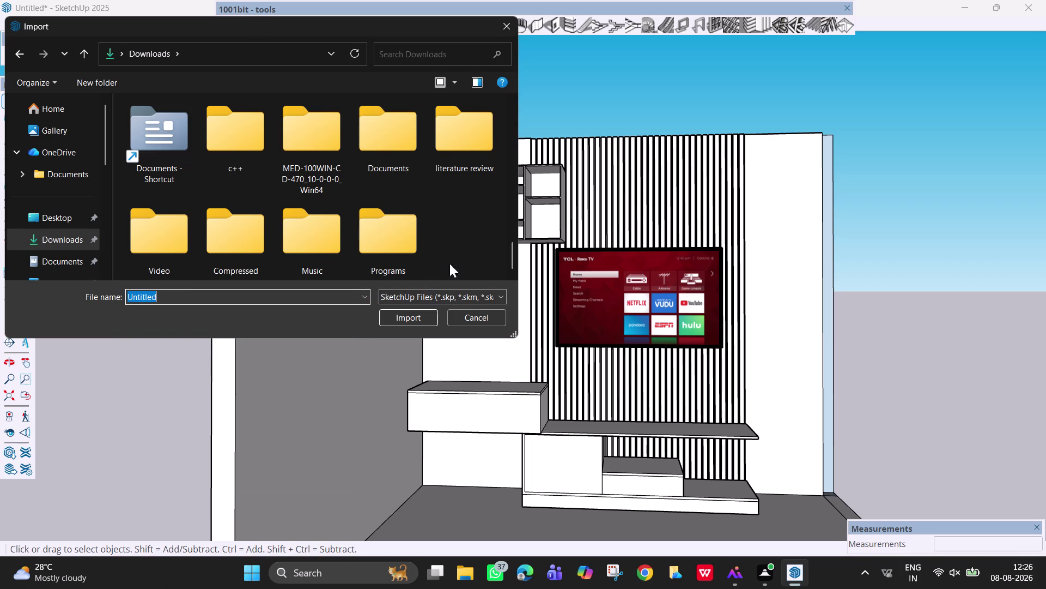
click(503, 297)
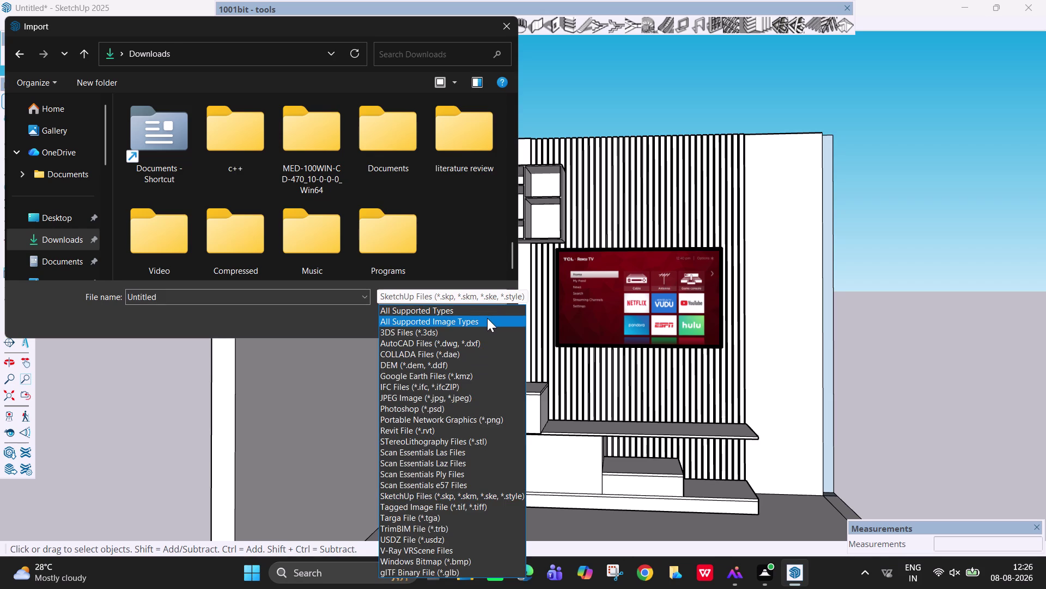
click(488, 318)
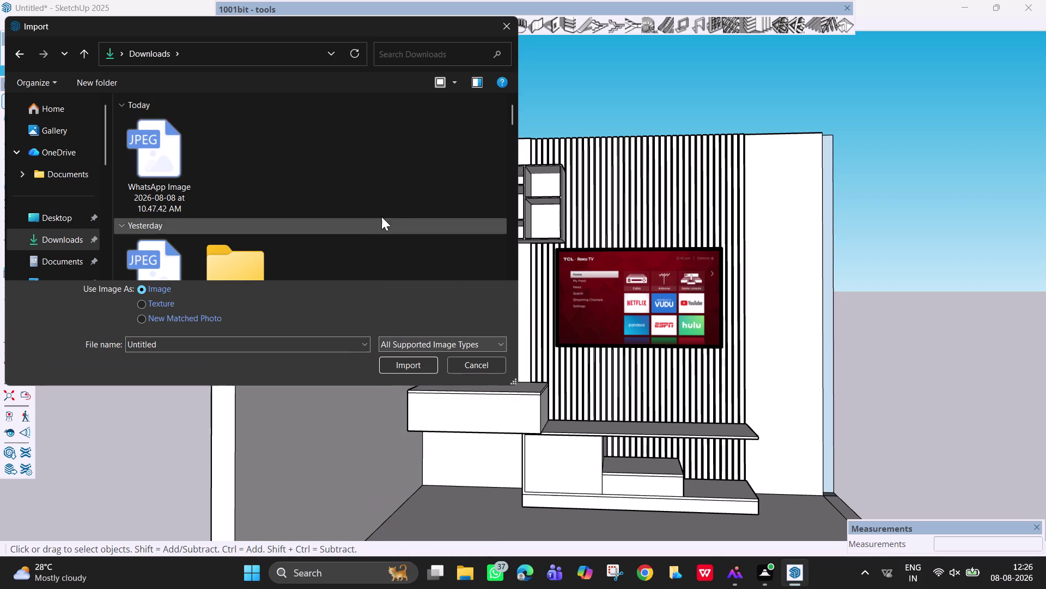
scroll(down, 3)
scroll(down, 3)
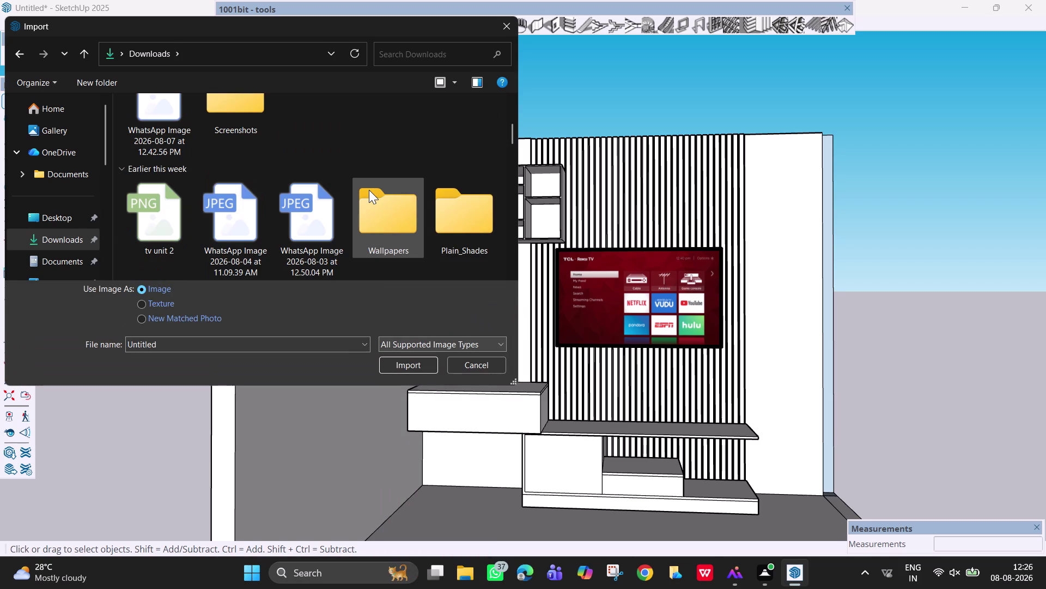
scroll(down, 3)
scroll(down, 3)
scroll(down, 3)
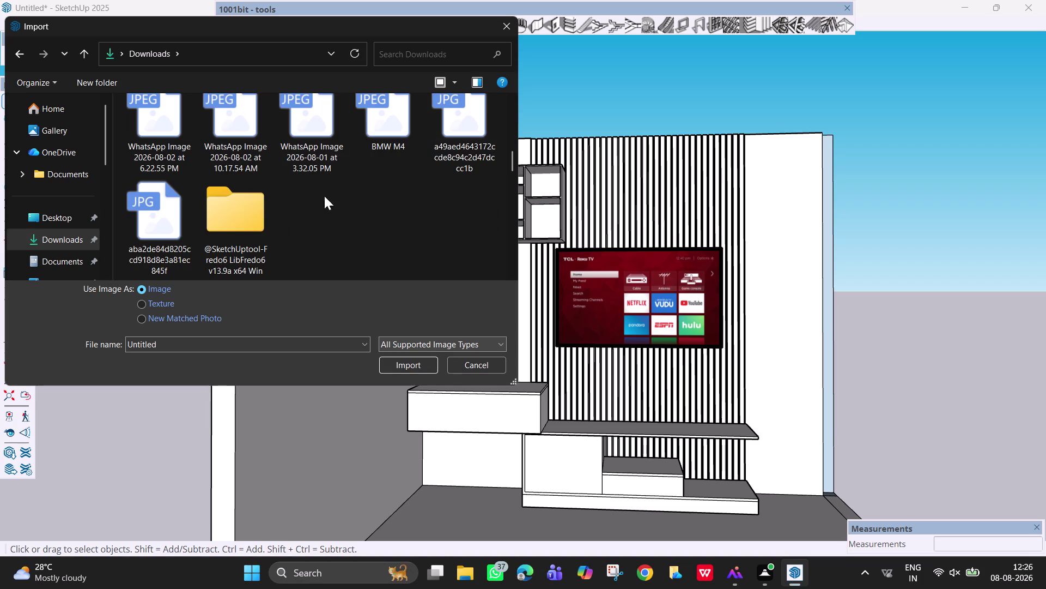
scroll(up, 3)
scroll(up, 3)
scroll(up, 3)
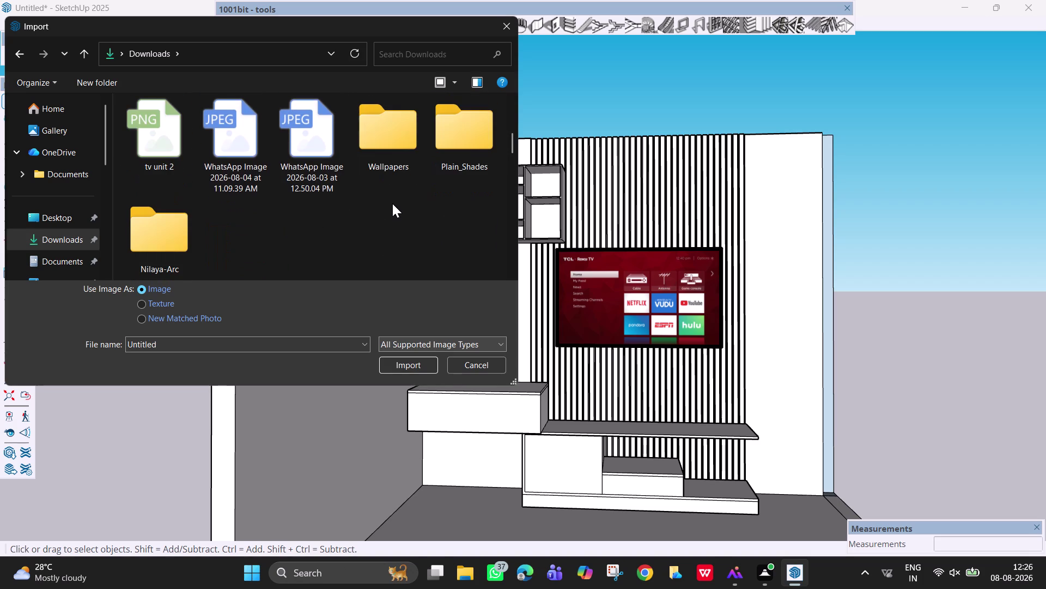
scroll(up, 3)
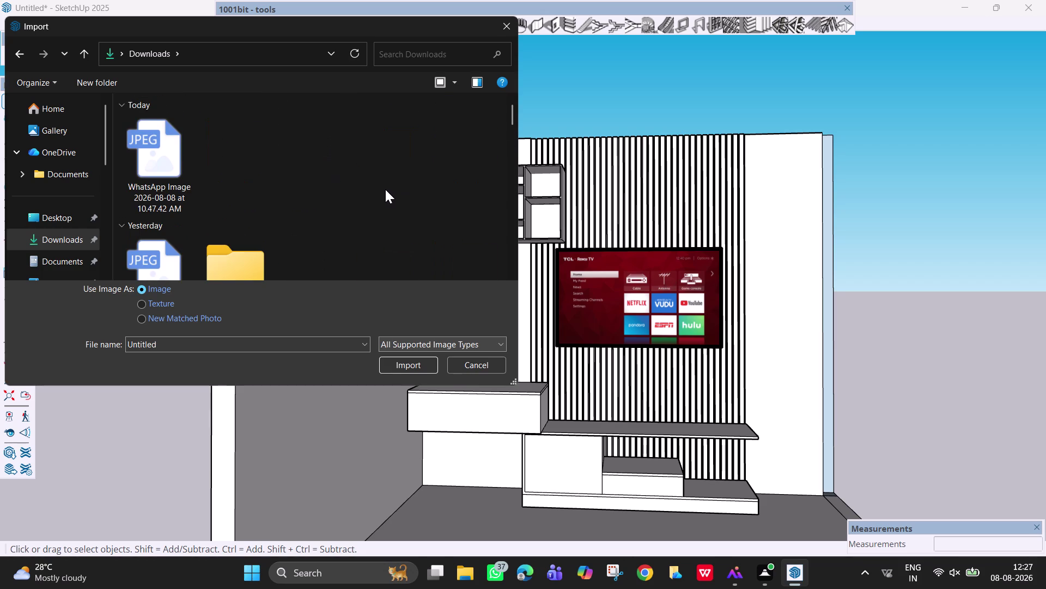
click(73, 238)
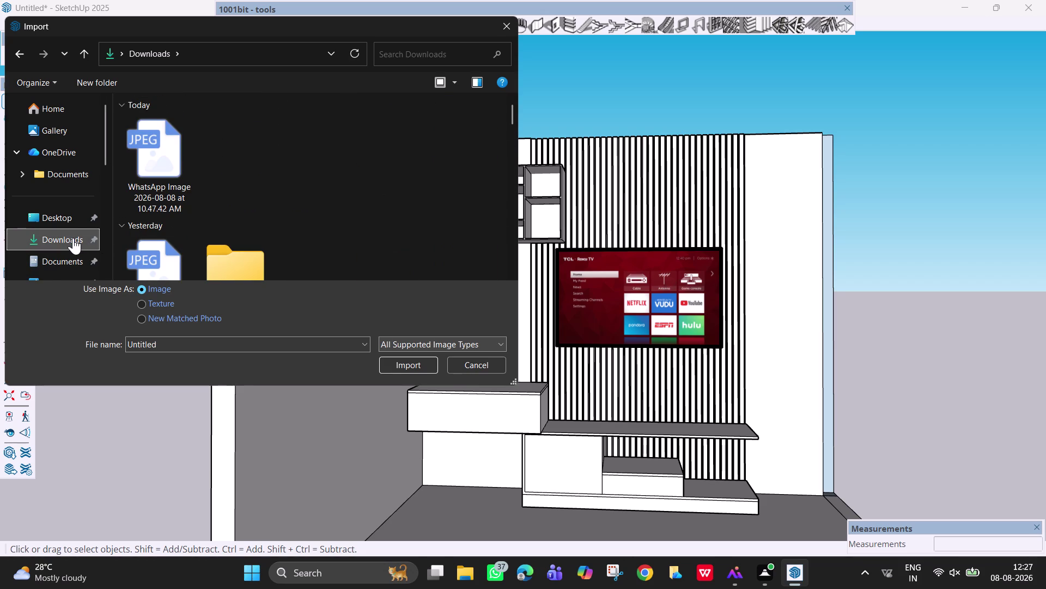
scroll(down, 3)
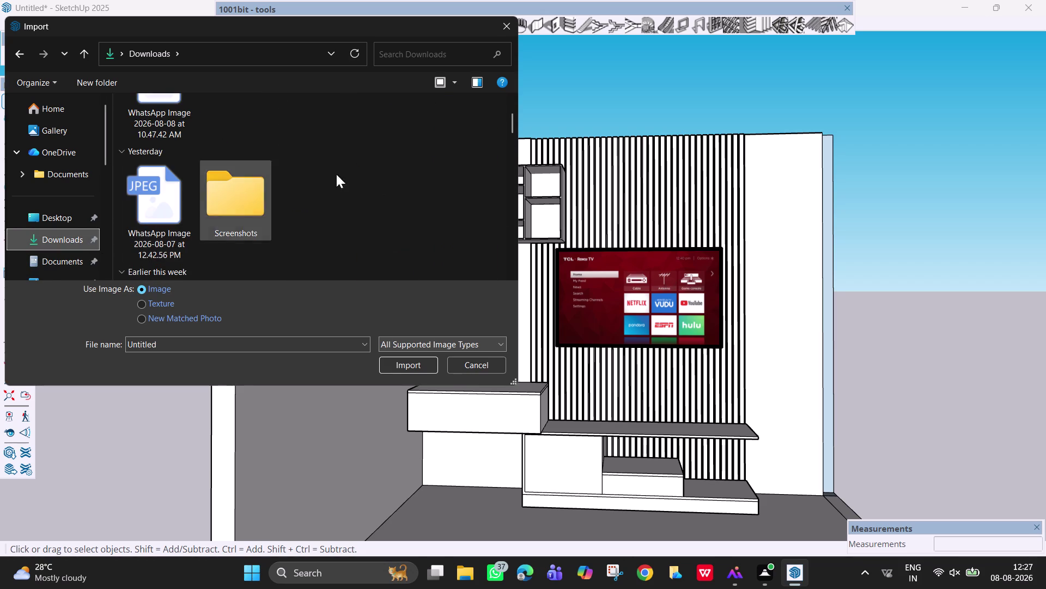
scroll(down, 3)
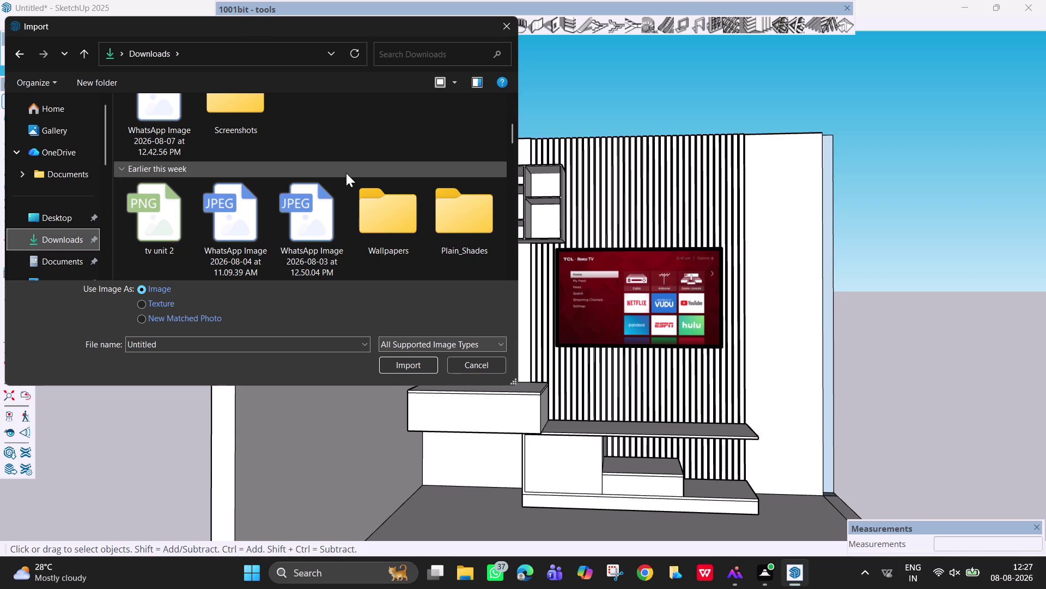
scroll(up, 3)
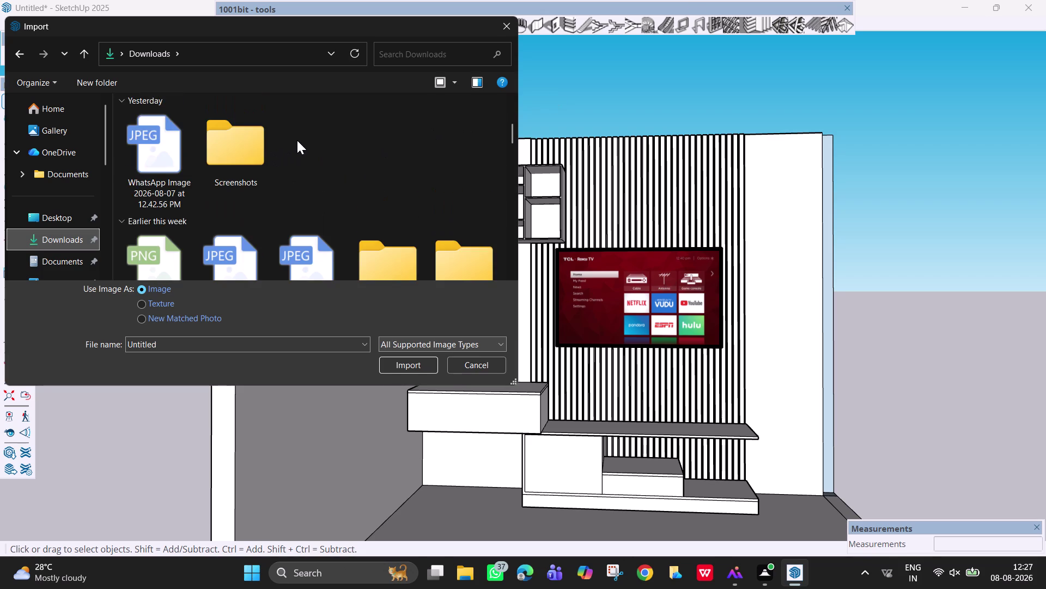
scroll(down, 3)
scroll(down, 3)
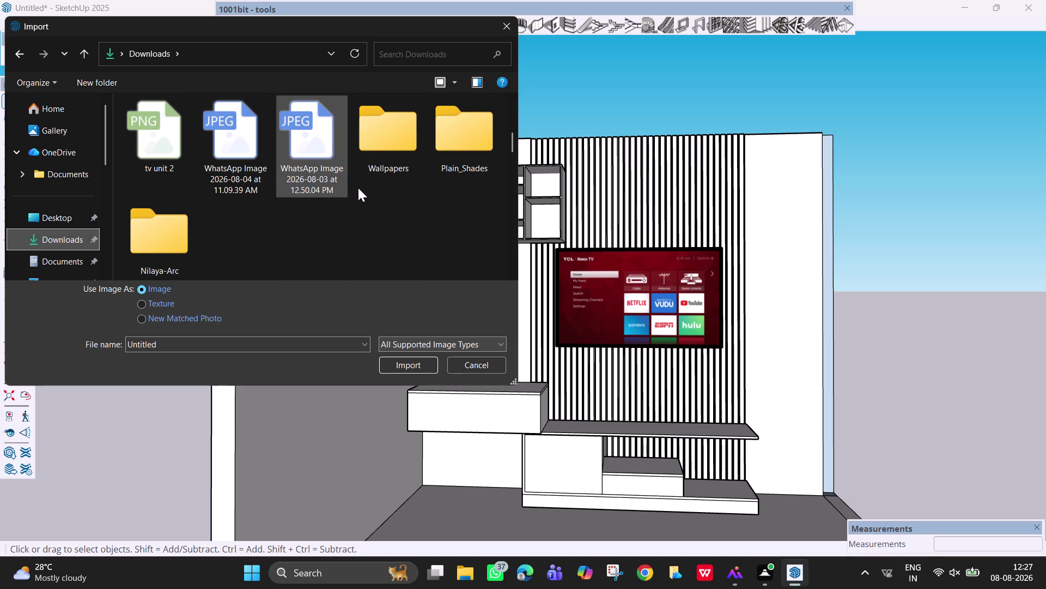
scroll(down, 3)
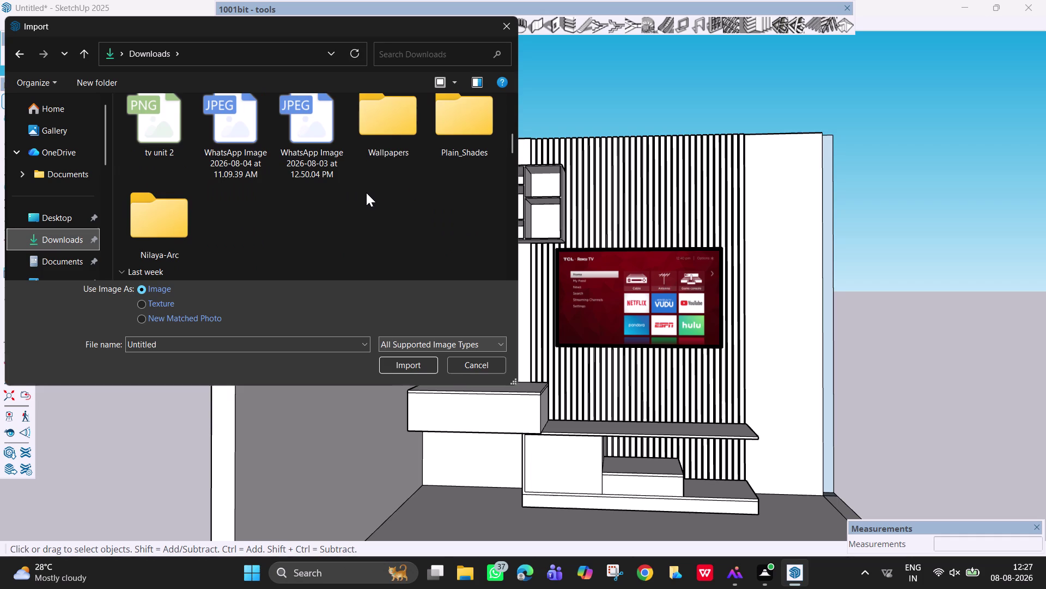
scroll(down, 3)
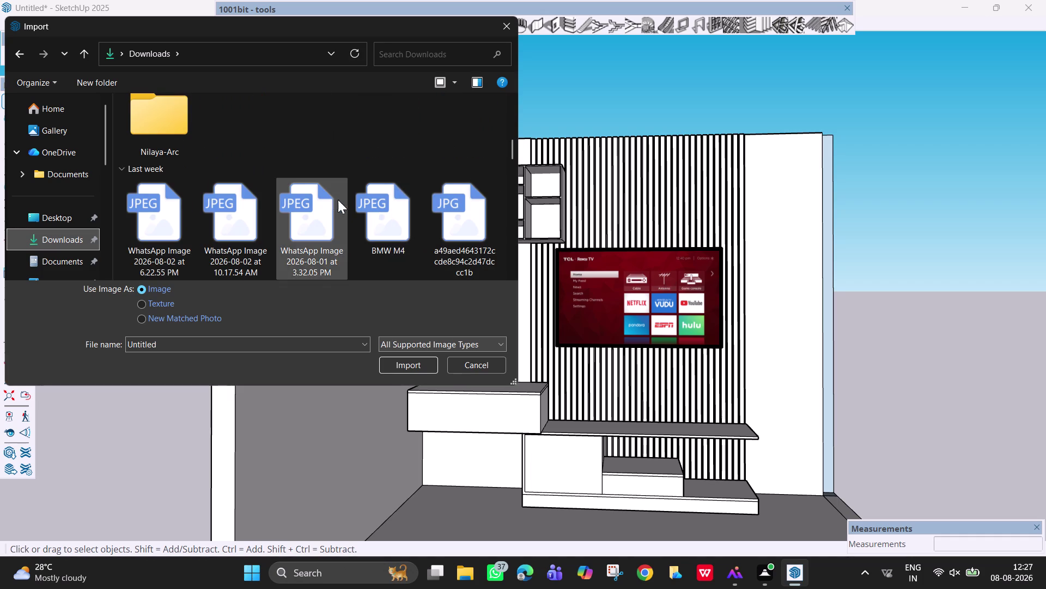
scroll(up, 3)
scroll(up, 3)
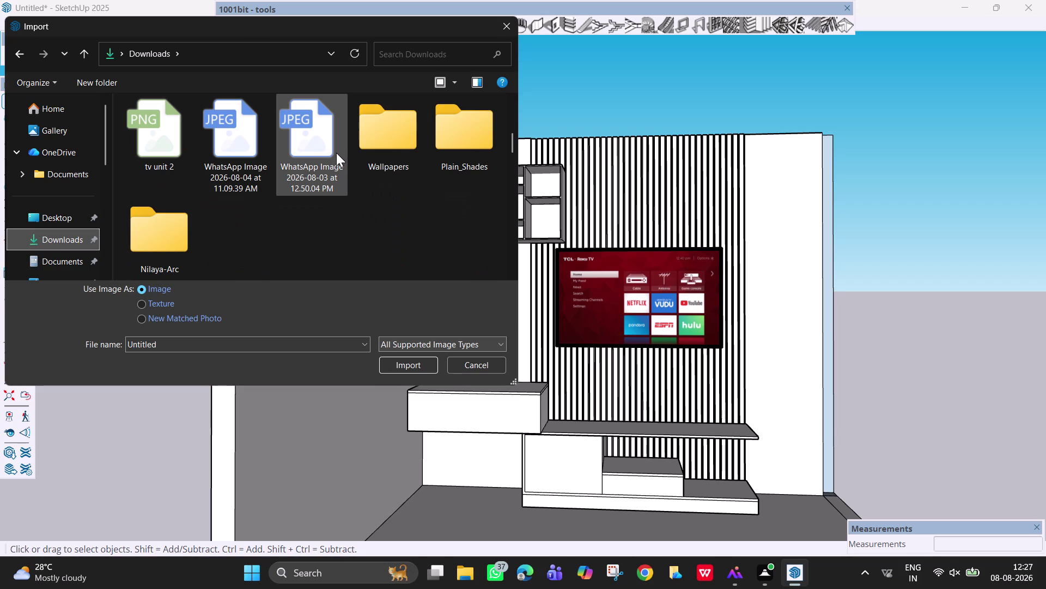
scroll(up, 3)
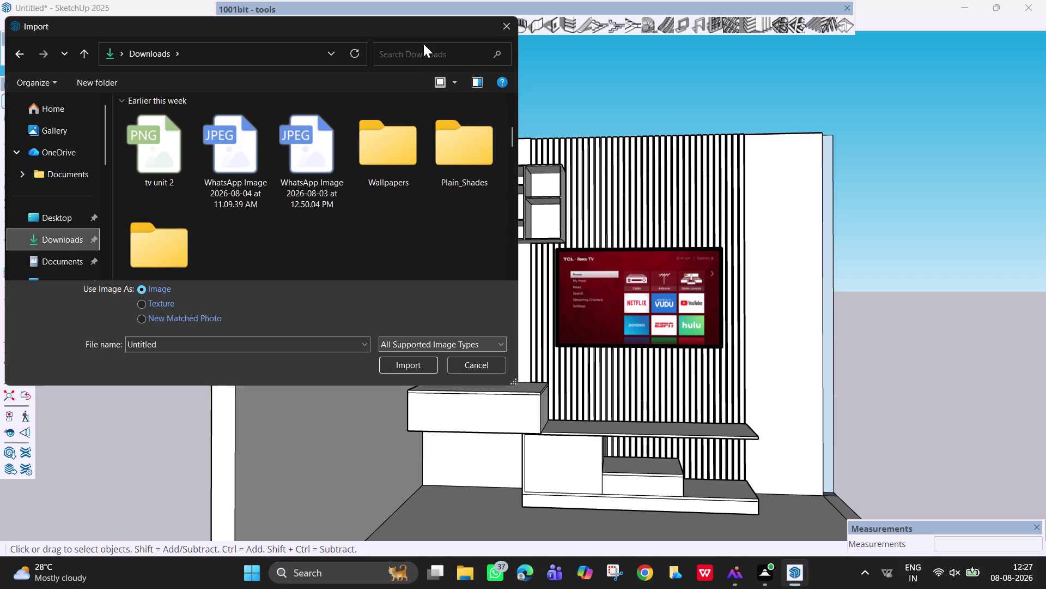
click(421, 51)
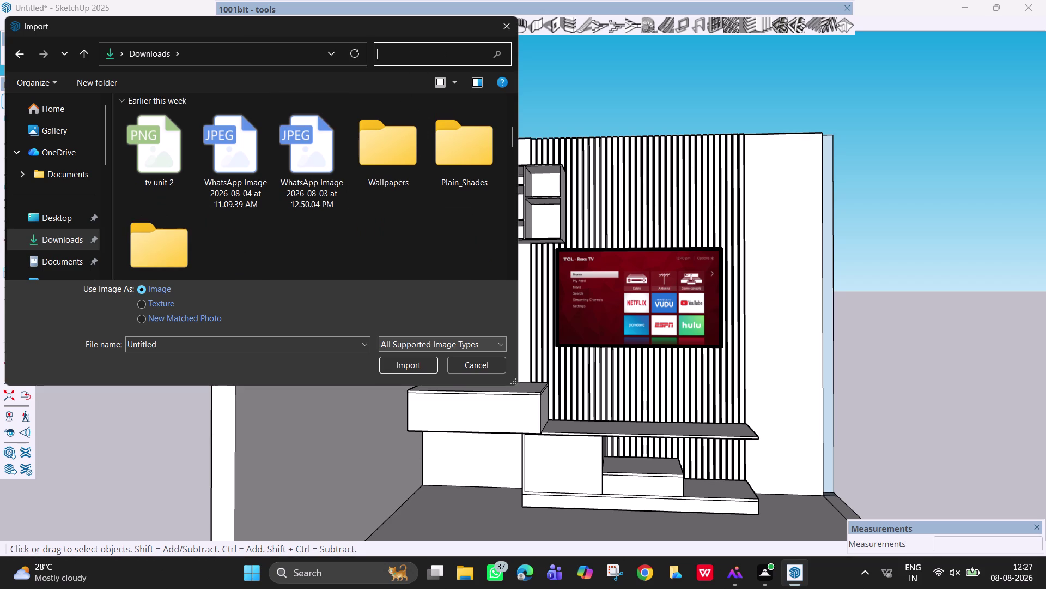
Search Downloads for 'spide', clear the search, and switch to File Explorer.
text(spi)
text(d)
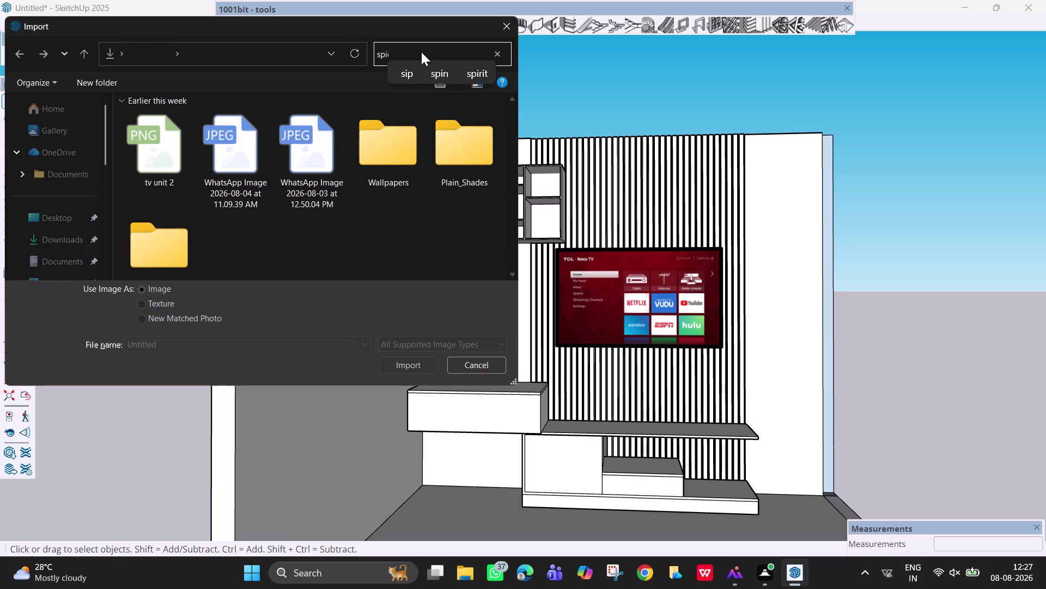
text(e)
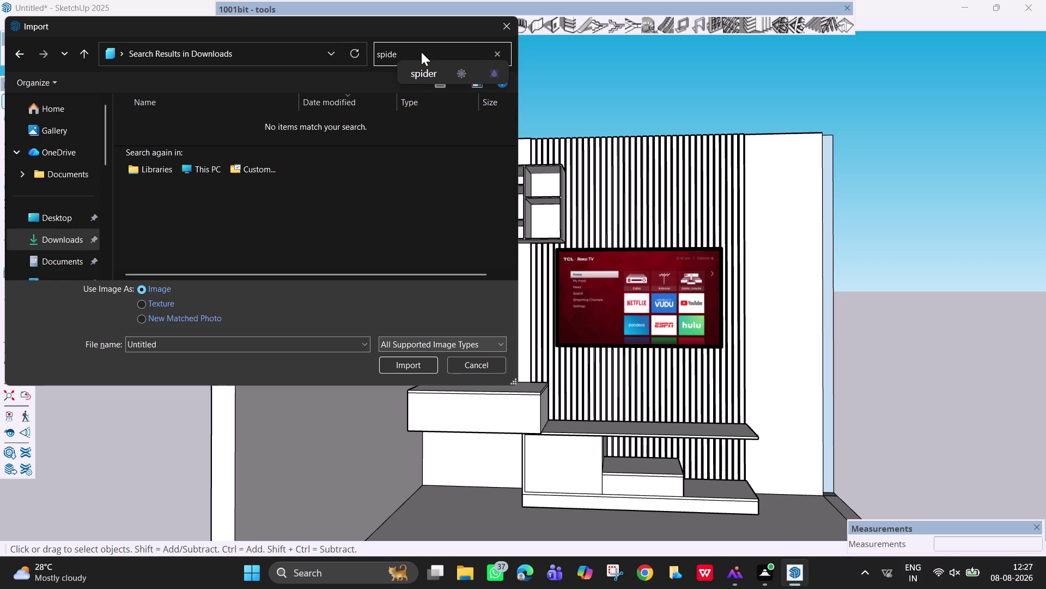
key(BackSpace)
key(BackSpace)
key(BackSpace)
key(BackSpace)
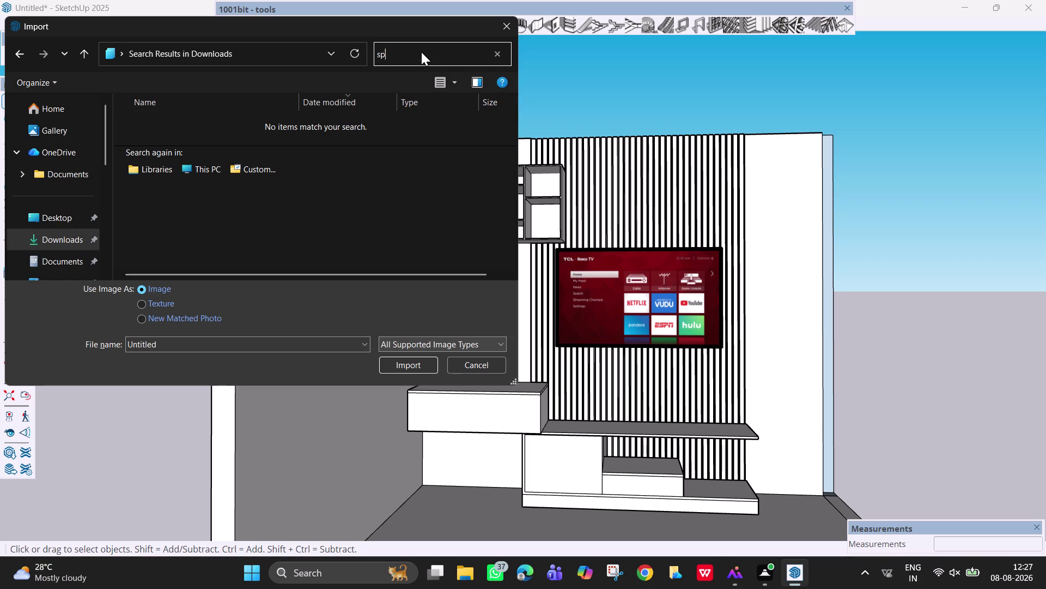
key(BackSpace)
key(BackSpace)
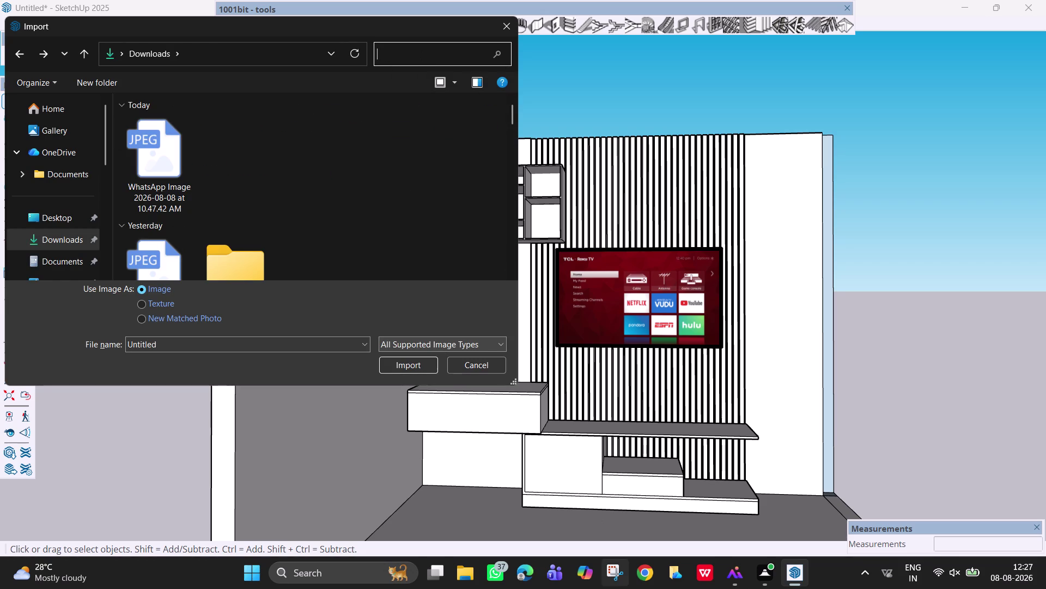
click(460, 586)
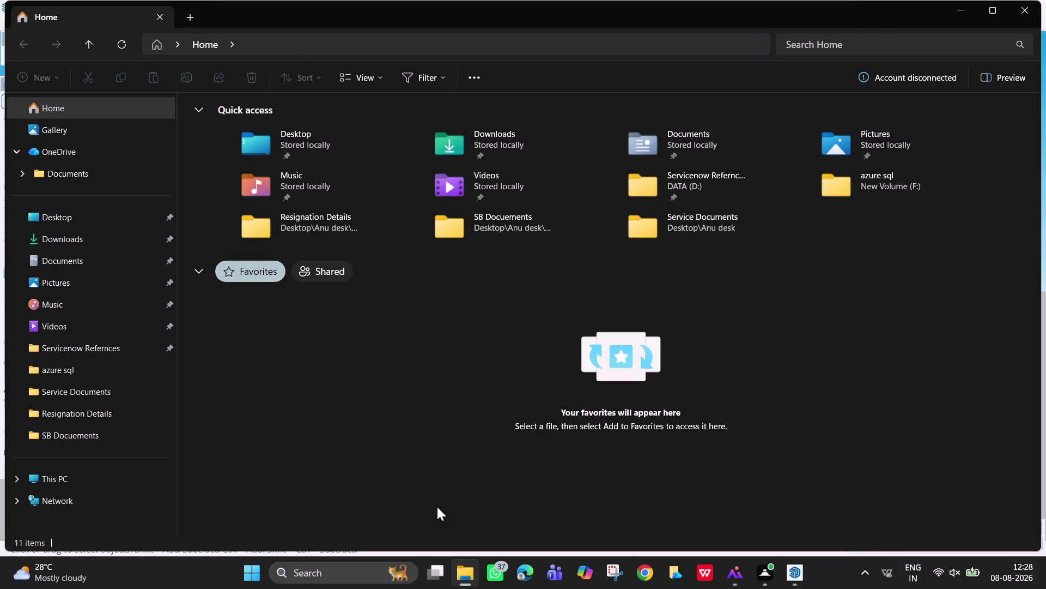
Open the a49aed… 25' x 45' ground floor plan JPG from Downloads.
click(84, 246)
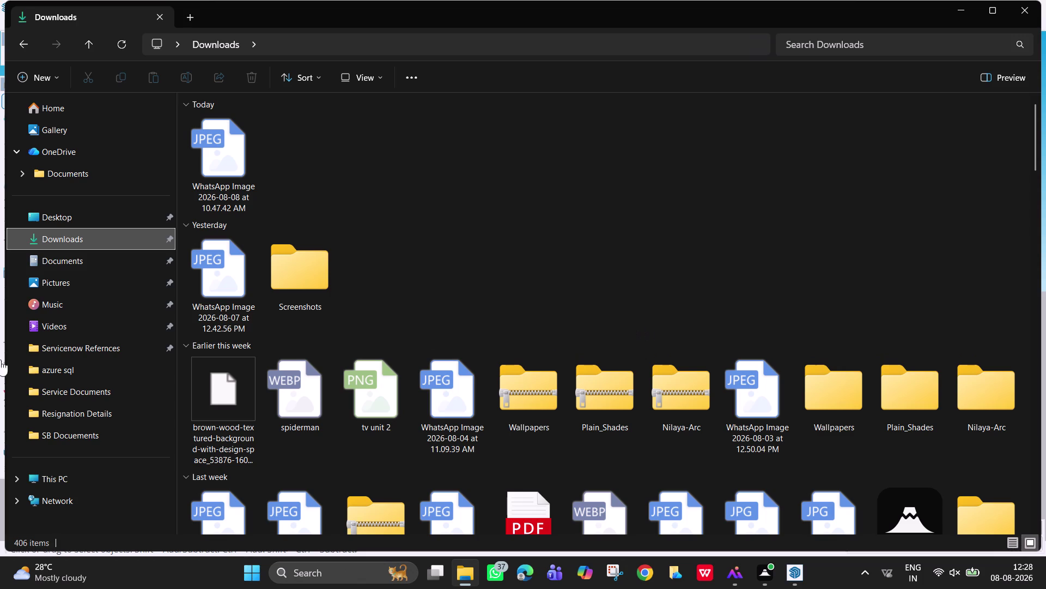
click(117, 238)
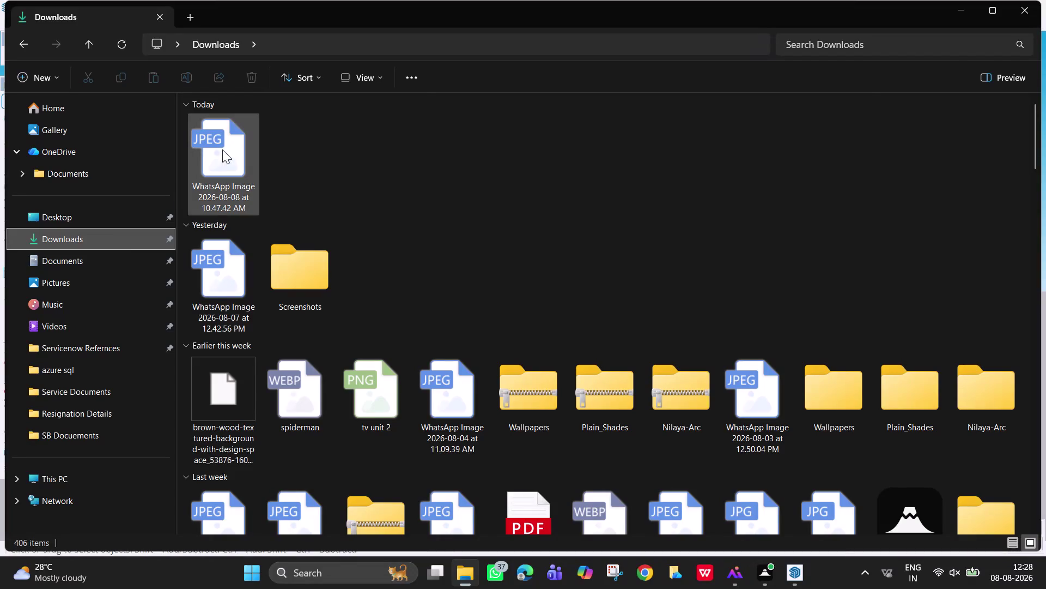
scroll(down, 3)
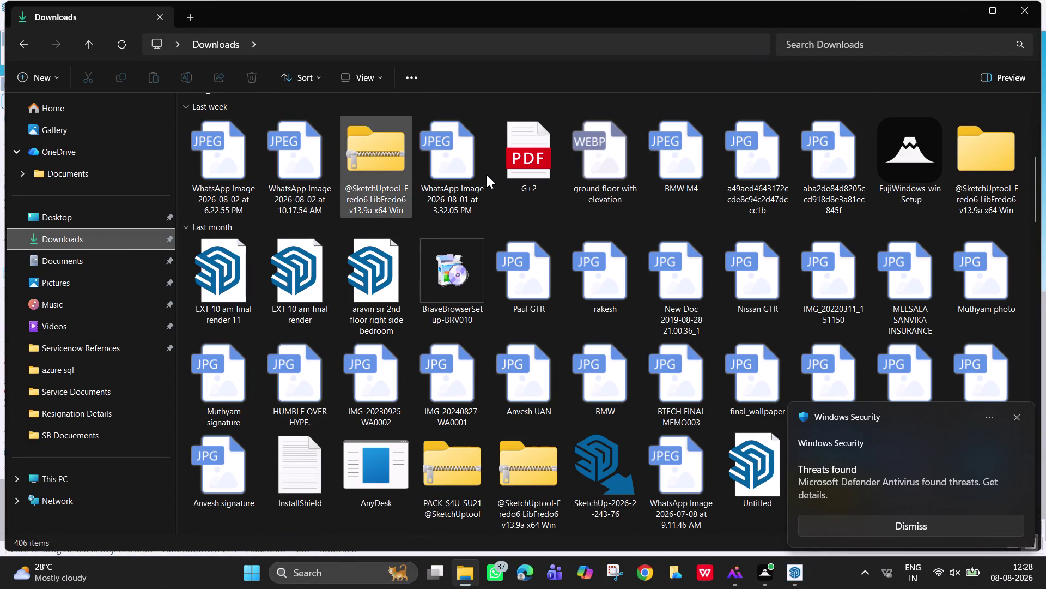
double_click(756, 164)
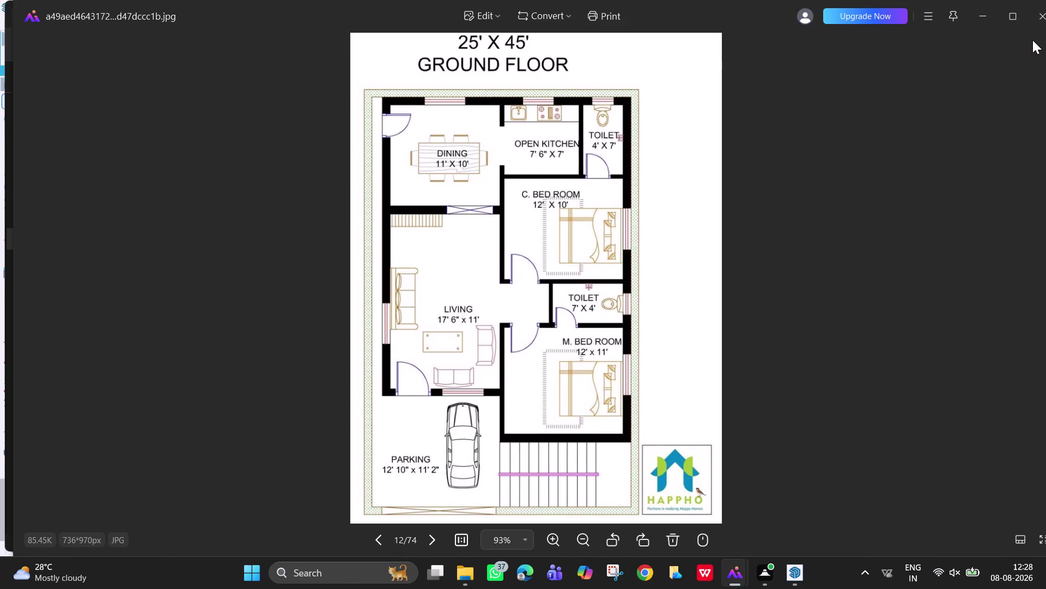
Close the image viewer showing the ground floor plan.
click(1037, 25)
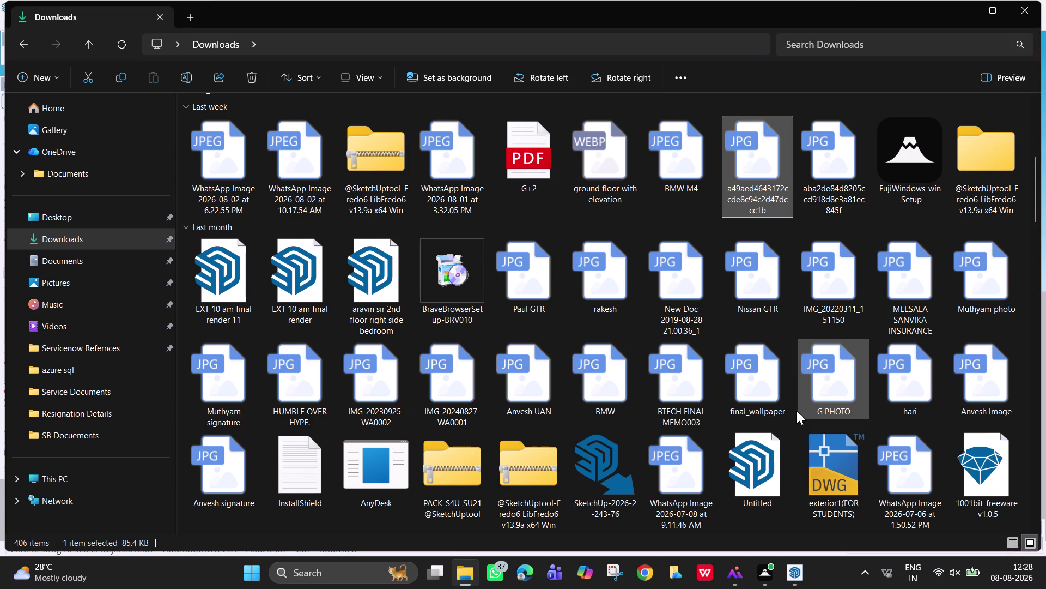
Scroll through the Downloads folder in File Explorer, then return to the SketchUp window.
scroll(down, 3)
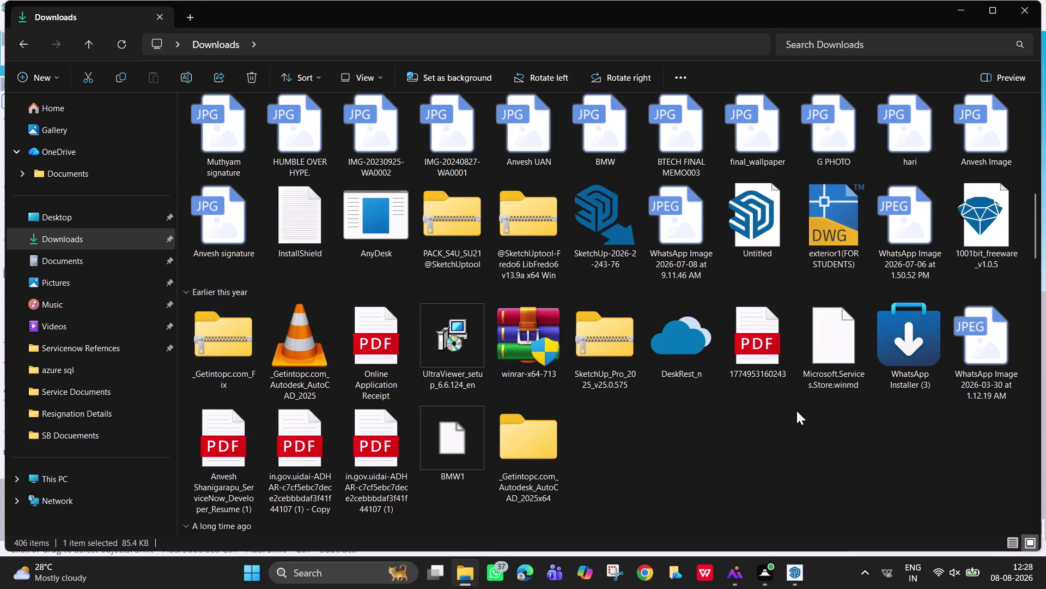
scroll(up, 3)
scroll(up, 3)
scroll(up, 3)
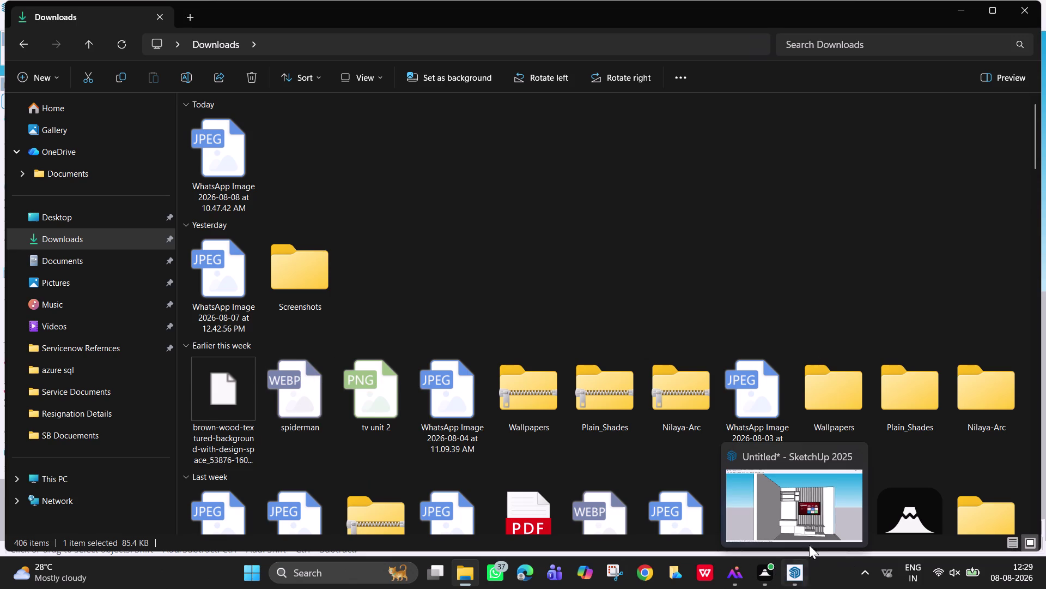
click(815, 516)
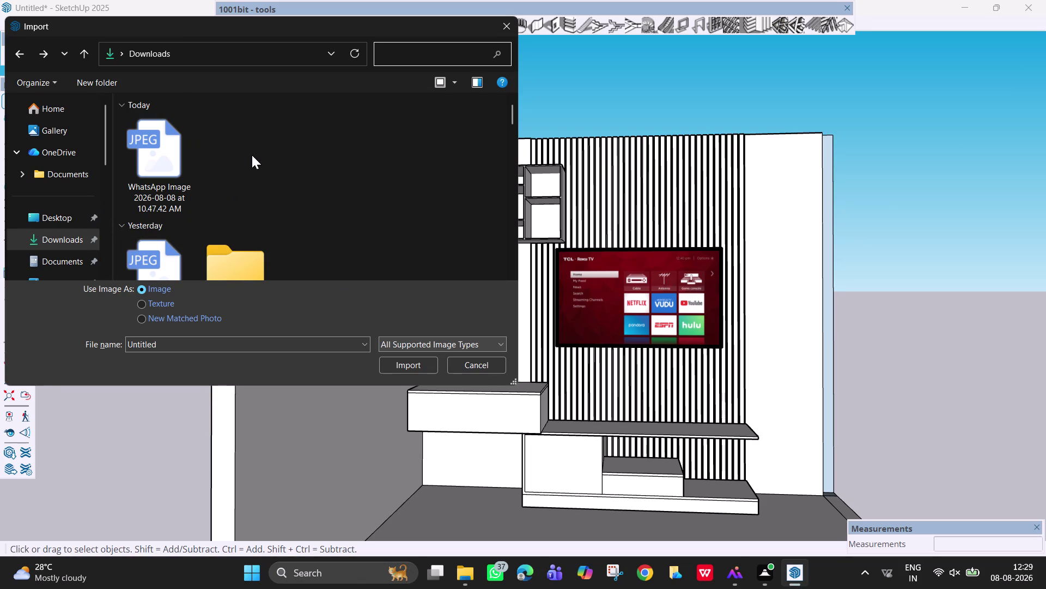
Scroll the Downloads list and set the import filter to all supported file types.
scroll(down, 3)
scroll(down, 3)
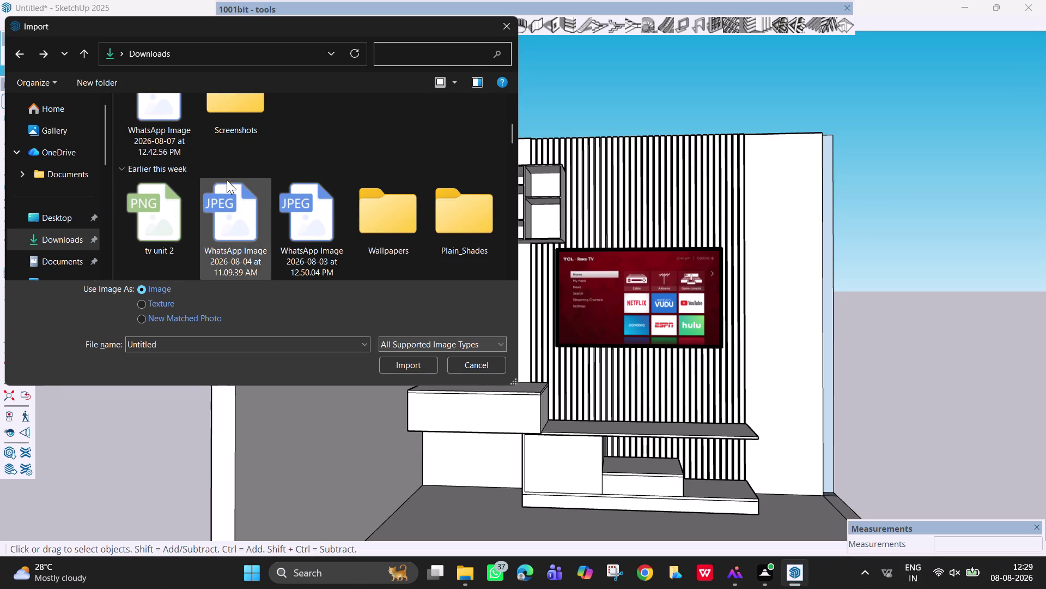
scroll(down, 3)
scroll(down, 3)
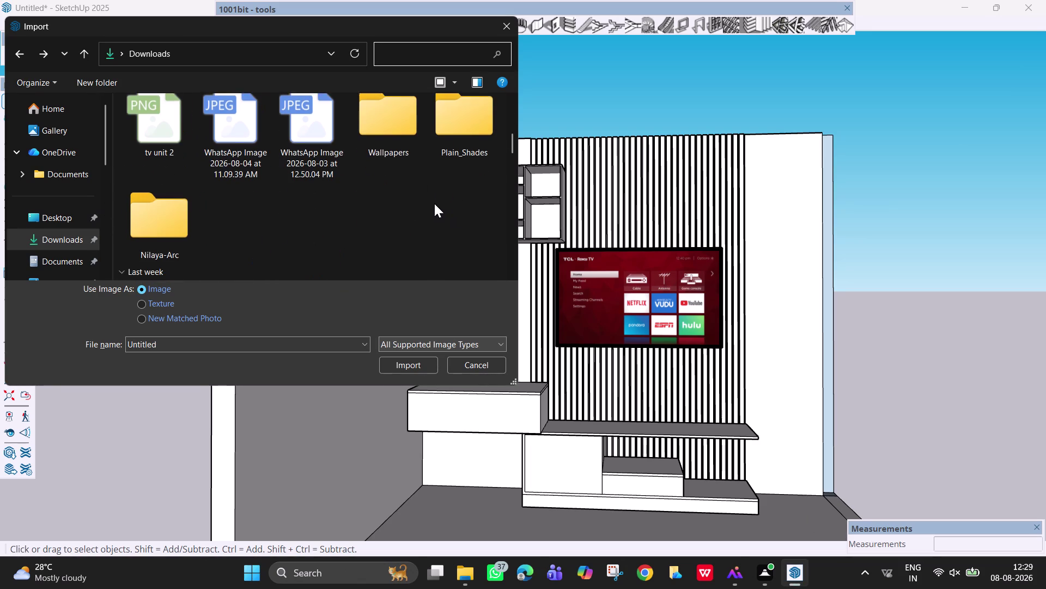
scroll(down, 3)
scroll(down, 3)
scroll(down, 3)
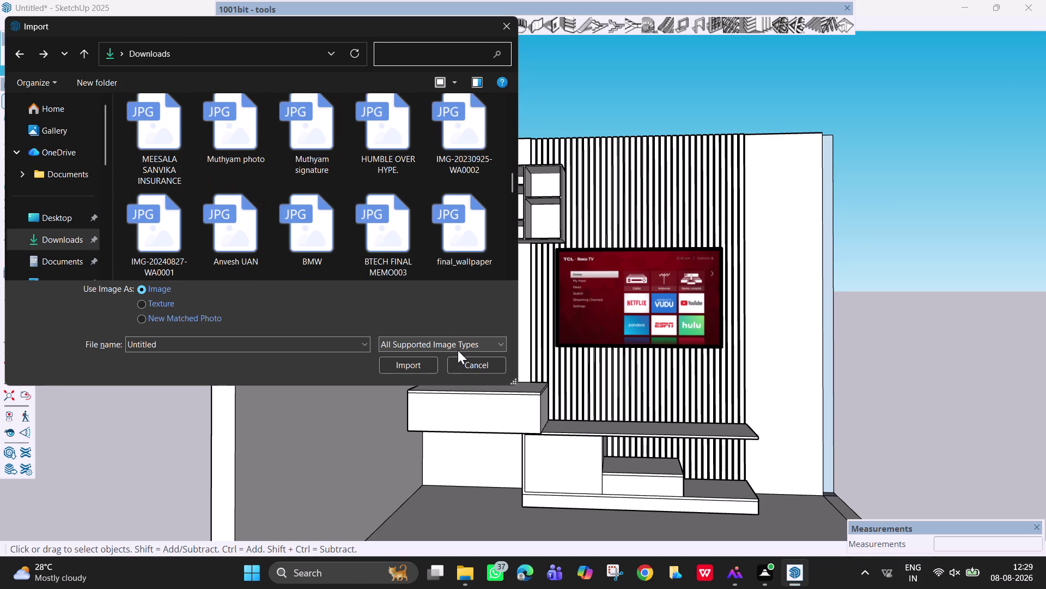
click(458, 350)
scroll(down, 3)
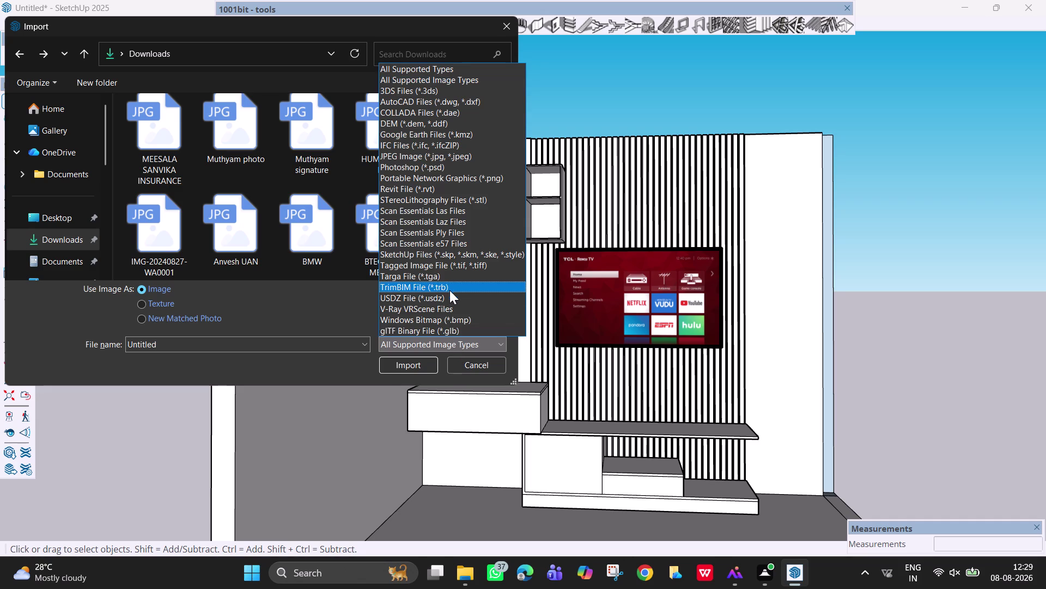
scroll(up, 3)
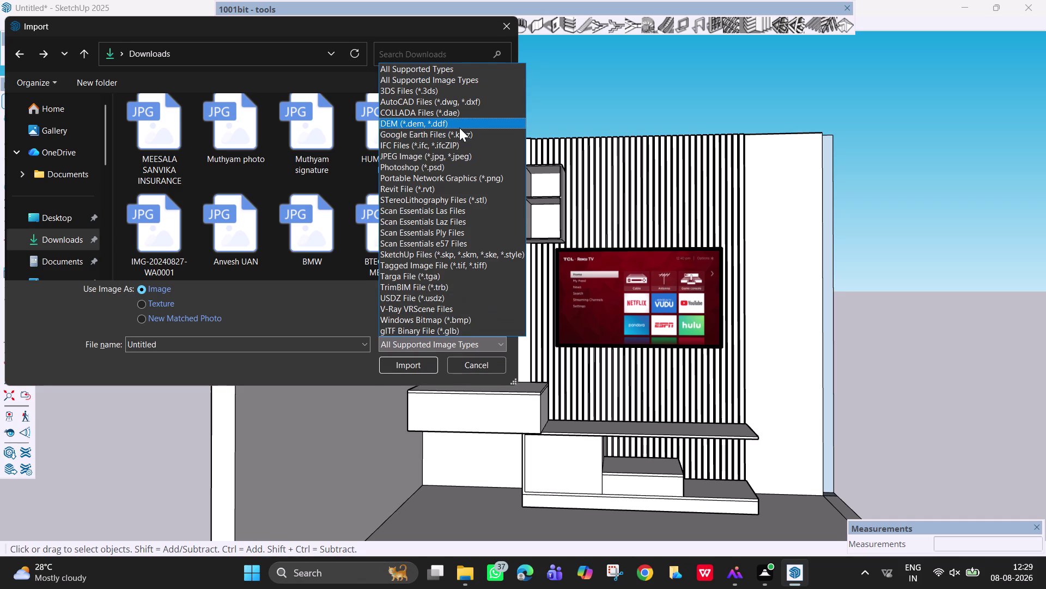
click(472, 68)
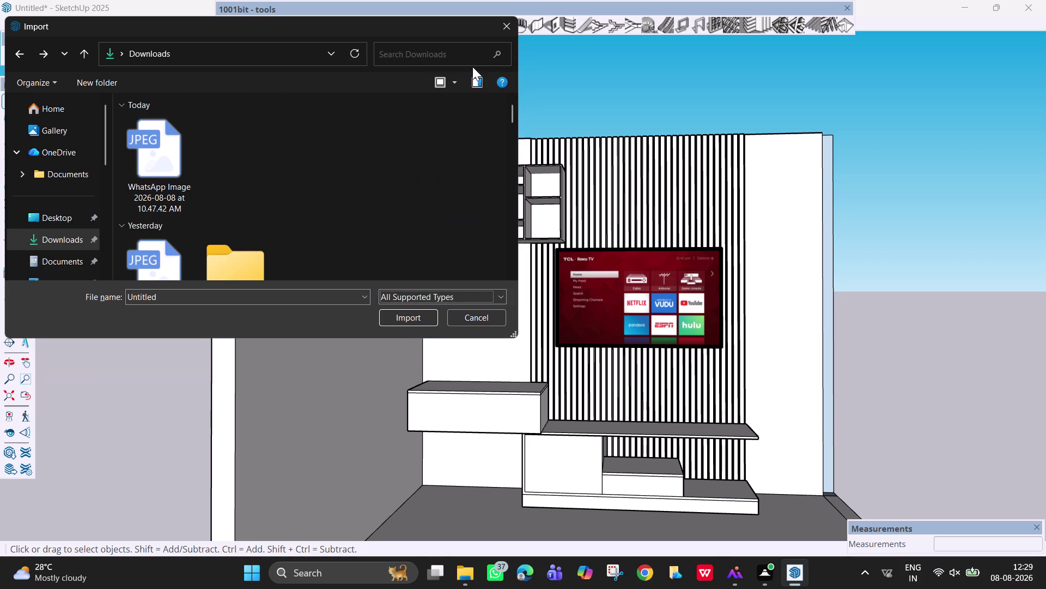
Browse the Downloads folders and PNG and JPEG pictures, then reopen the file-type list.
scroll(down, 3)
scroll(down, 3)
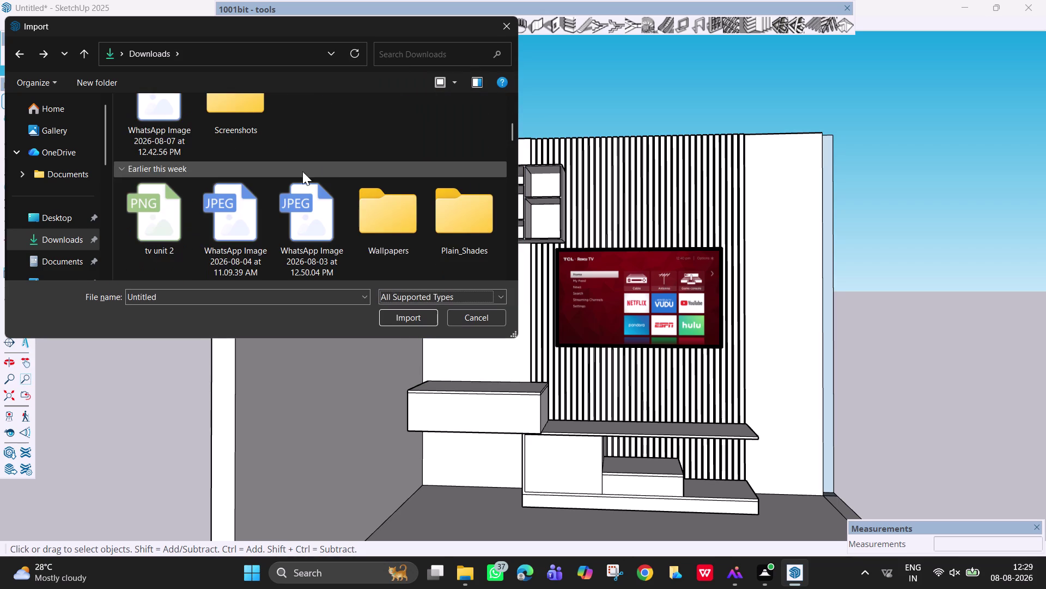
scroll(down, 3)
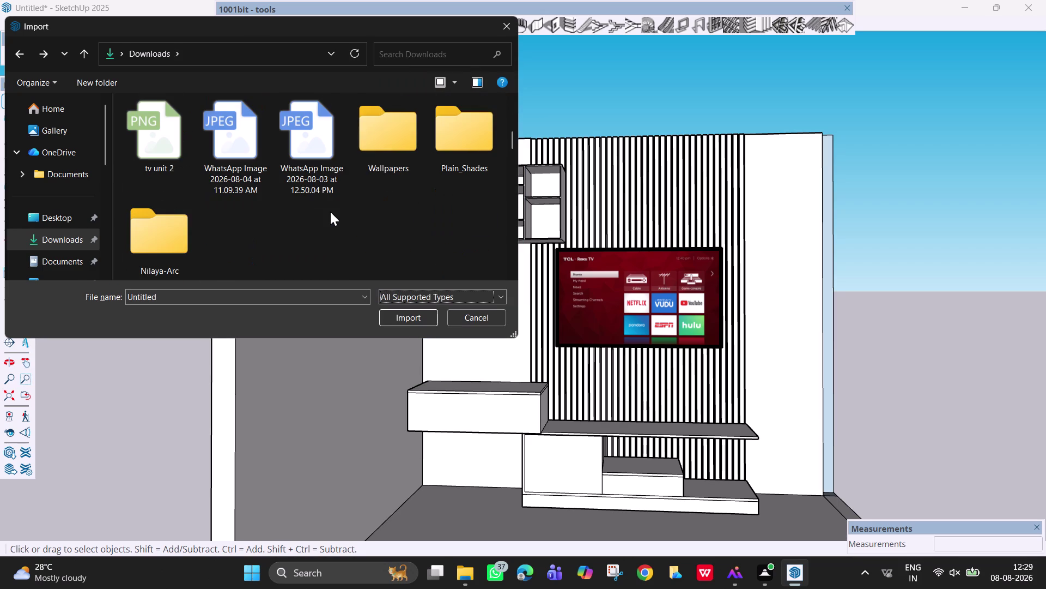
scroll(down, 3)
scroll(down, 3)
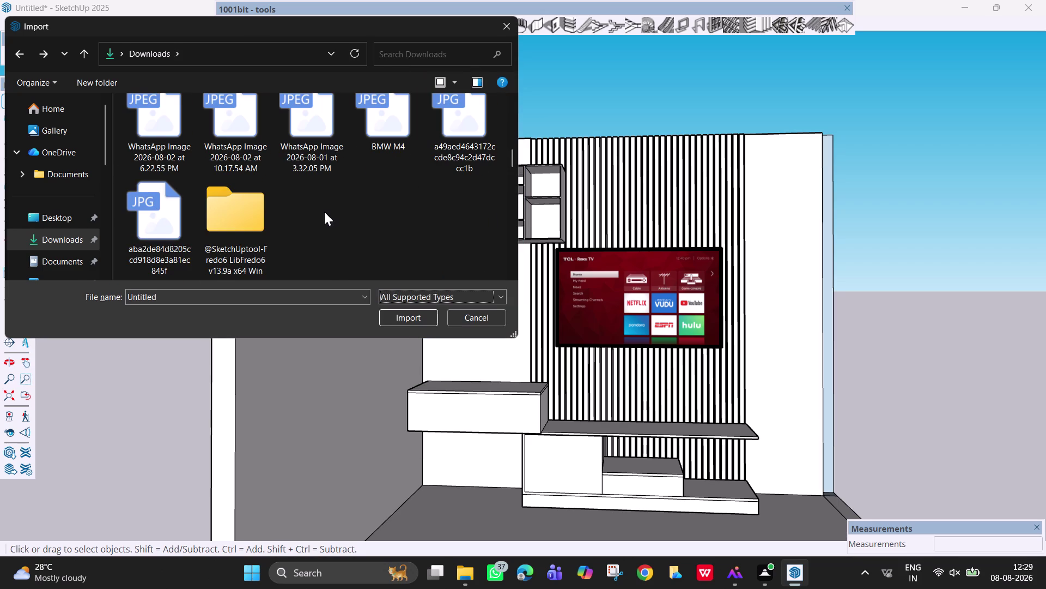
scroll(up, 3)
scroll(up, 3)
scroll(up, 3)
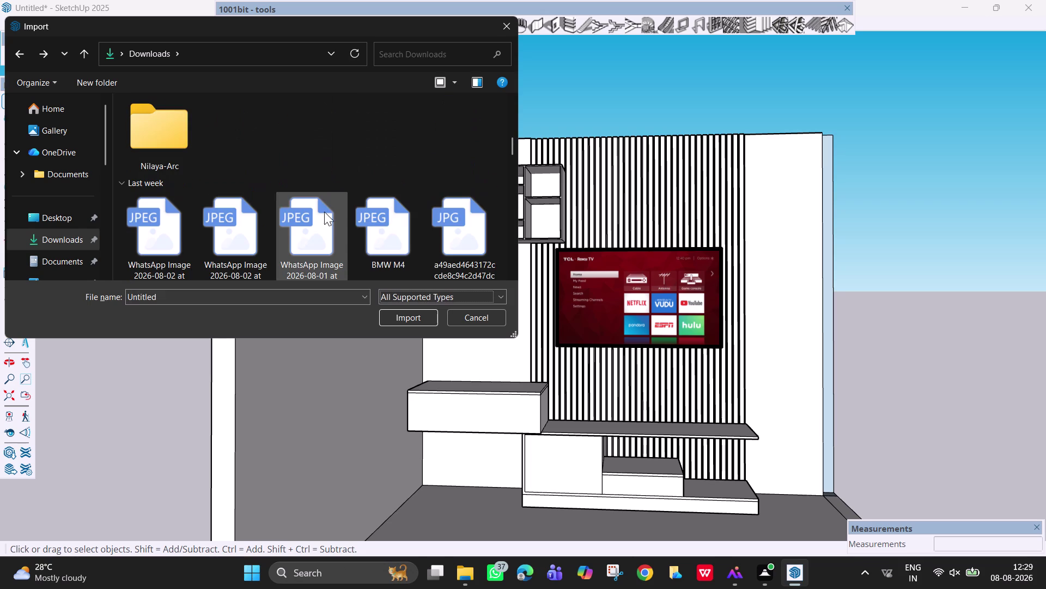
scroll(up, 3)
scroll(up, 3)
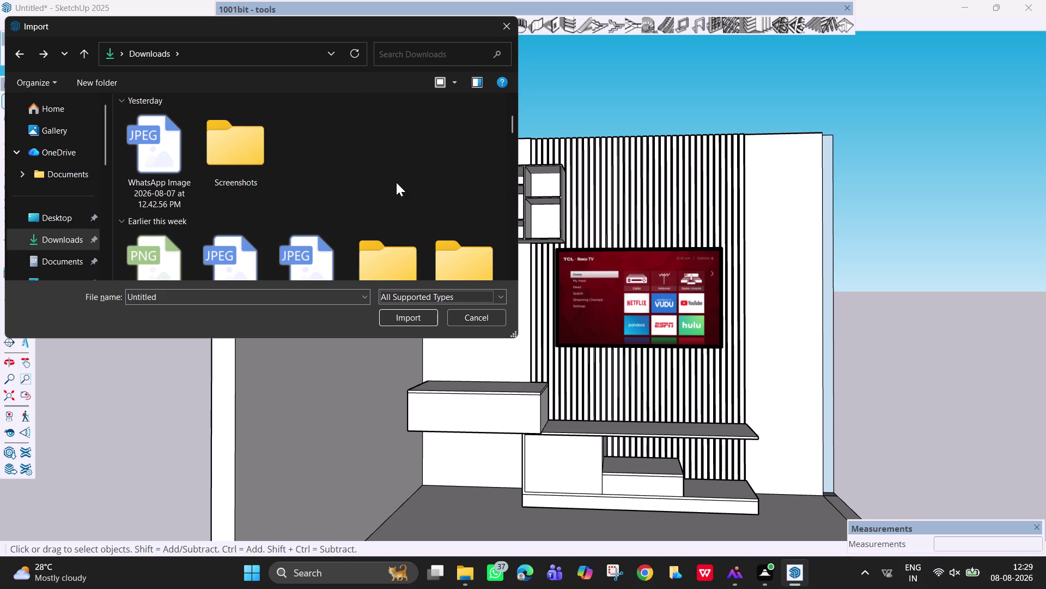
click(476, 299)
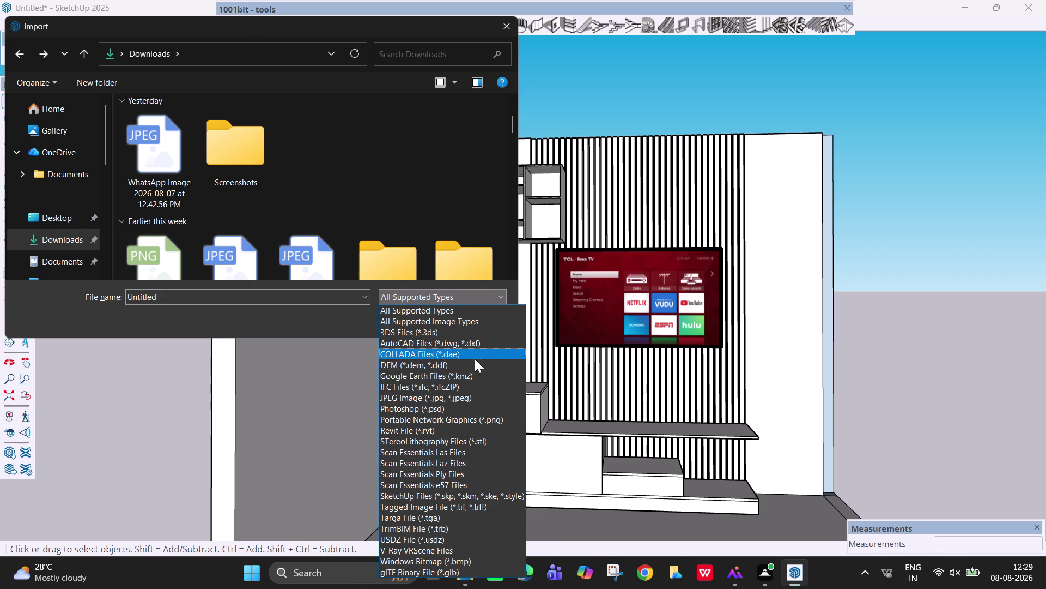
Filter the import list to JPEG images and scroll through the results.
click(467, 401)
scroll(down, 3)
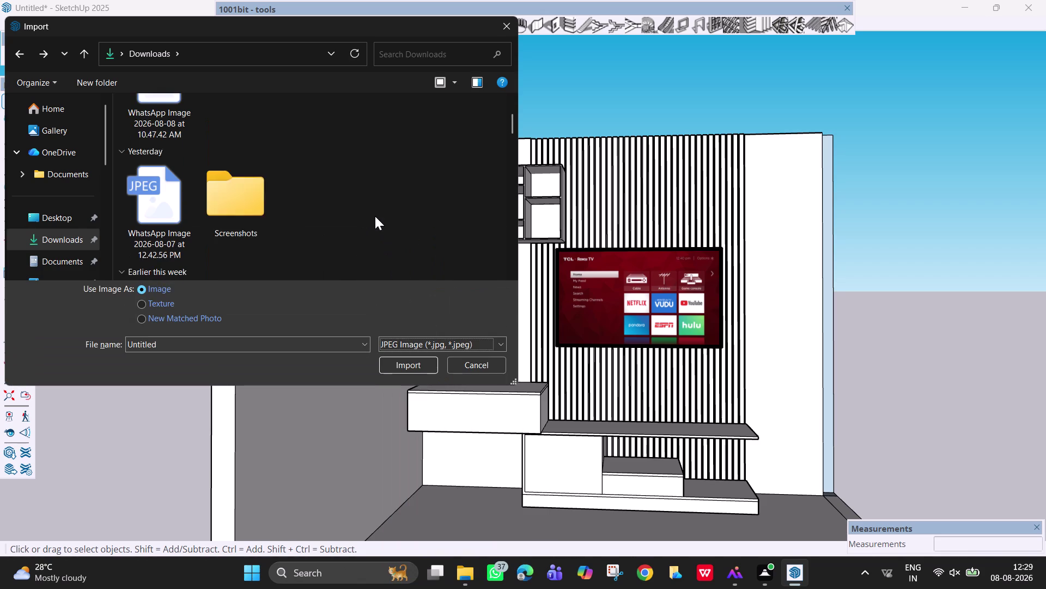
scroll(down, 3)
scroll(down, 3)
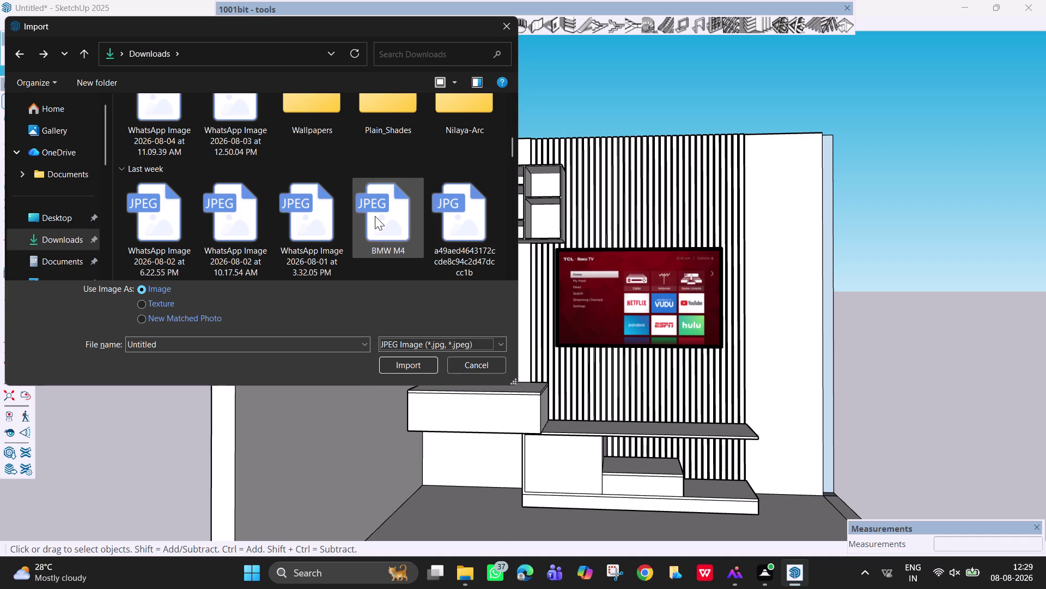
scroll(down, 3)
scroll(up, 3)
scroll(up, 3)
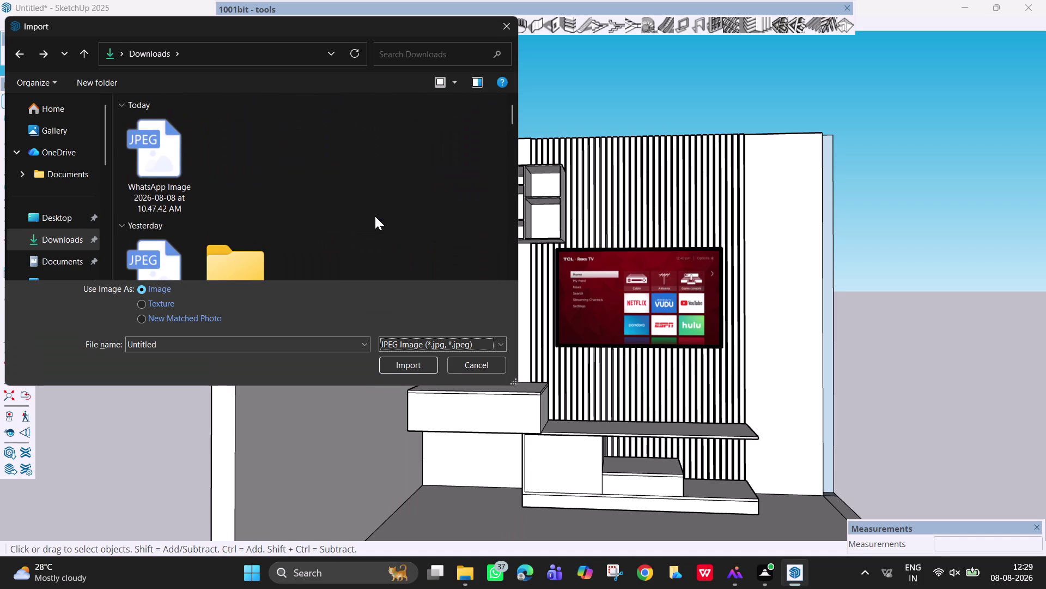
Try the Windows Bitmap filter, then switch back to JPEG images.
click(432, 345)
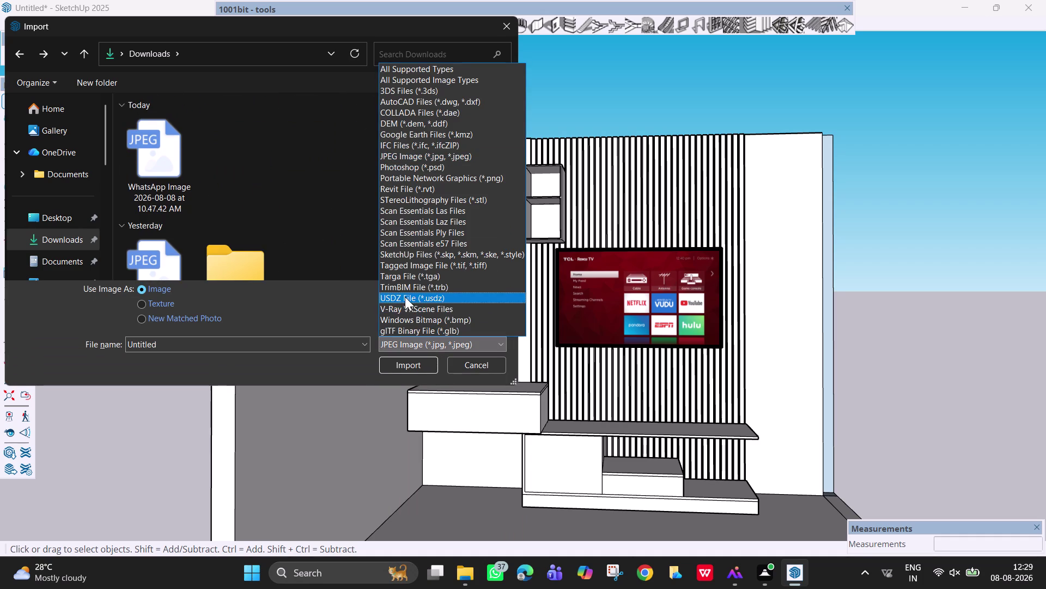
click(422, 320)
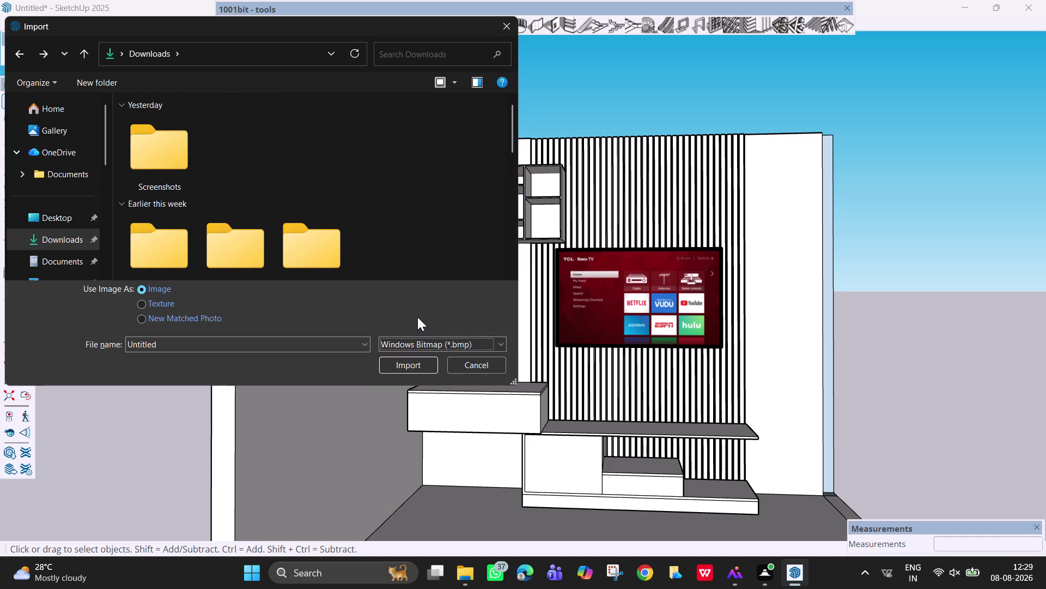
scroll(down, 3)
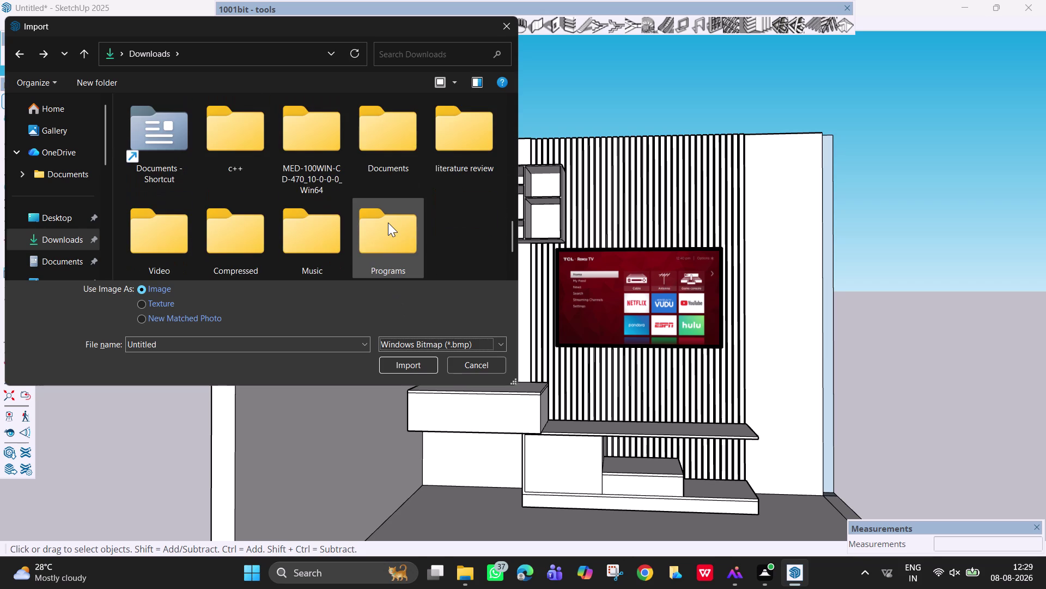
scroll(down, 3)
click(424, 338)
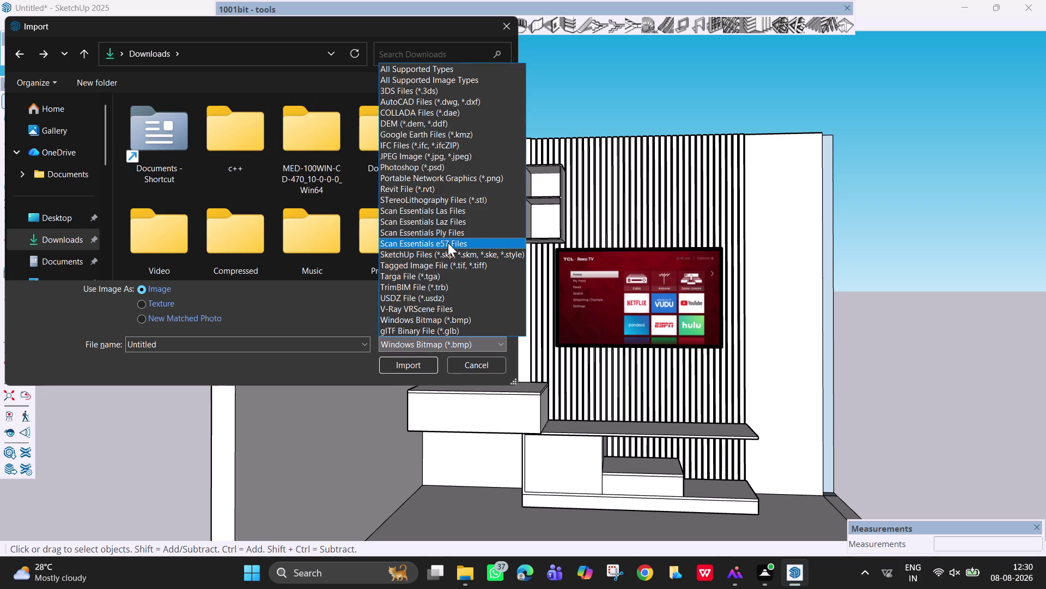
click(454, 158)
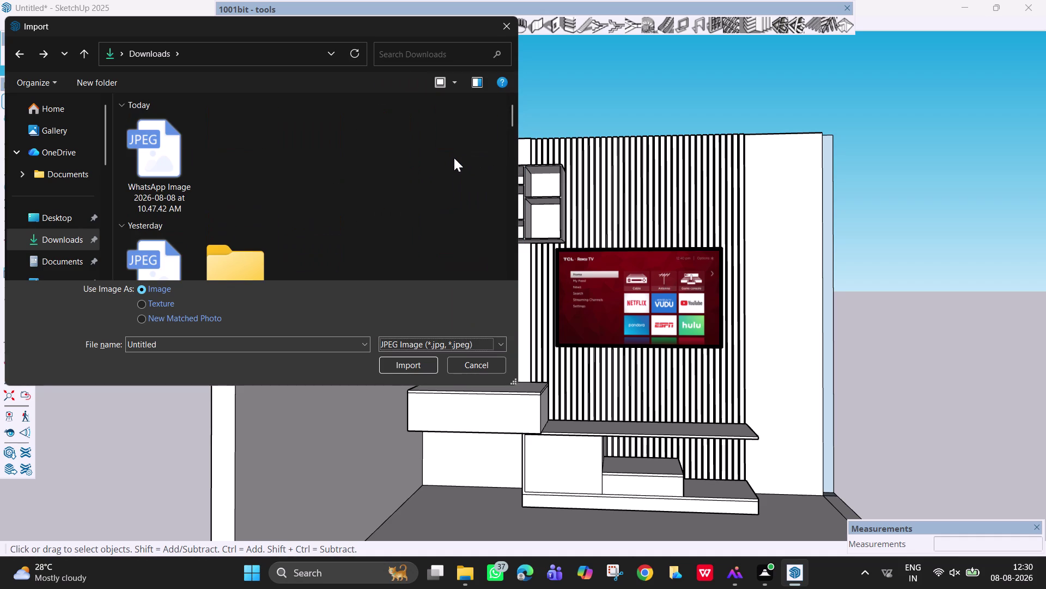
Show all supported image types, browse the list, and close the import window.
click(496, 345)
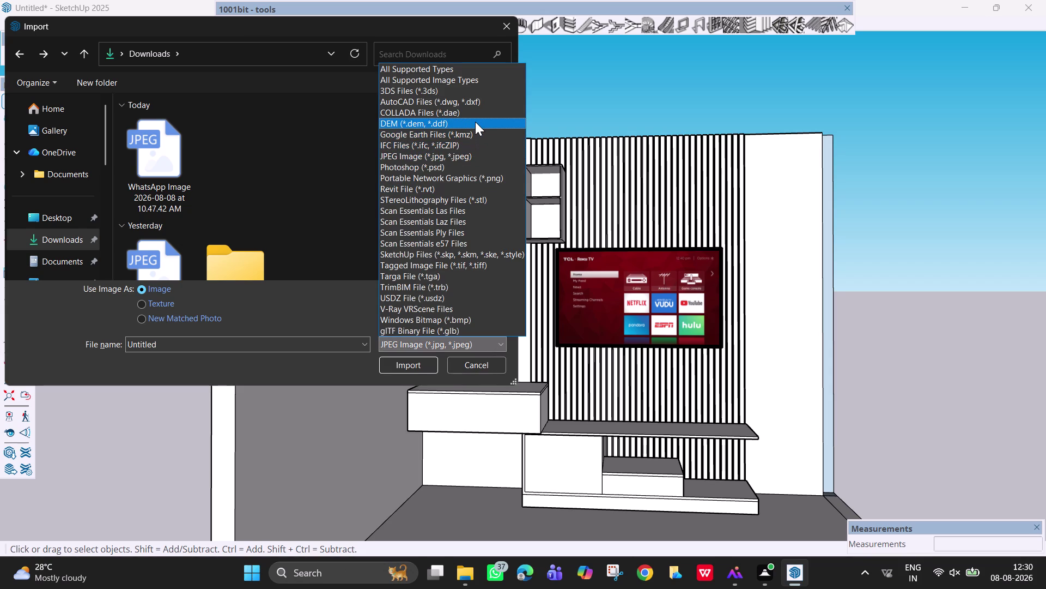
click(481, 79)
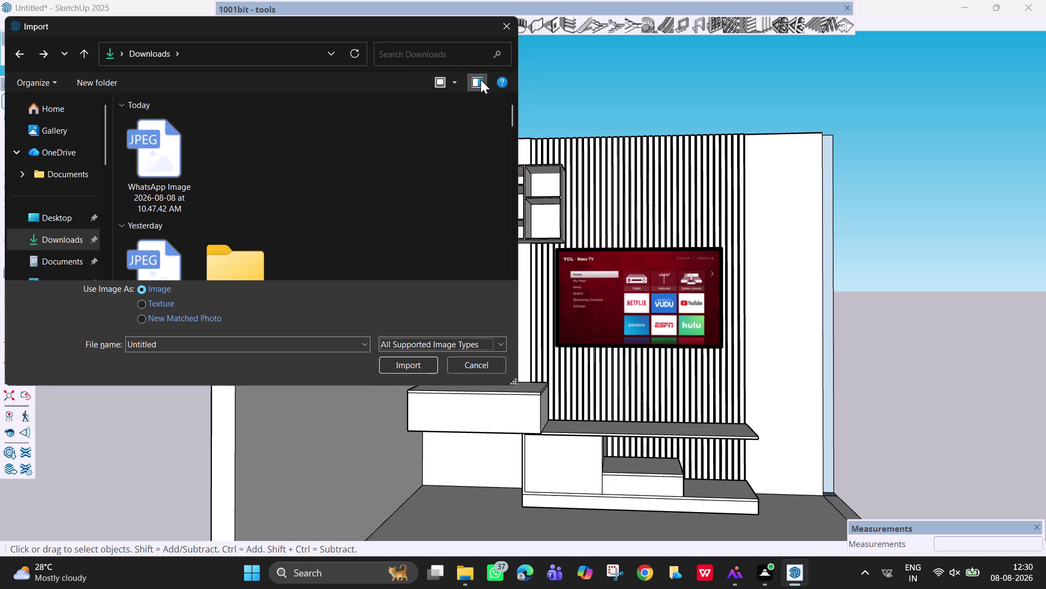
scroll(up, 3)
scroll(up, 3)
scroll(down, 3)
scroll(up, 3)
scroll(down, 3)
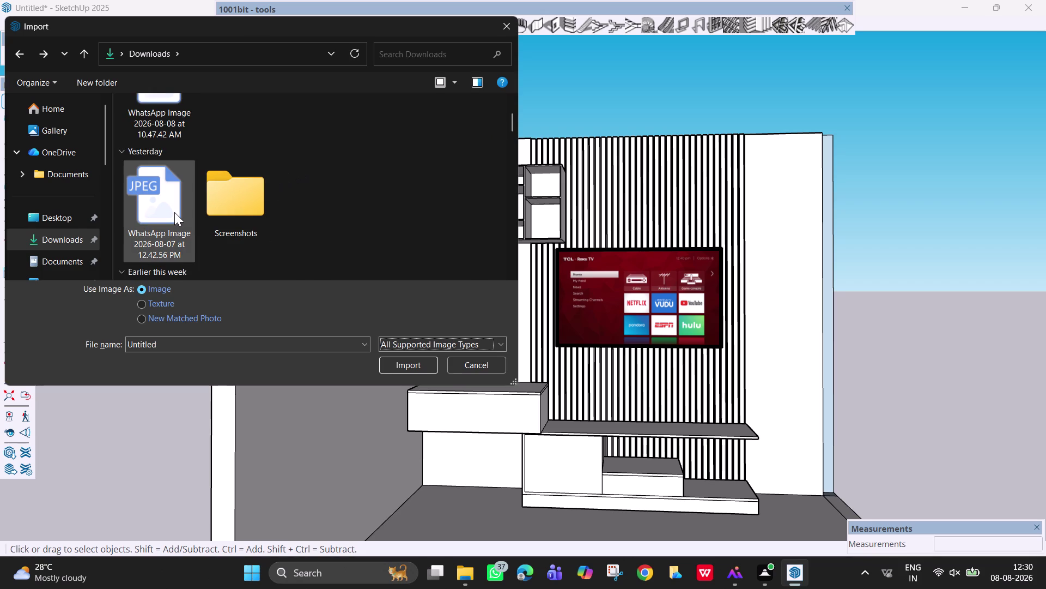
scroll(down, 3)
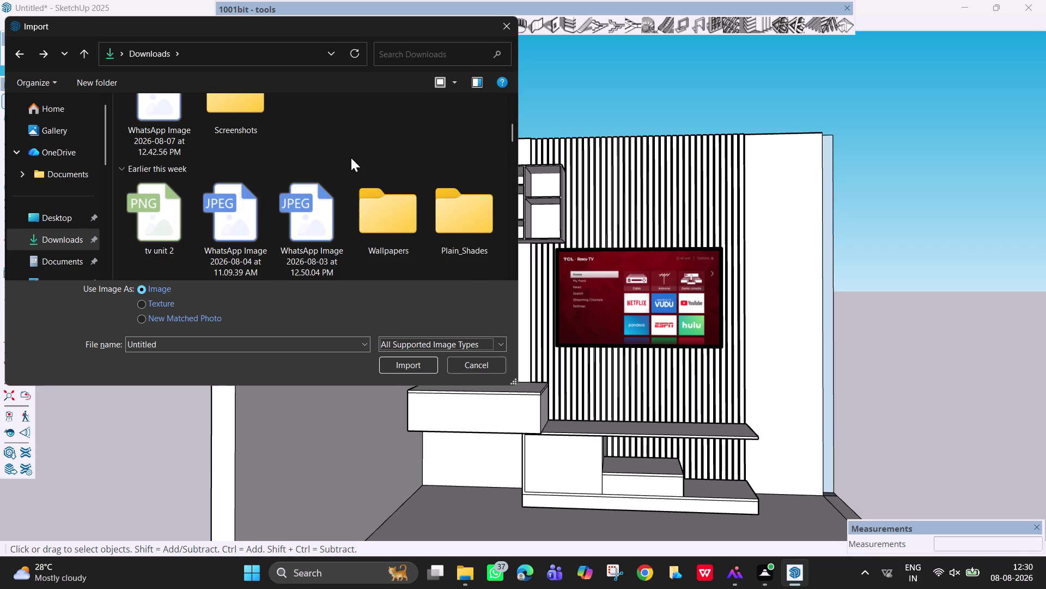
scroll(down, 3)
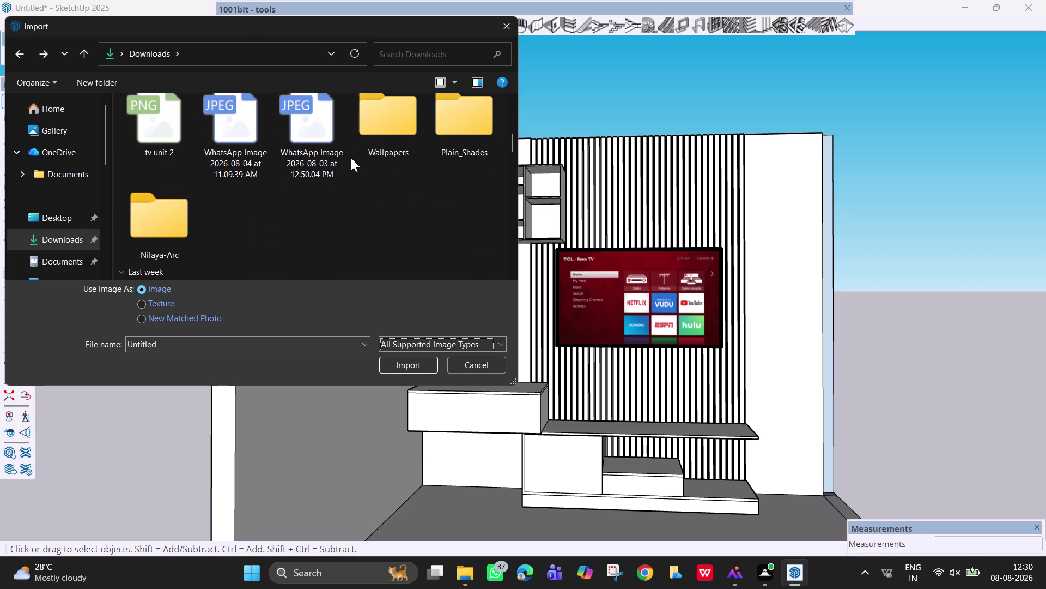
click(506, 25)
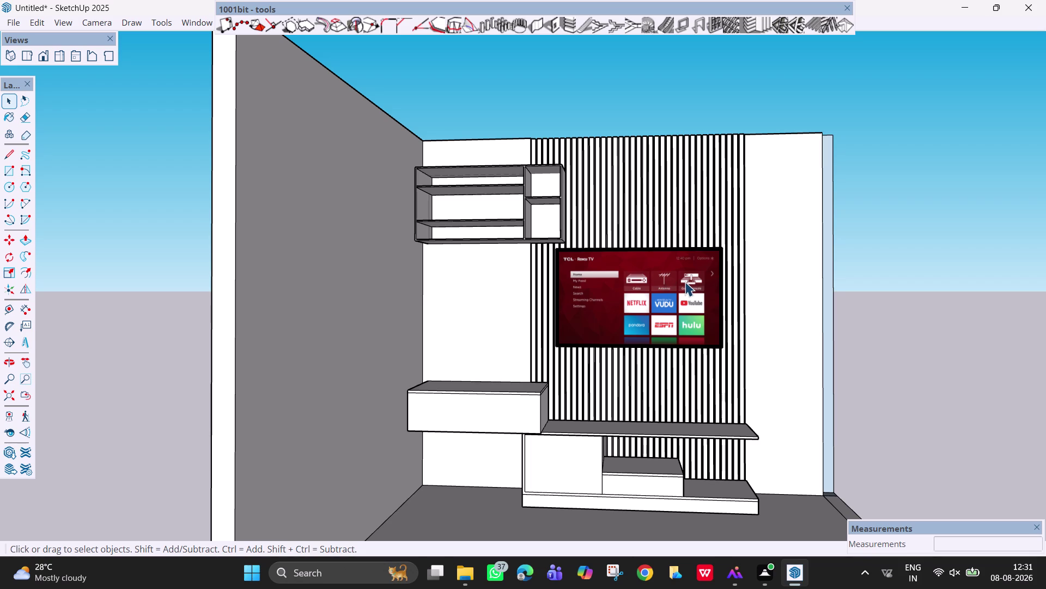
Zoom in and out around the TV wall with the Roku TV and slatted panel.
scroll(down, 3)
scroll(up, 3)
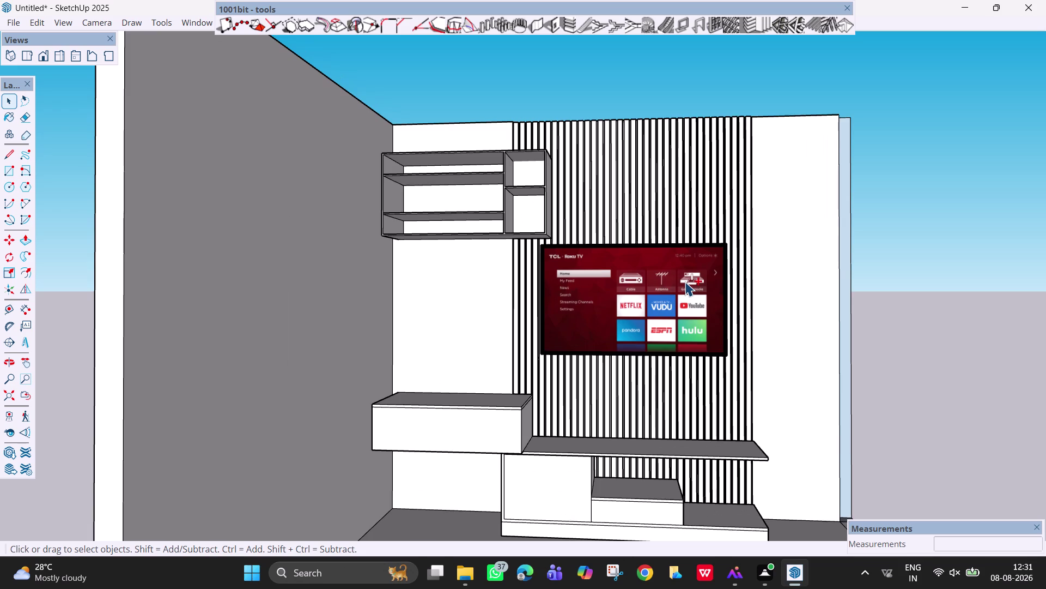
scroll(down, 3)
scroll(up, 3)
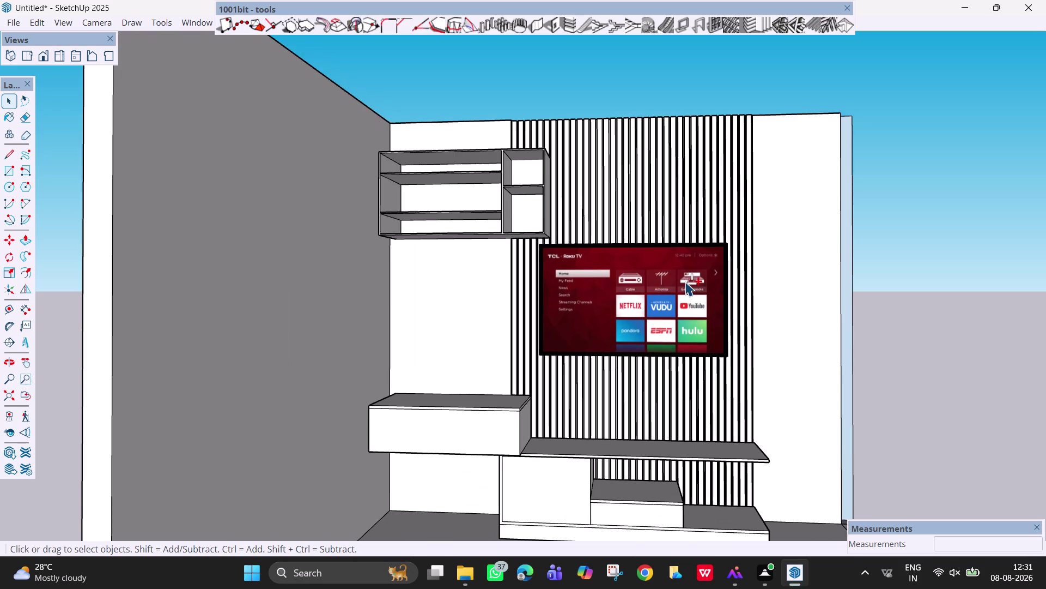
scroll(up, 3)
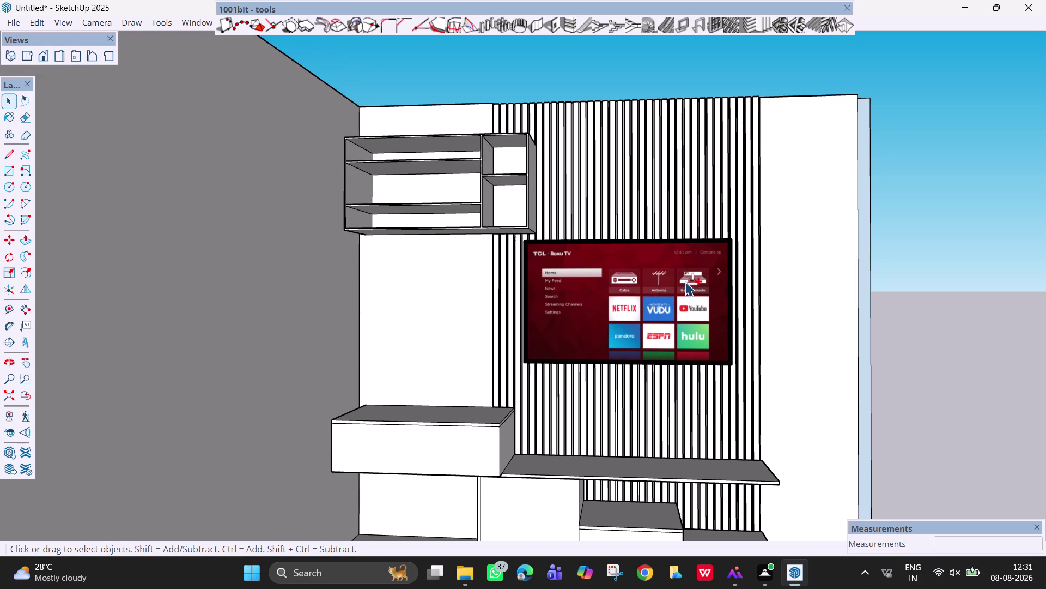
scroll(down, 3)
scroll(down, 3)
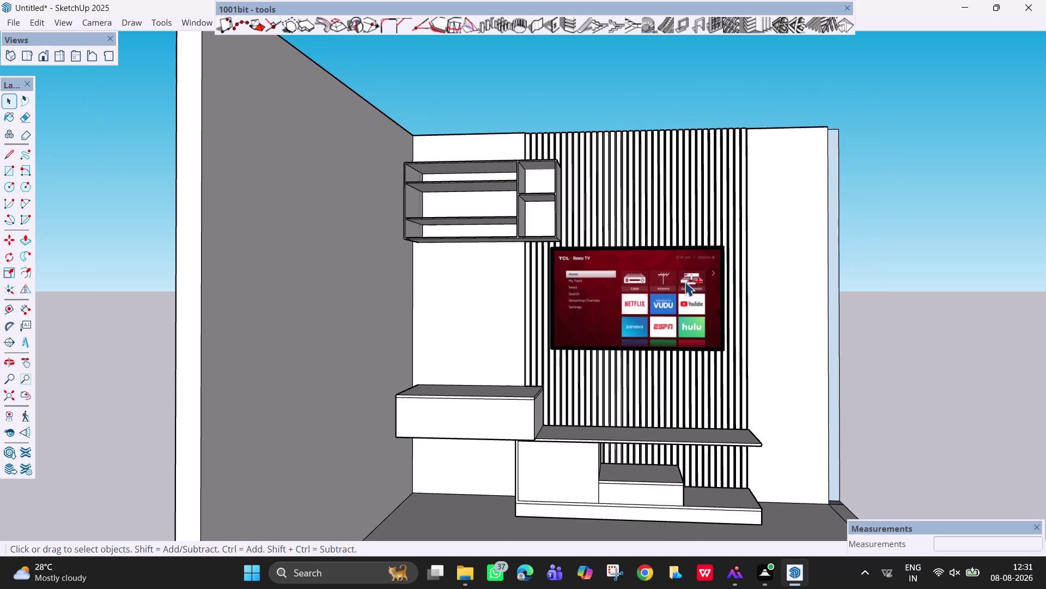
scroll(up, 3)
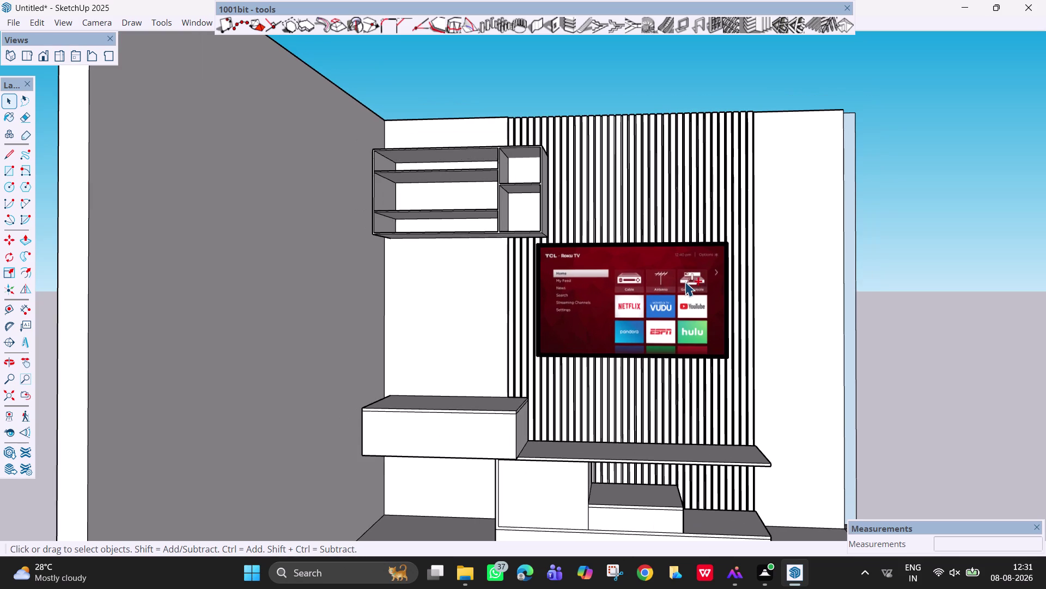